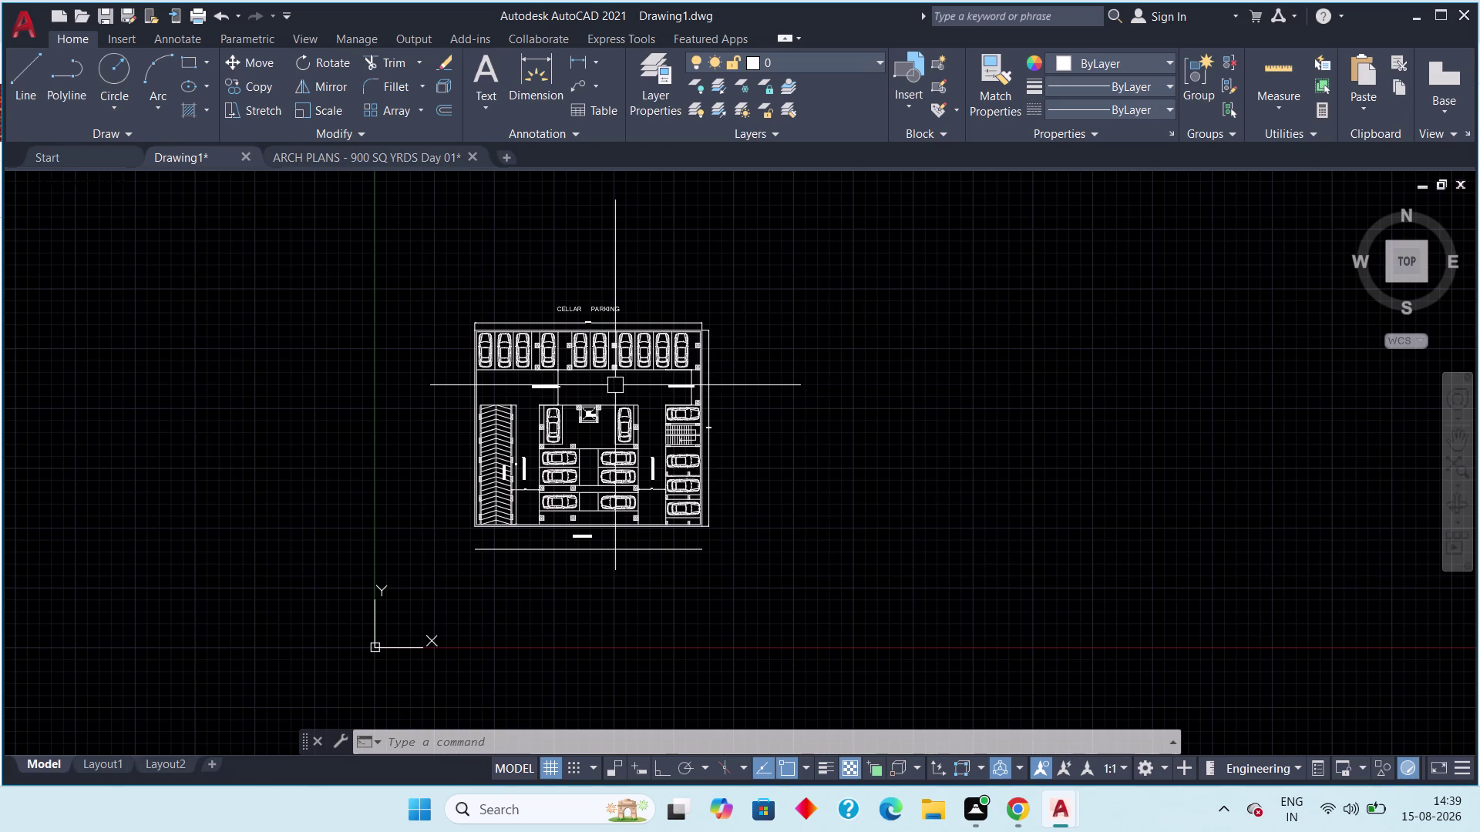
Pan and zoom to review the parking plan, lift, drive-way labels and 40' WIDE ROAD label.
scroll(up, 3)
middle_drag(615, 385, 742, 336)
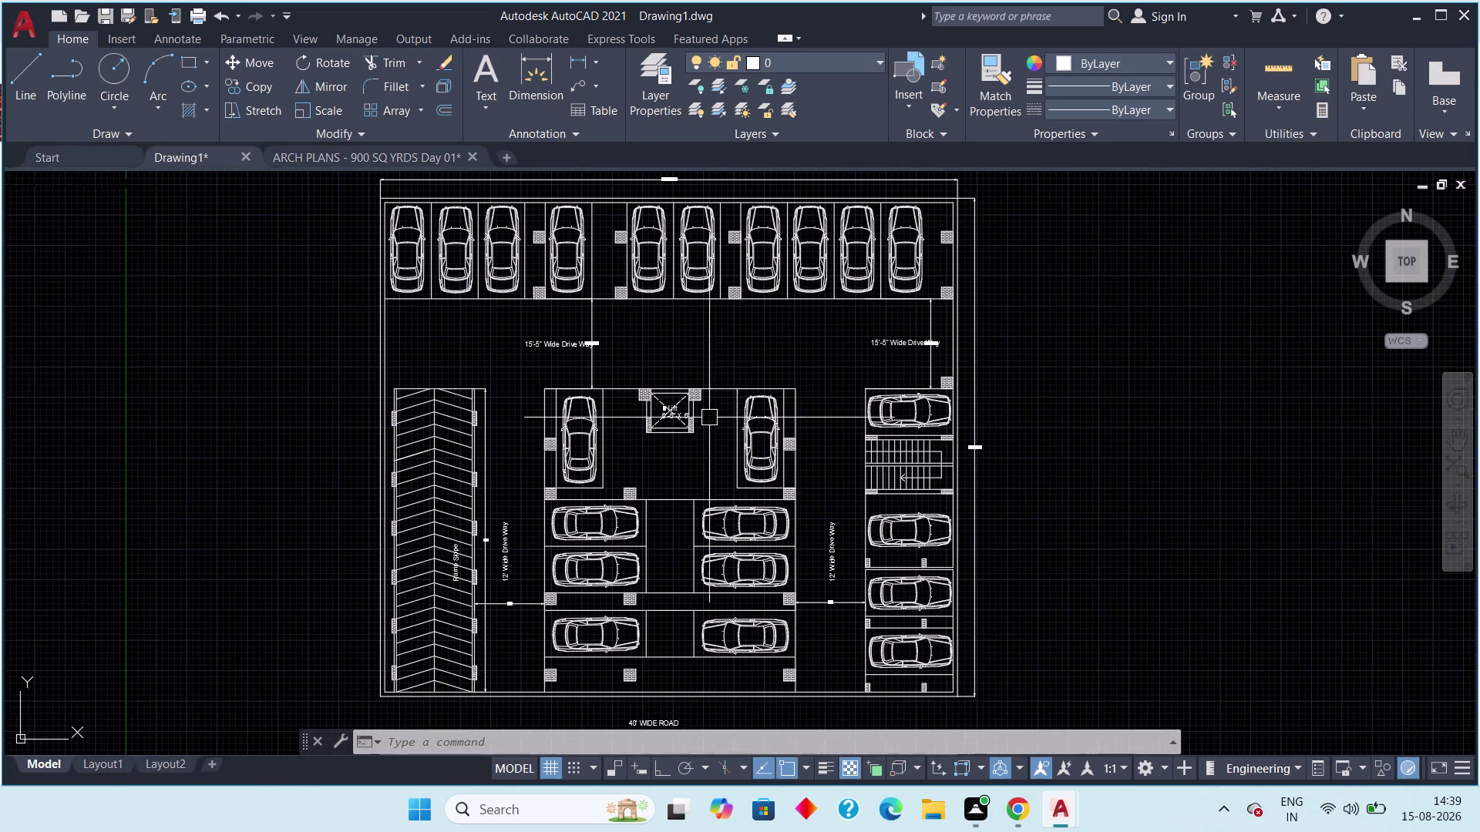
scroll(up, 3)
middle_drag(730, 411, 839, 395)
scroll(down, 3)
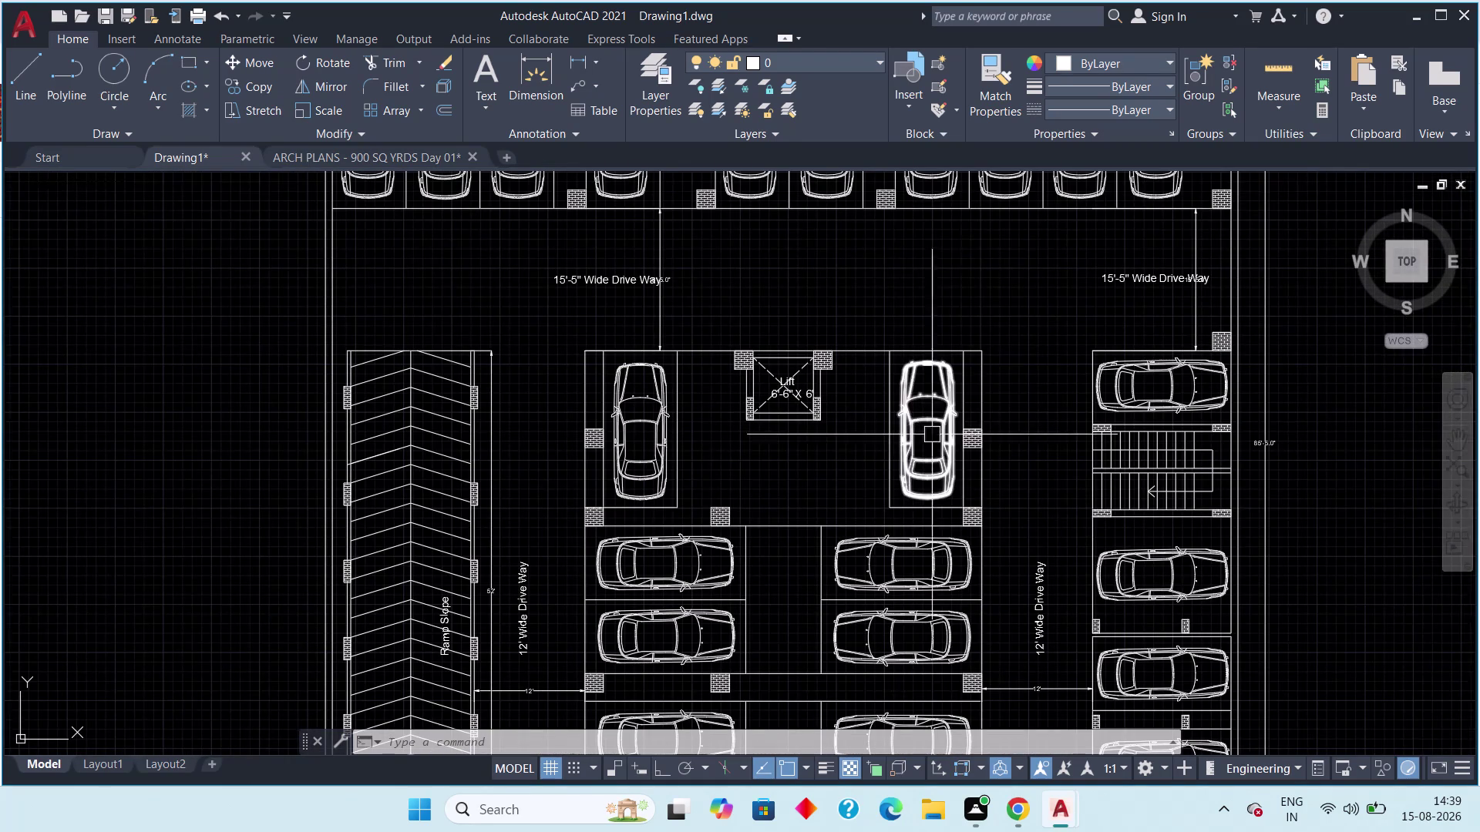
middle_drag(983, 348, 958, 303)
scroll(down, 3)
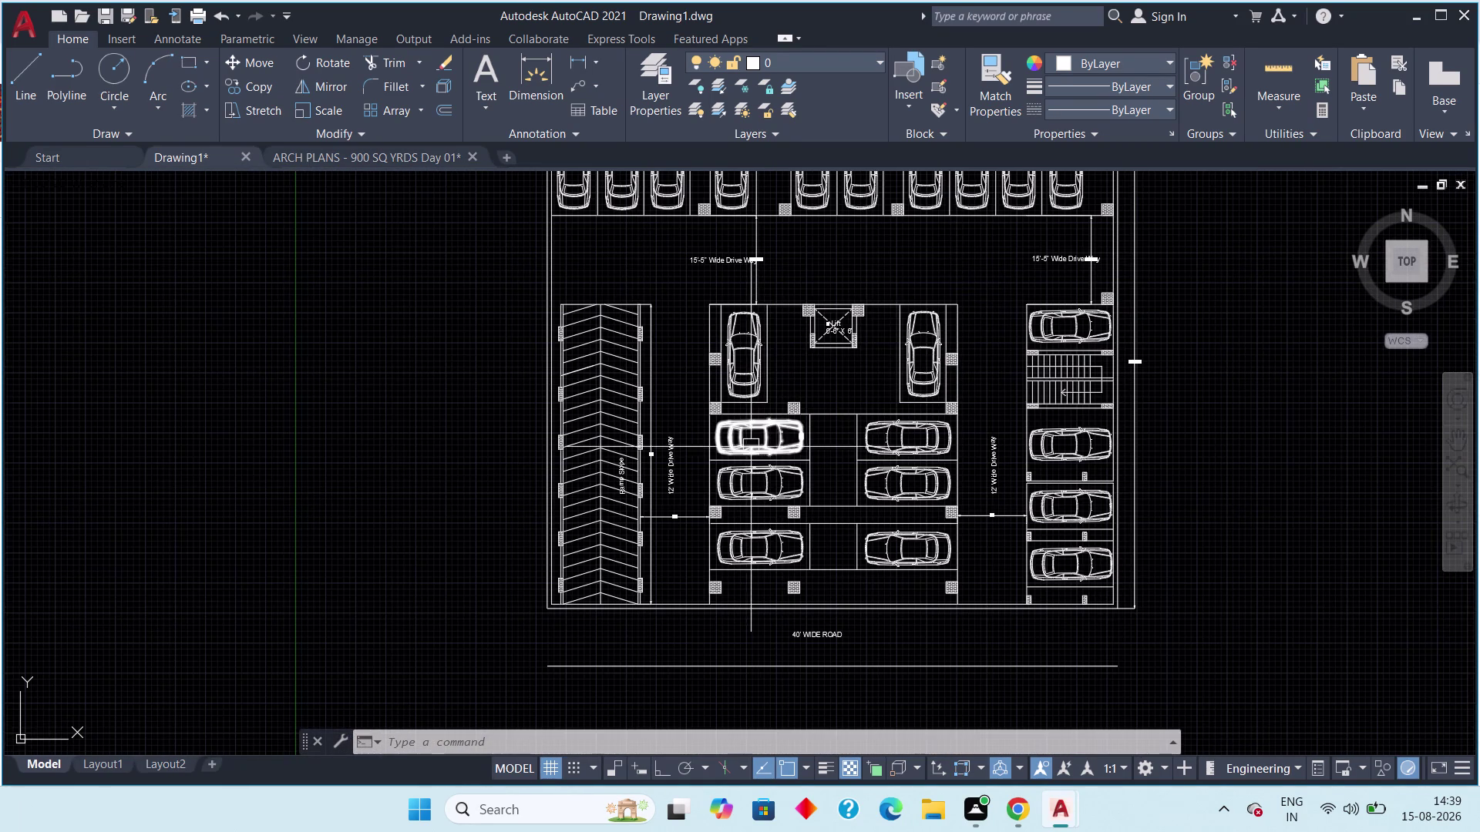
middle_drag(751, 447, 677, 501)
middle_drag(595, 329, 565, 384)
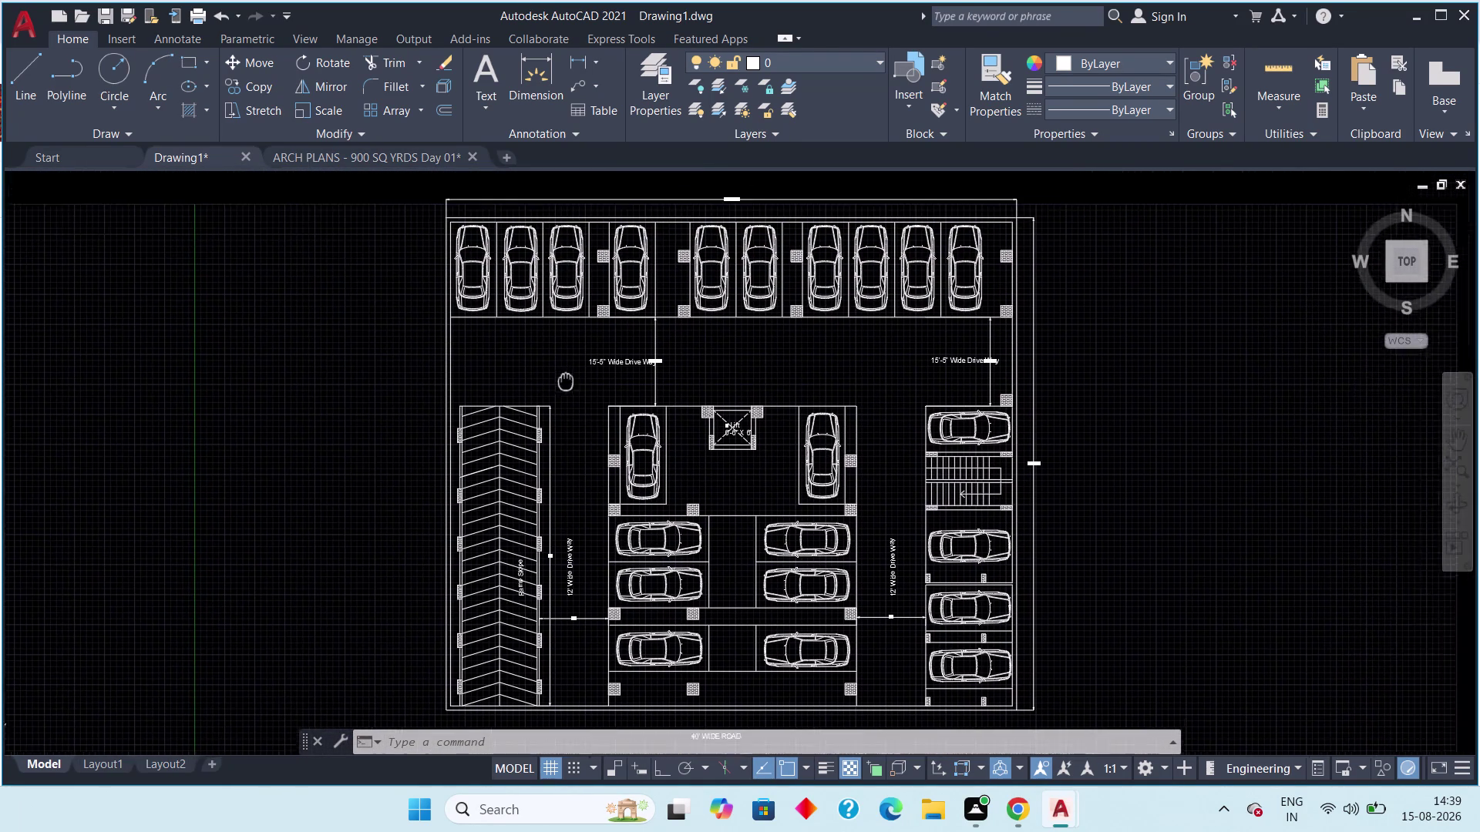
middle_drag(565, 385, 544, 434)
Zoom and pan over the lift, ramp, lower parking bays and the plan's road edge.
scroll(up, 3)
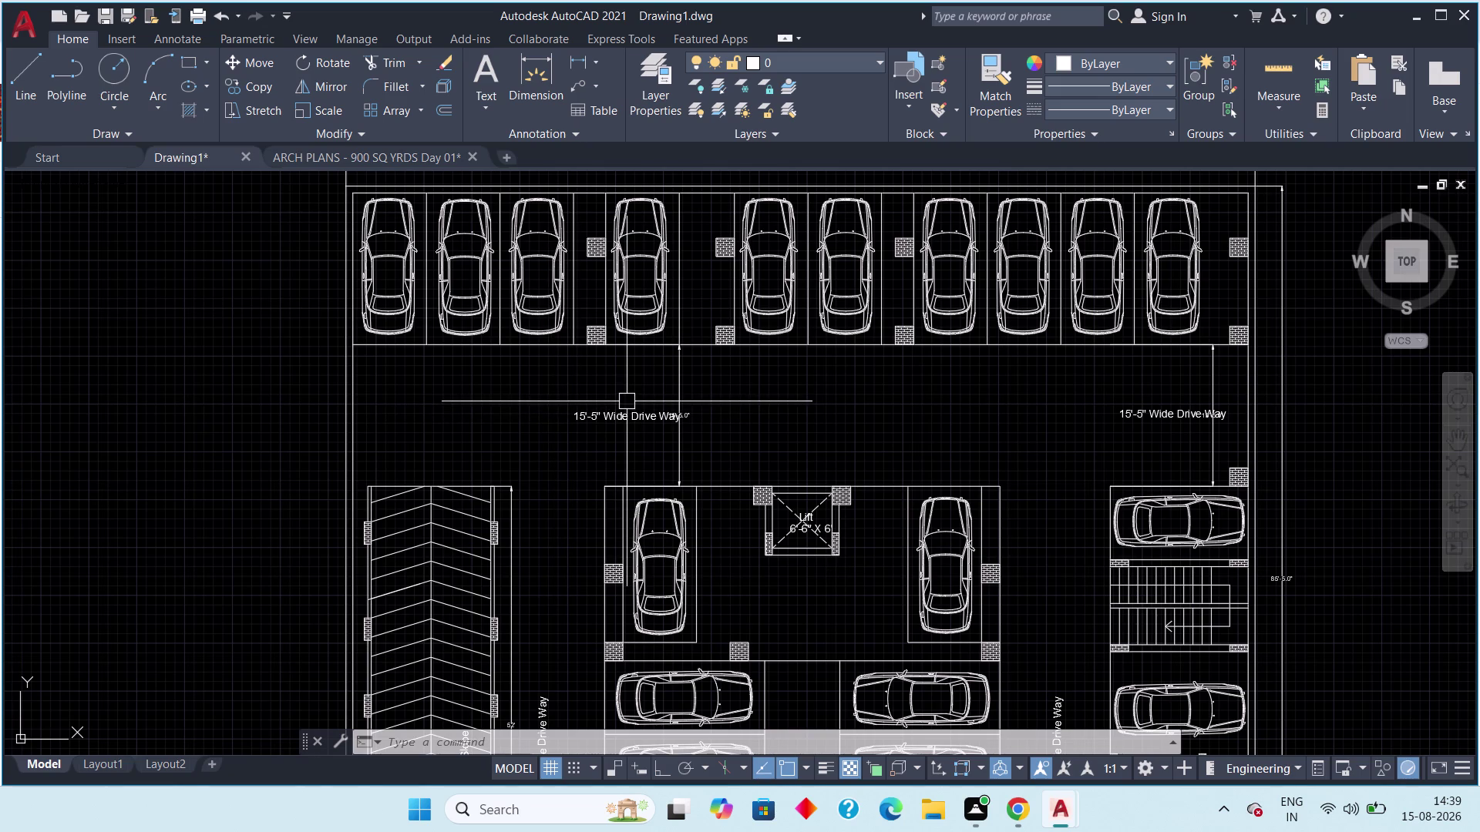
scroll(up, 3)
scroll(down, 3)
middle_drag(774, 422, 763, 358)
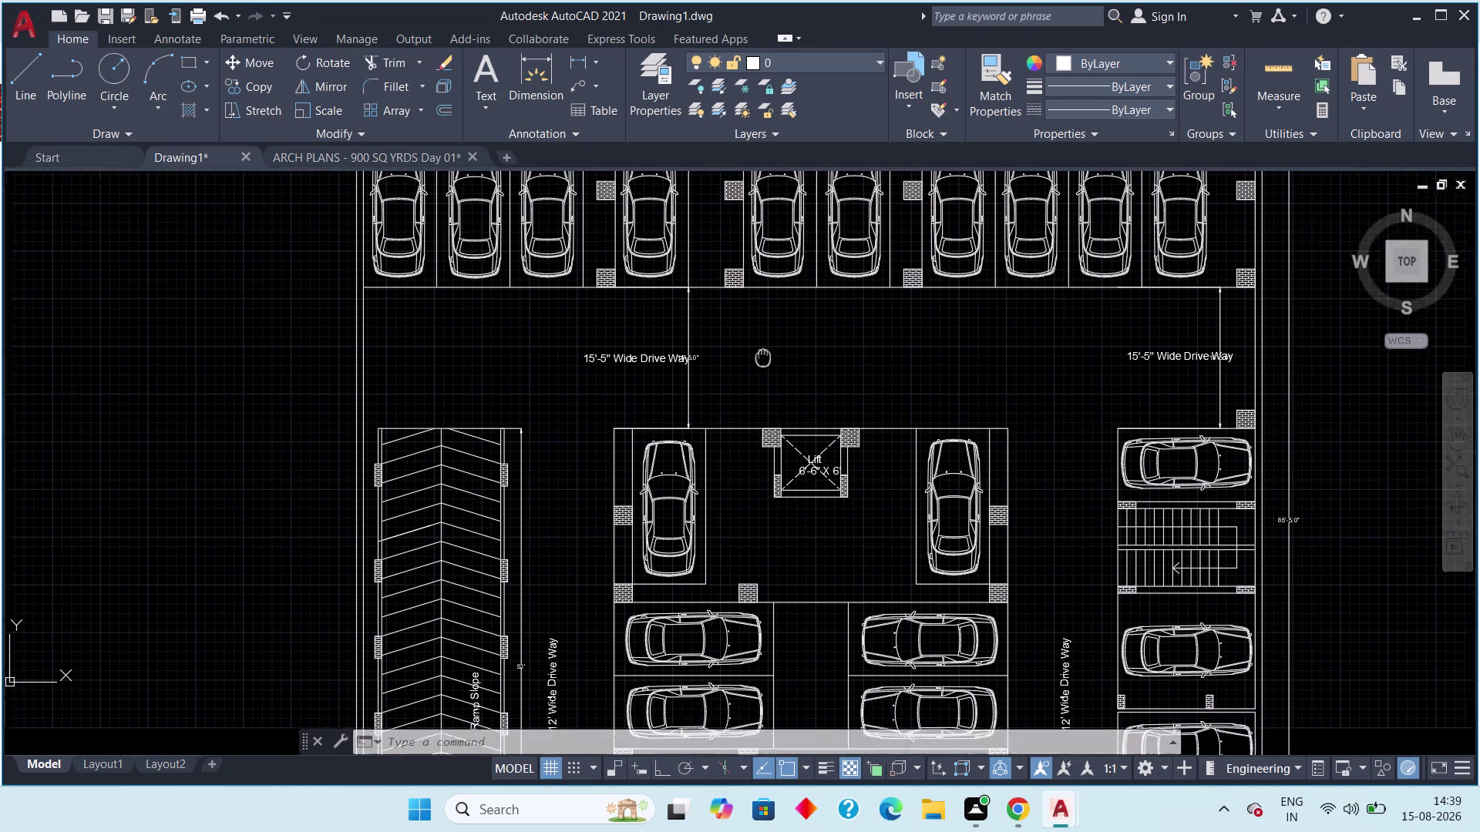
middle_drag(763, 357, 763, 345)
scroll(down, 3)
scroll(up, 3)
scroll(up, 3)
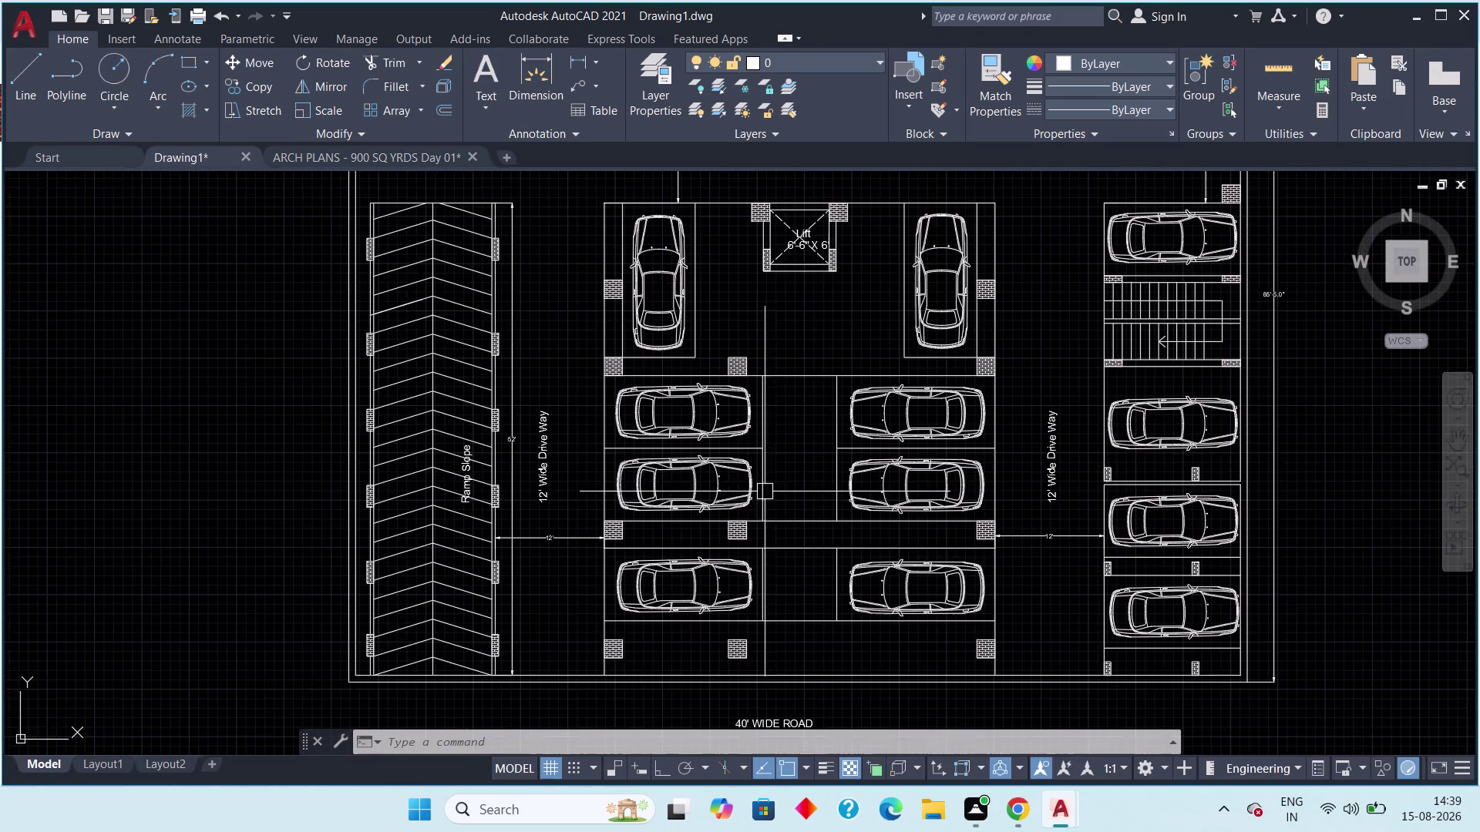
middle_drag(758, 538, 746, 385)
scroll(up, 3)
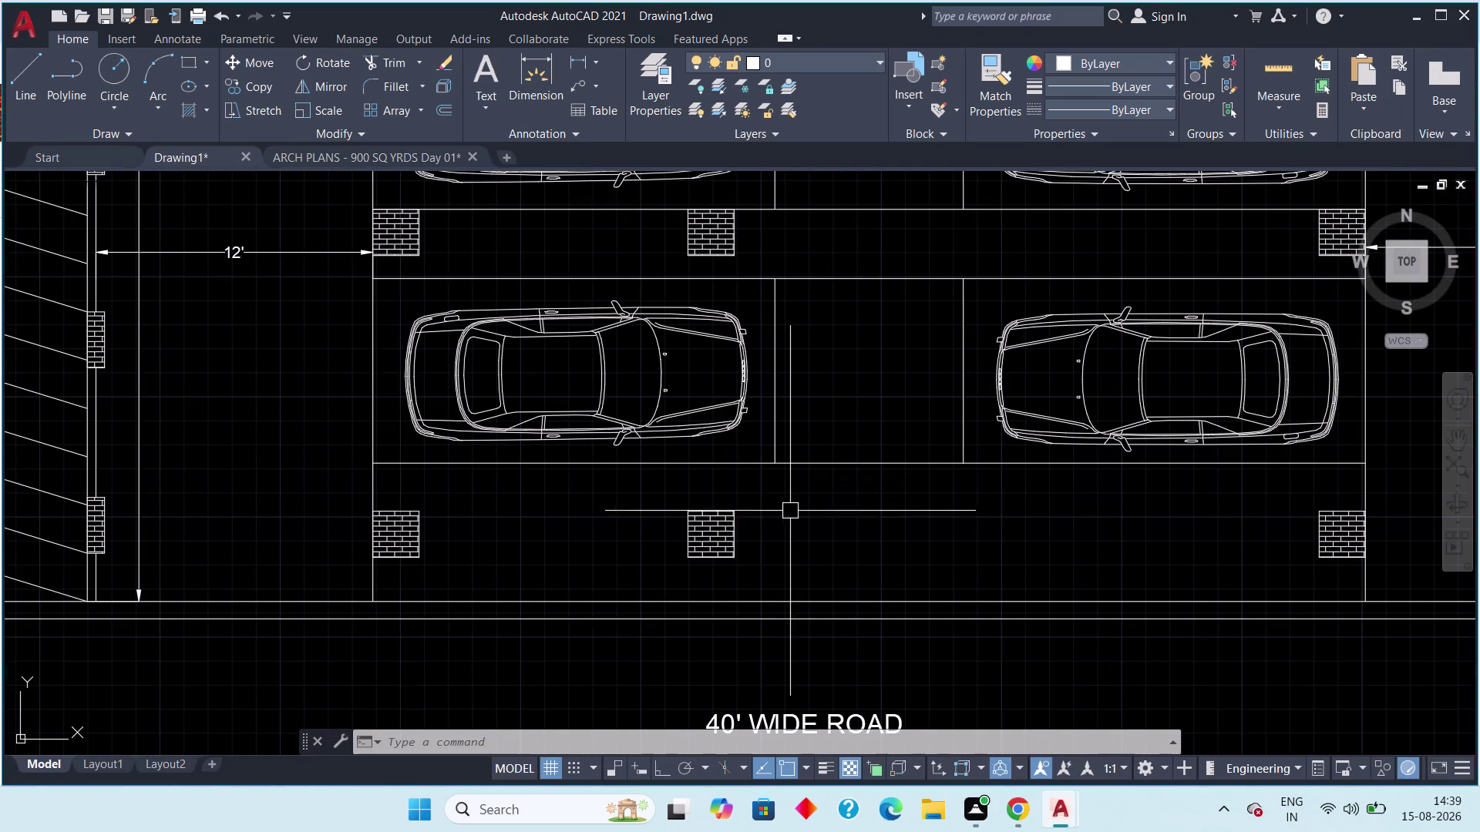
scroll(down, 3)
middle_click(897, 547)
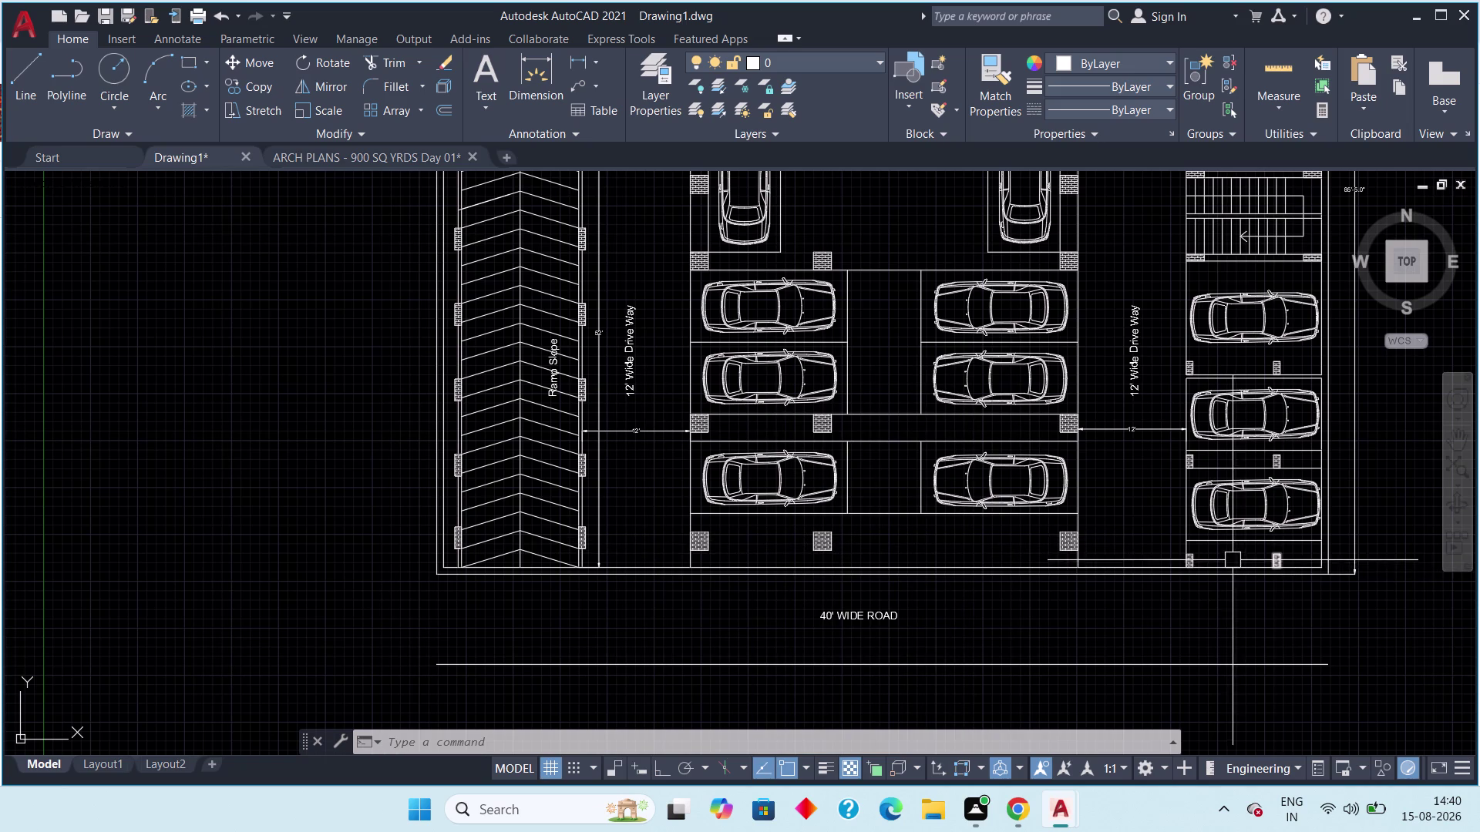
scroll(up, 3)
scroll(up, 3)
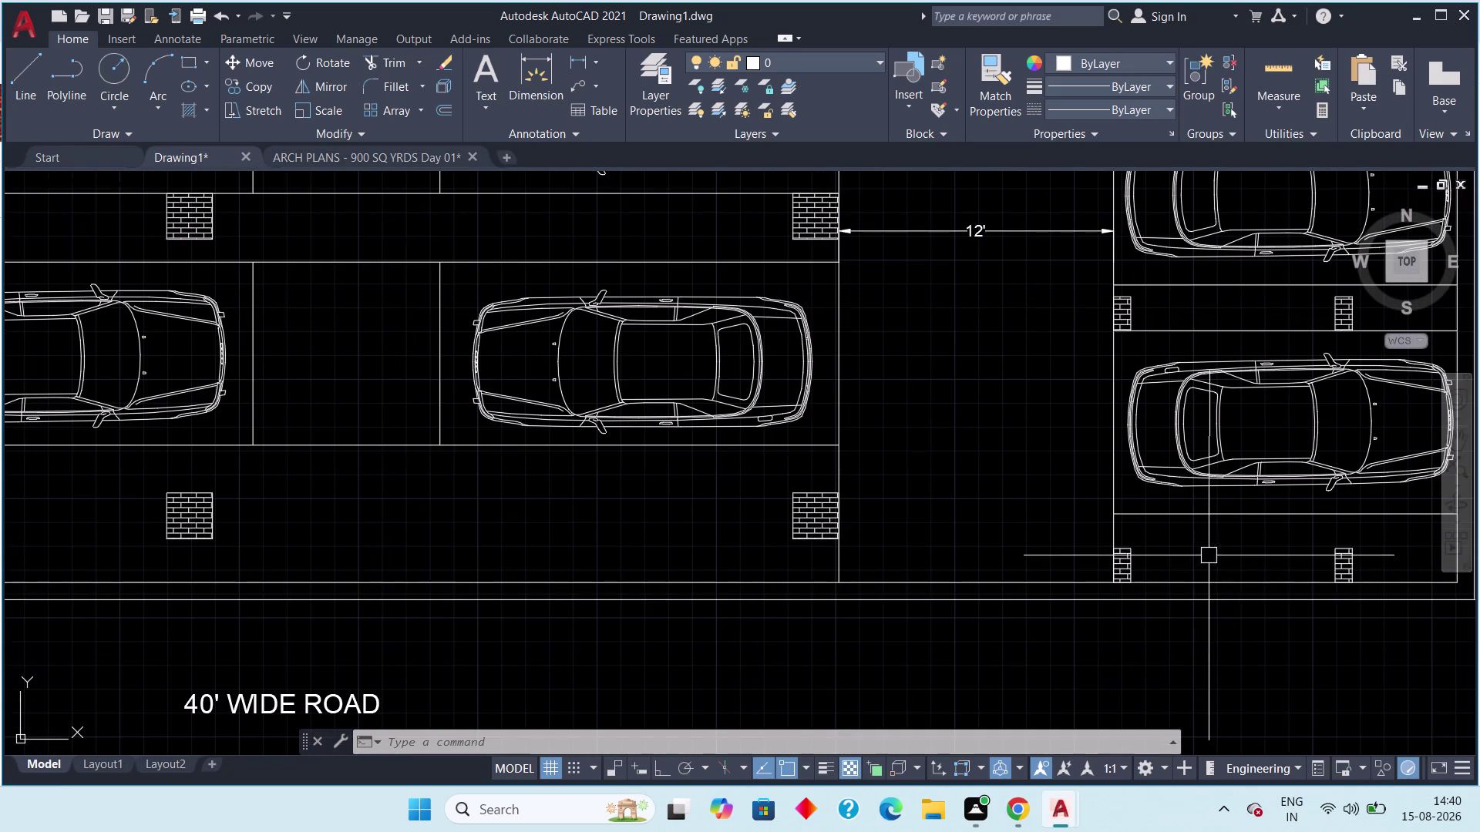
Select the two bottom-right pillars and start moving them, then cancel the move.
middle_drag(1171, 548, 1004, 486)
click(962, 500)
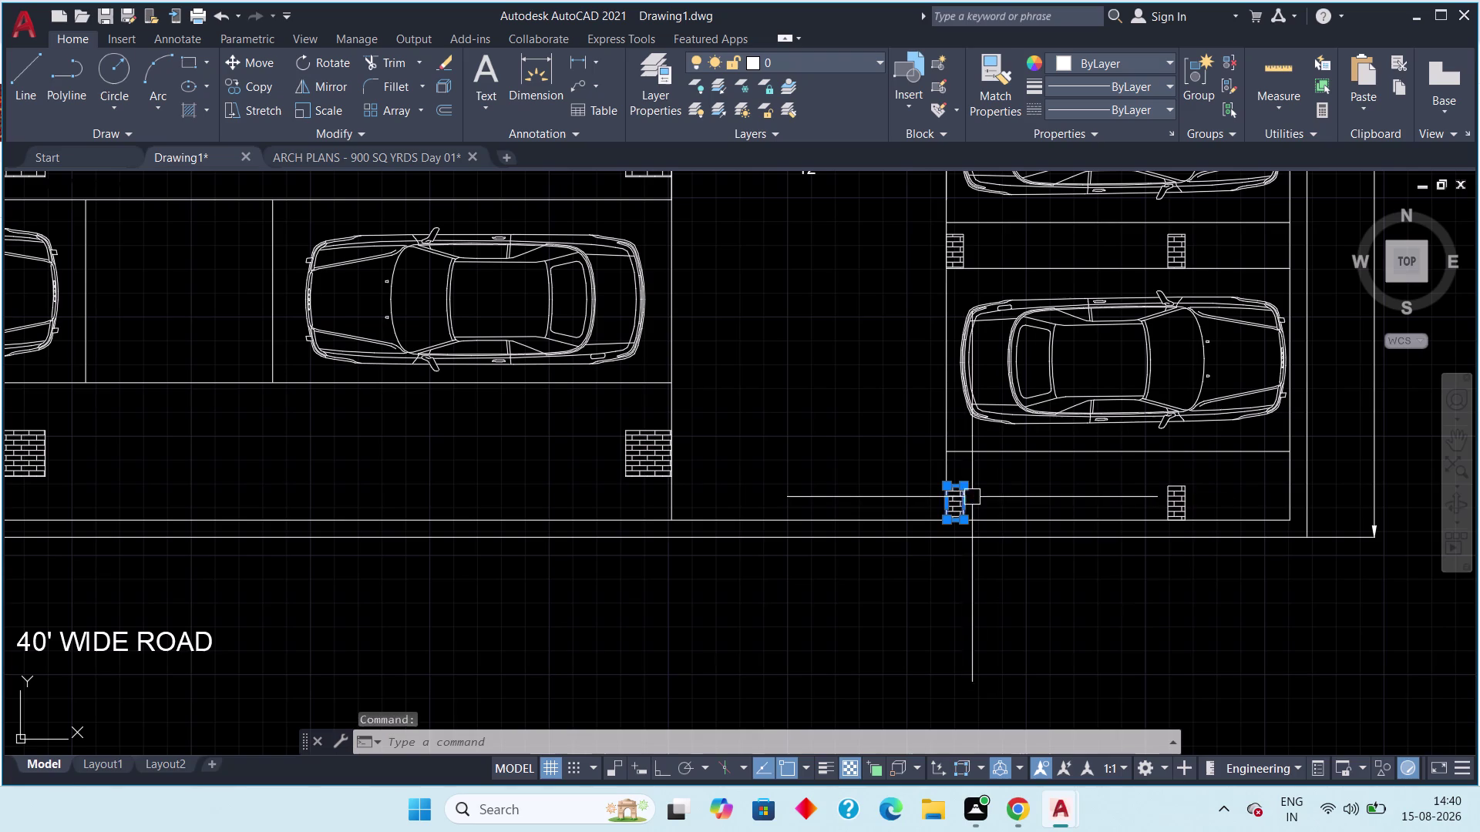
click(1164, 499)
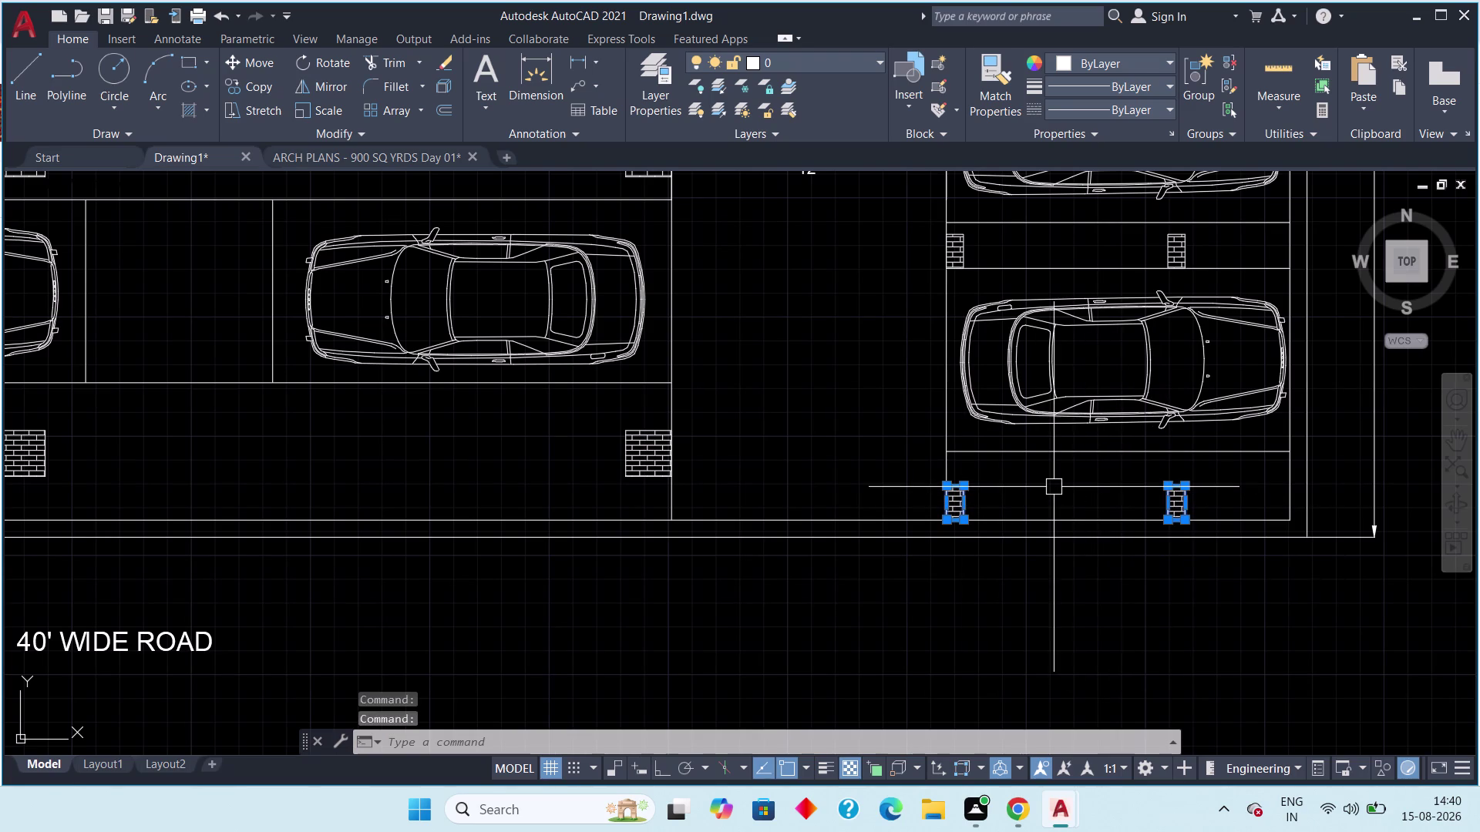
text(M)
key(space)
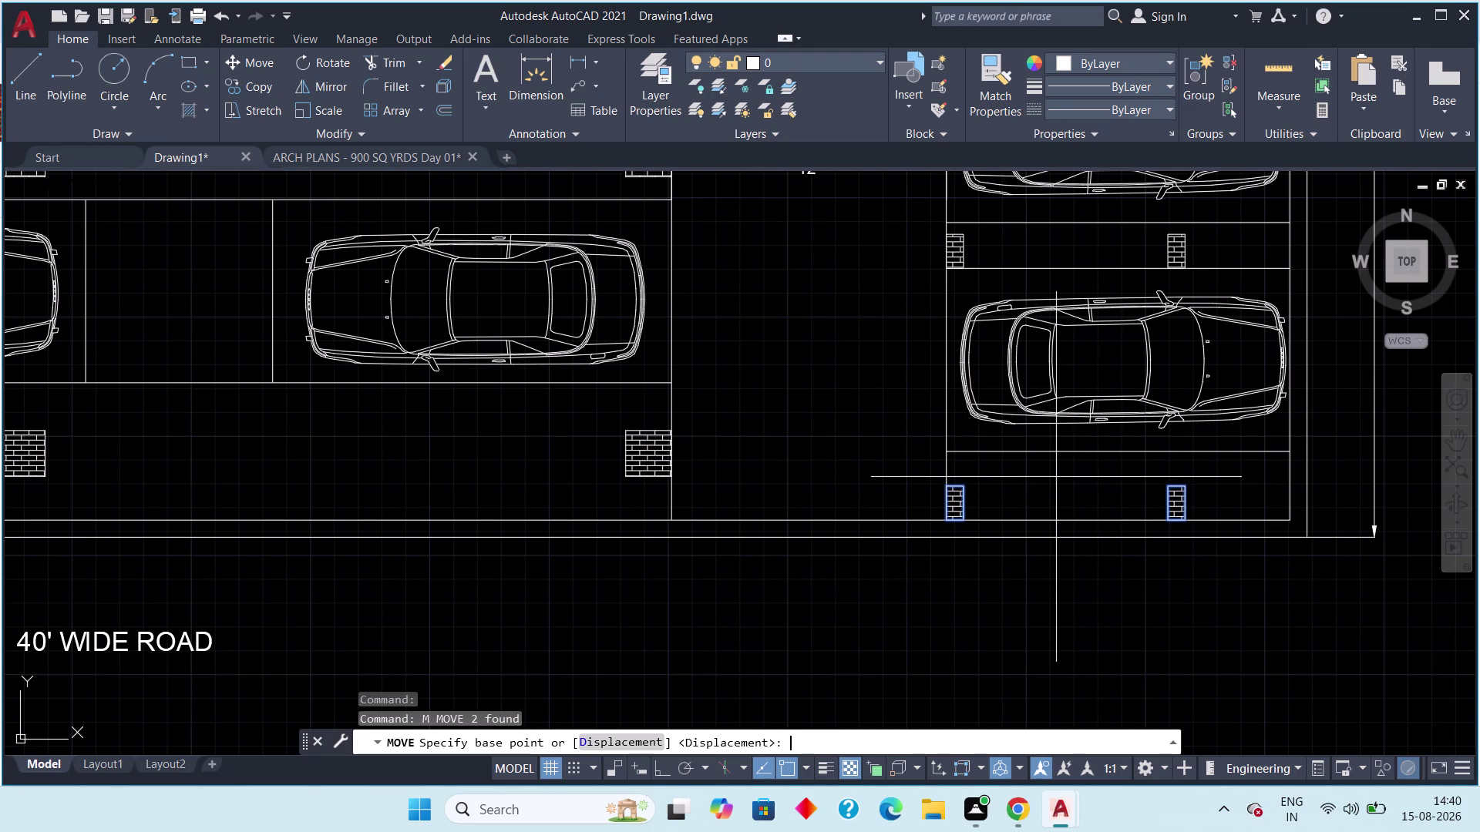
scroll(up, 3)
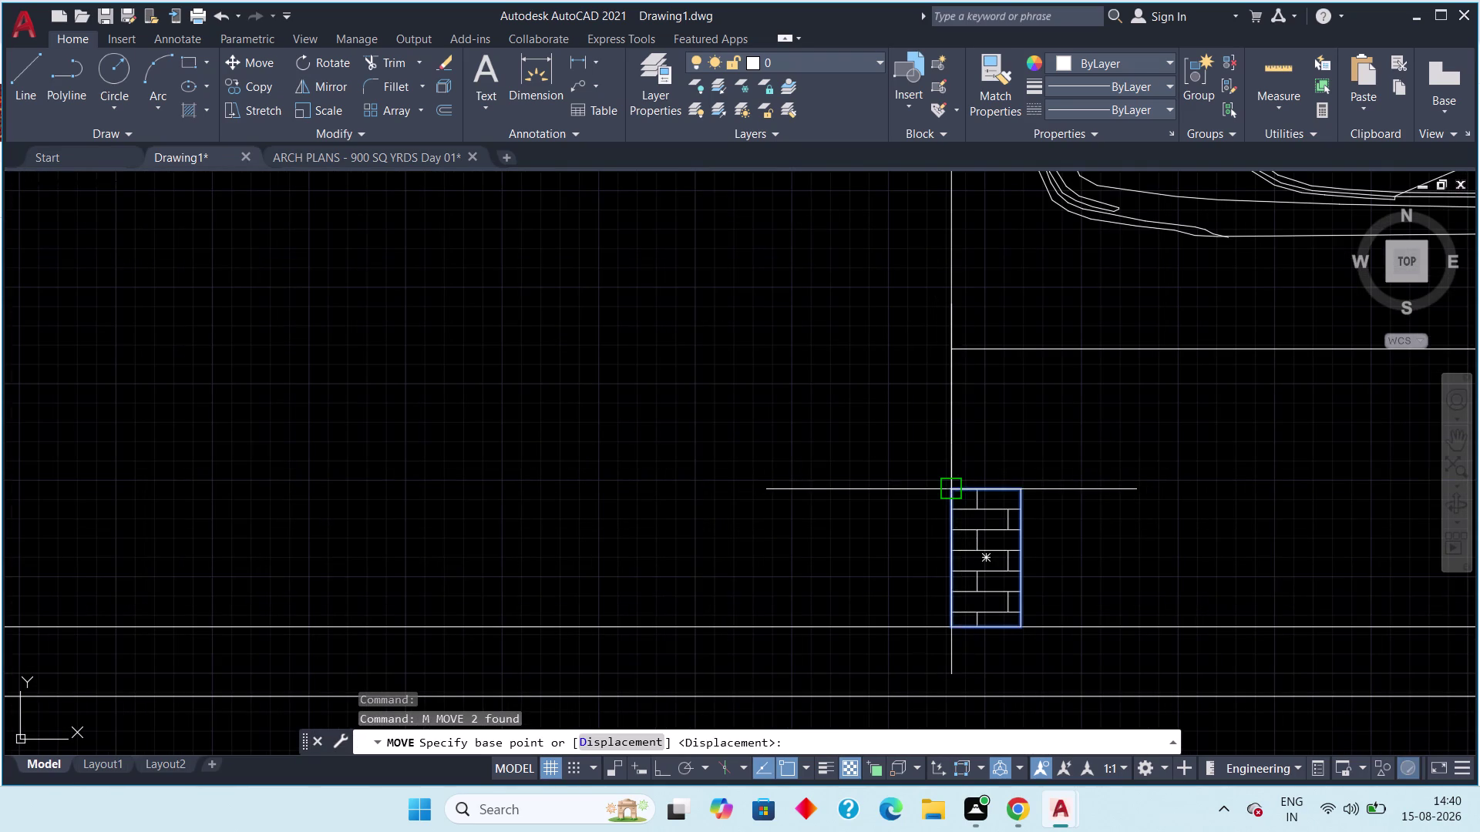
click(949, 489)
click(952, 354)
scroll(down, 3)
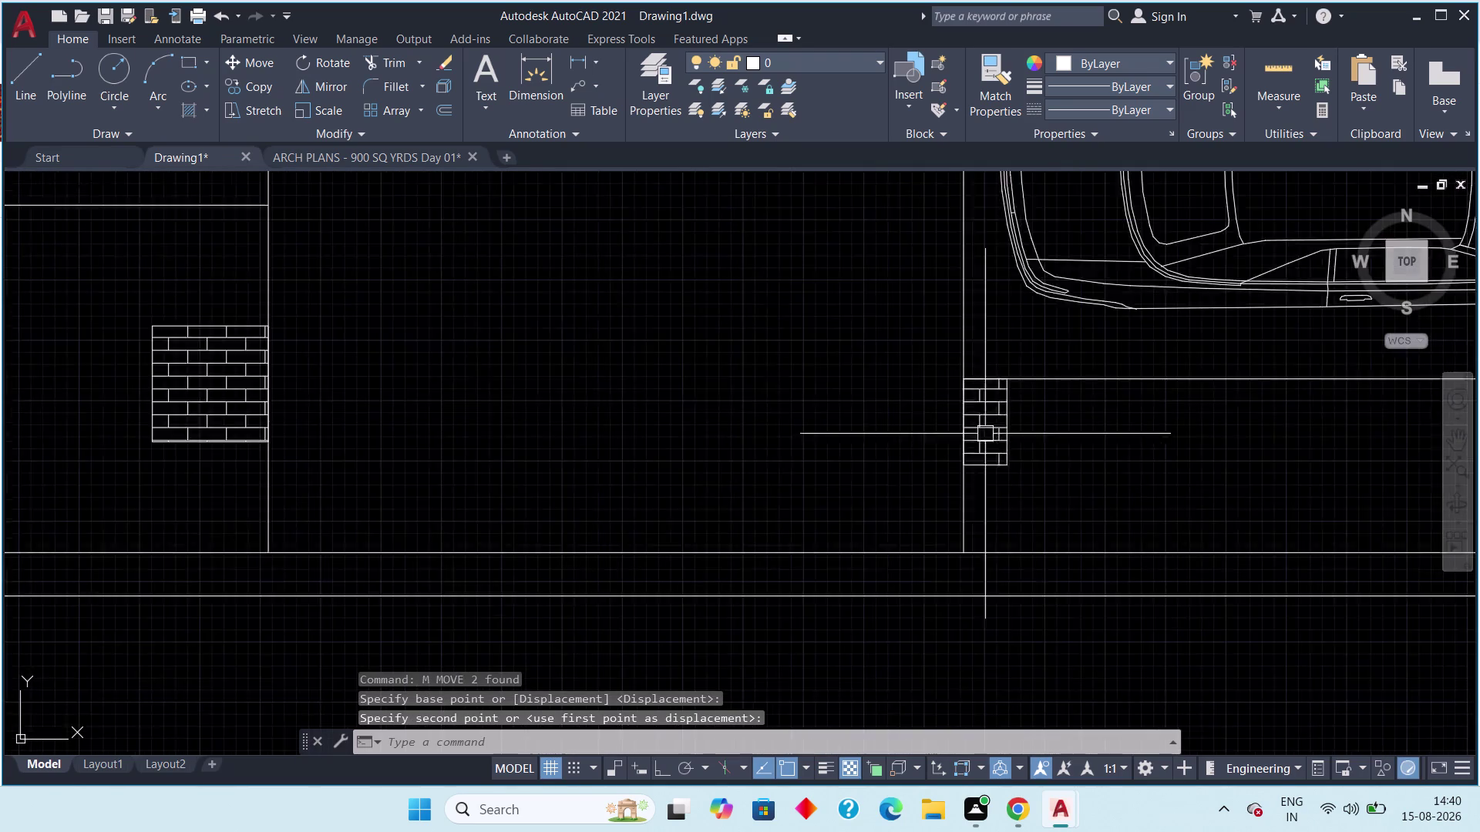
scroll(down, 3)
key(Escape)
Pan over the lower drive ways and up to the CELLAR PARKING title.
scroll(down, 3)
middle_drag(939, 420, 935, 454)
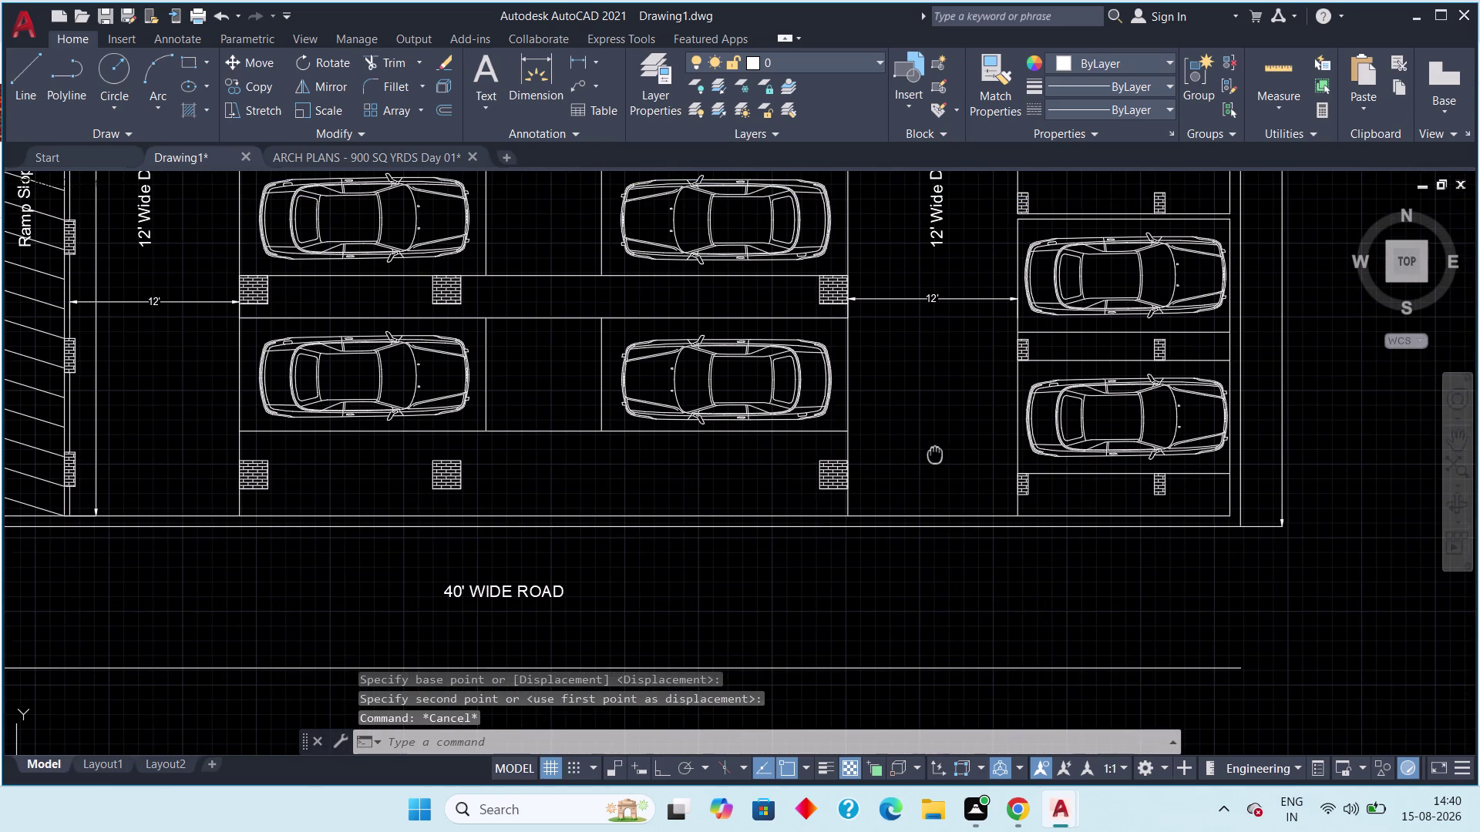
middle_drag(935, 455, 934, 454)
middle_drag(933, 439, 930, 495)
scroll(down, 3)
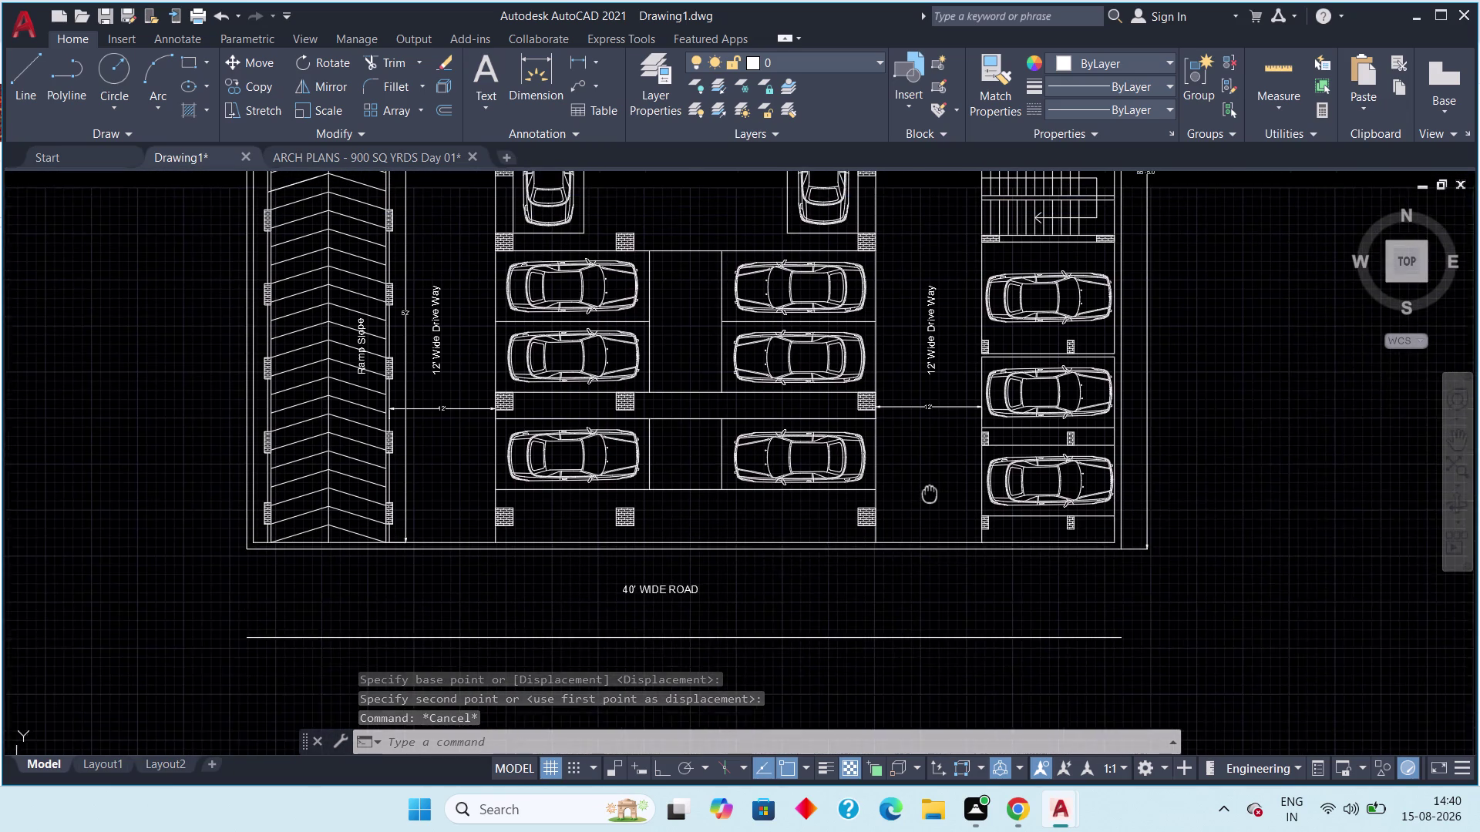
middle_drag(929, 494, 926, 529)
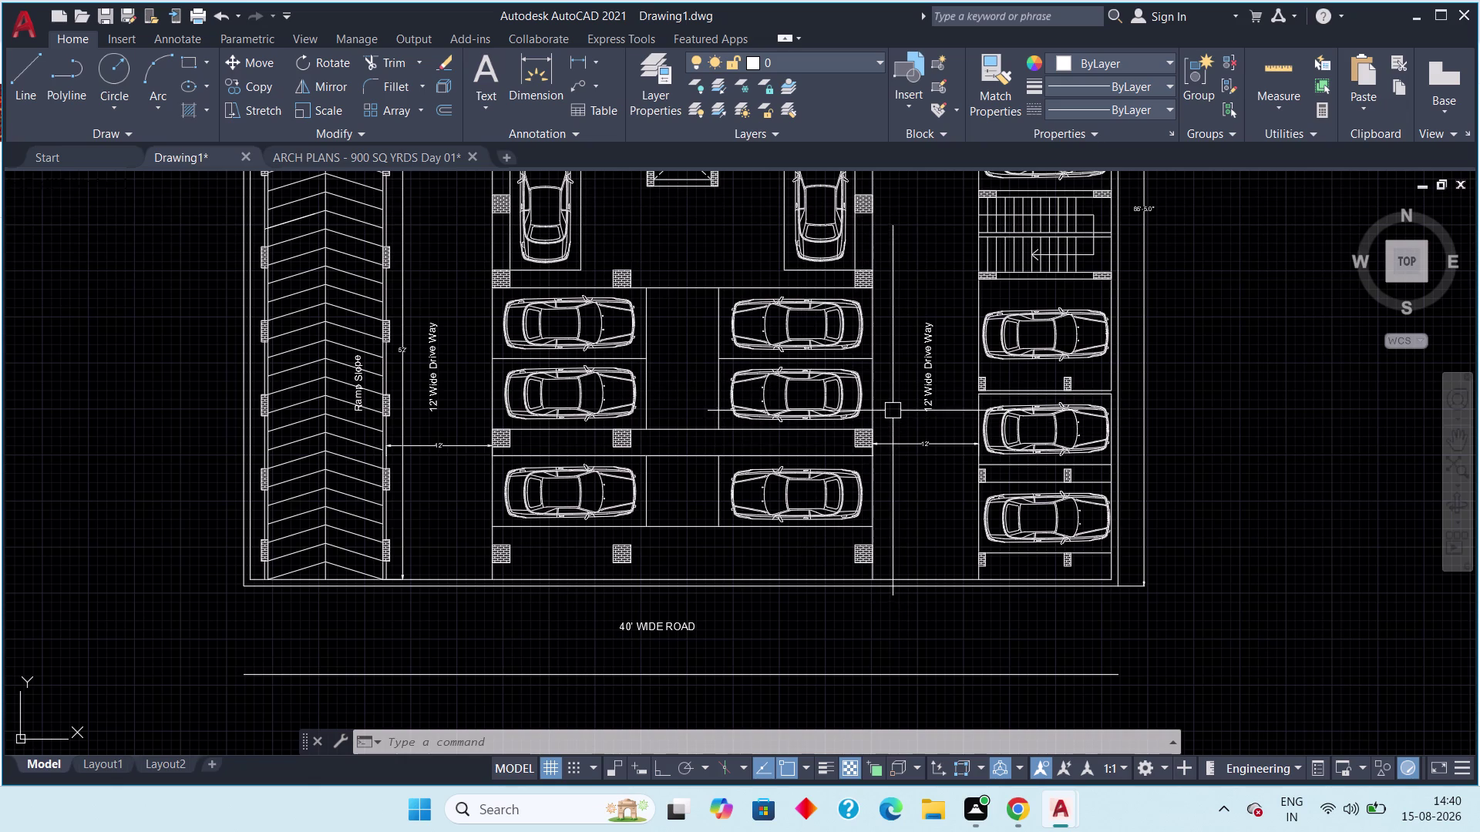
middle_drag(907, 411, 886, 578)
scroll(down, 3)
middle_drag(893, 391, 870, 527)
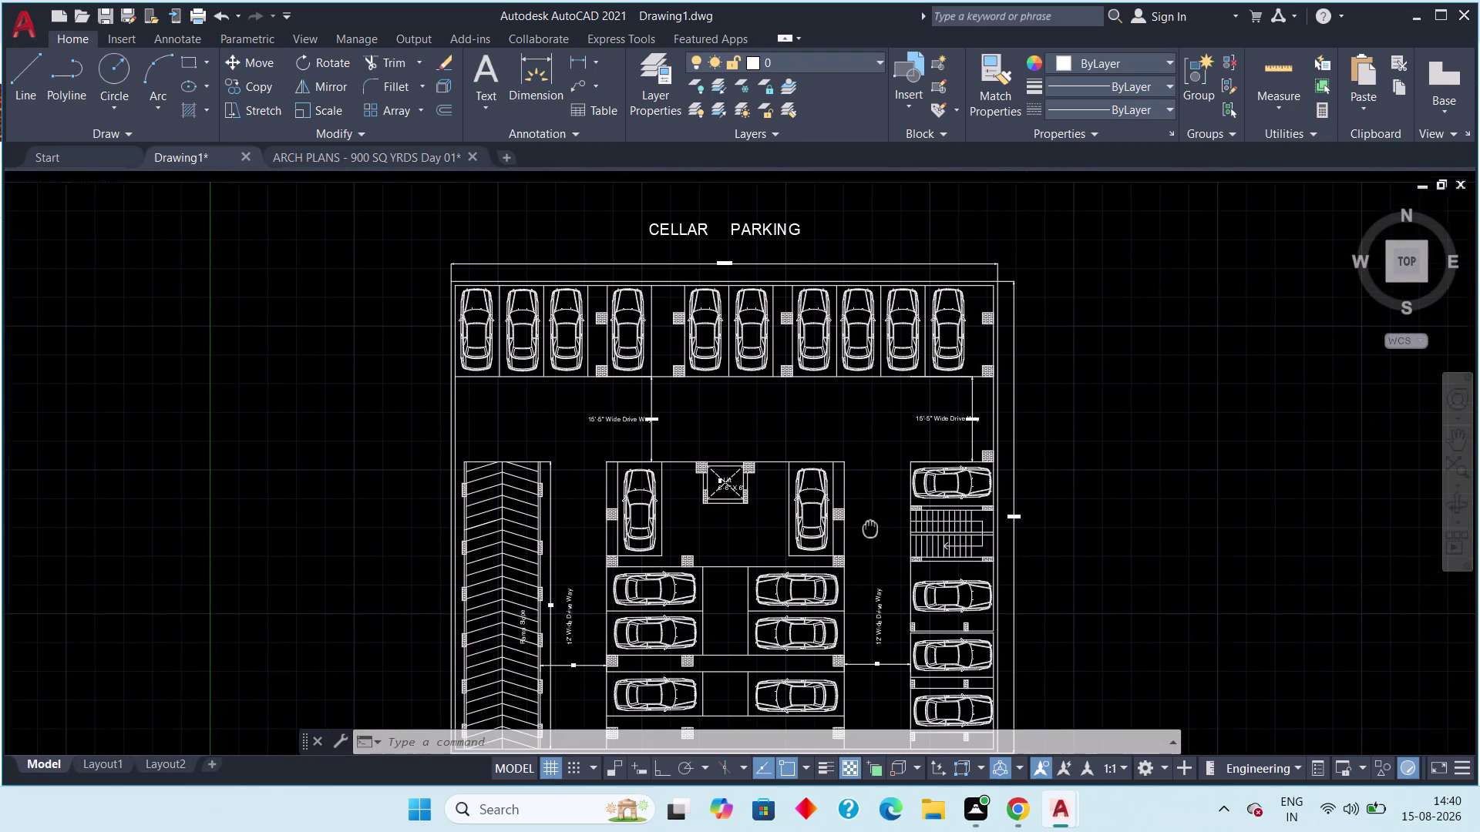
middle_drag(870, 528, 870, 529)
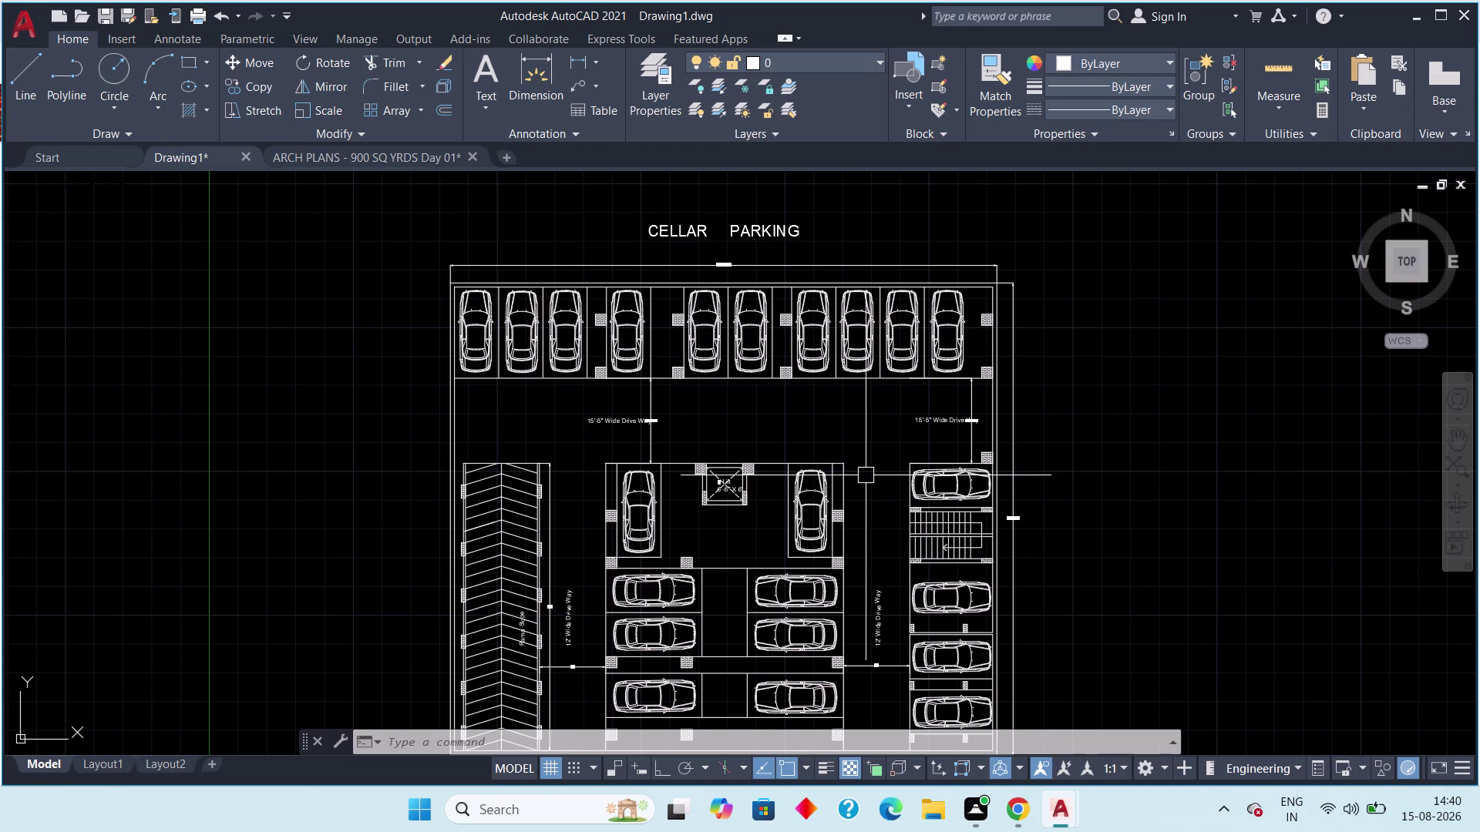
scroll(down, 3)
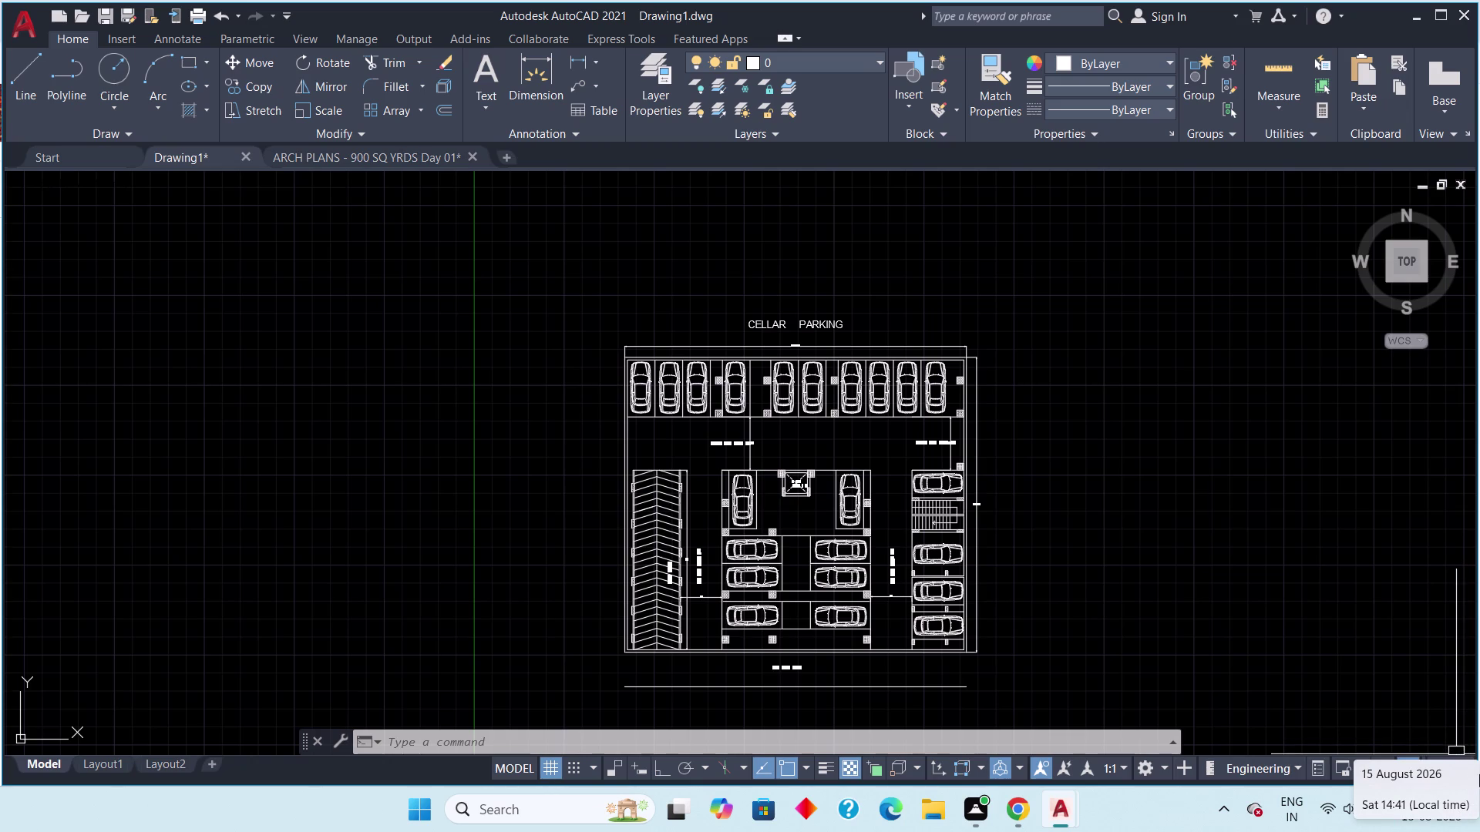
Recenter the cellar parking plan, then go to the ARCH PLANS - 900 SQ YRDS Day 01 tab.
scroll(up, 3)
middle_drag(905, 602, 807, 637)
scroll(down, 3)
middle_drag(776, 450, 755, 589)
click(391, 157)
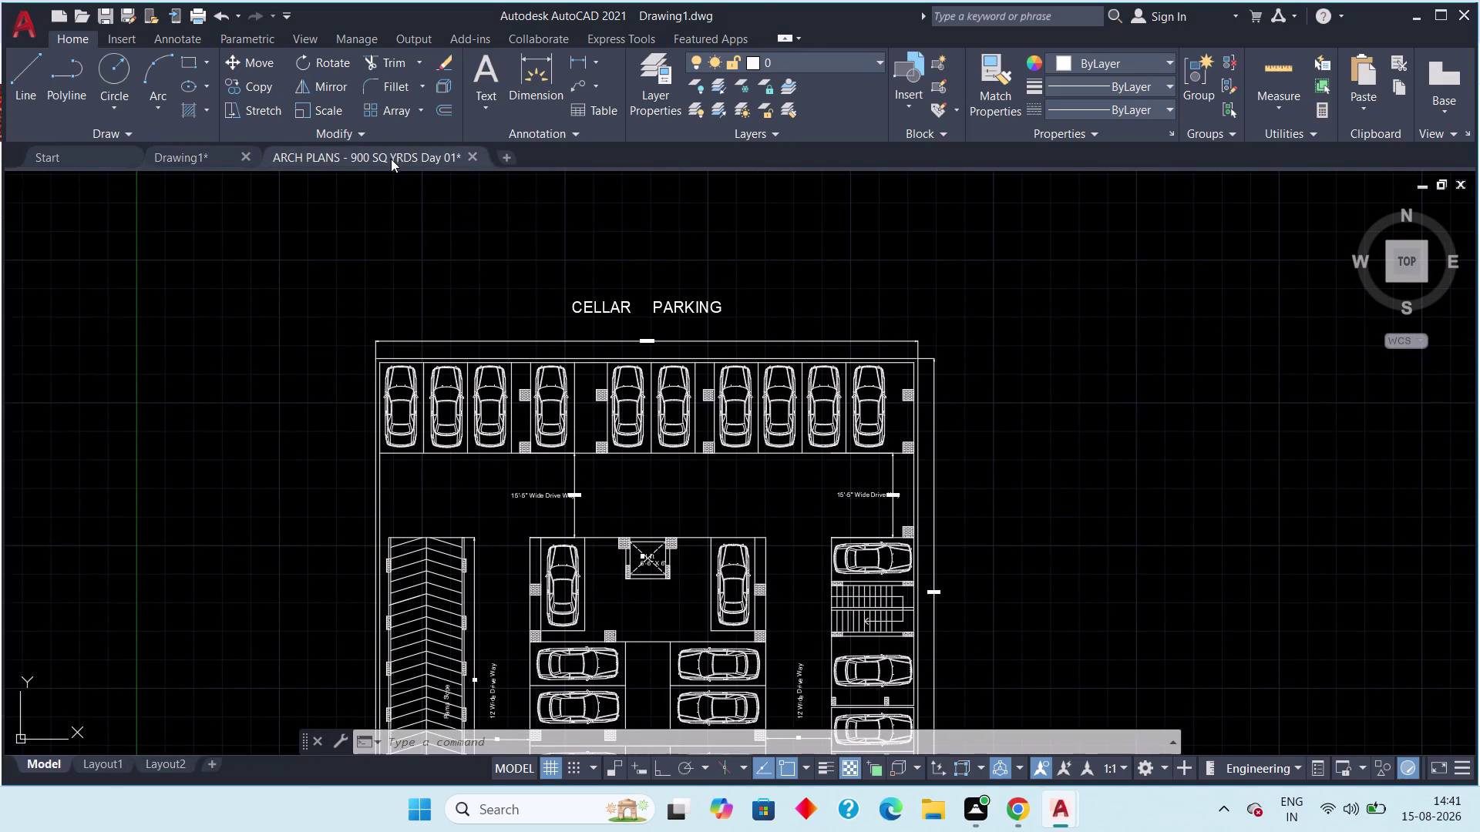
scroll(up, 3)
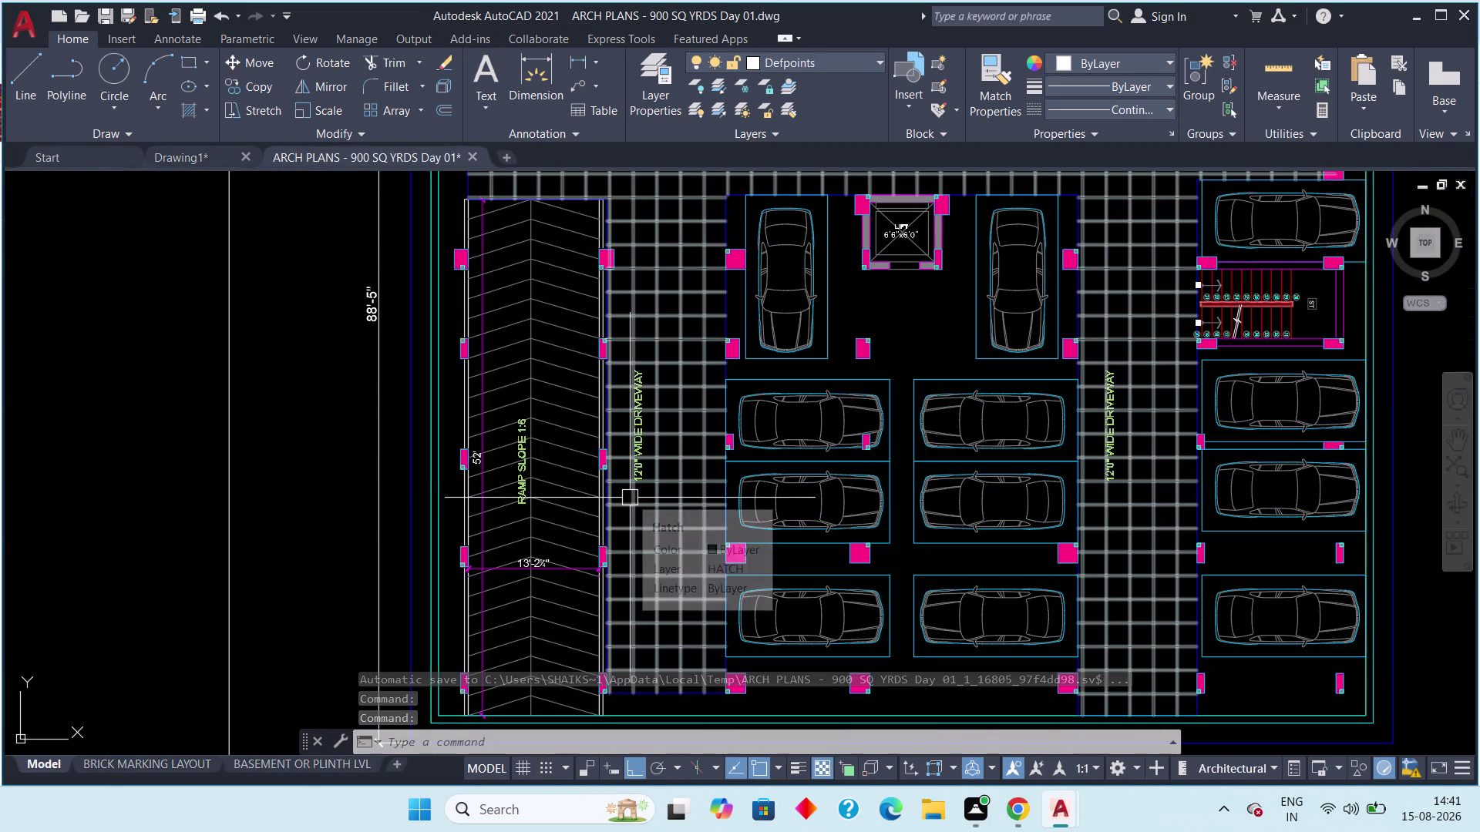
scroll(down, 3)
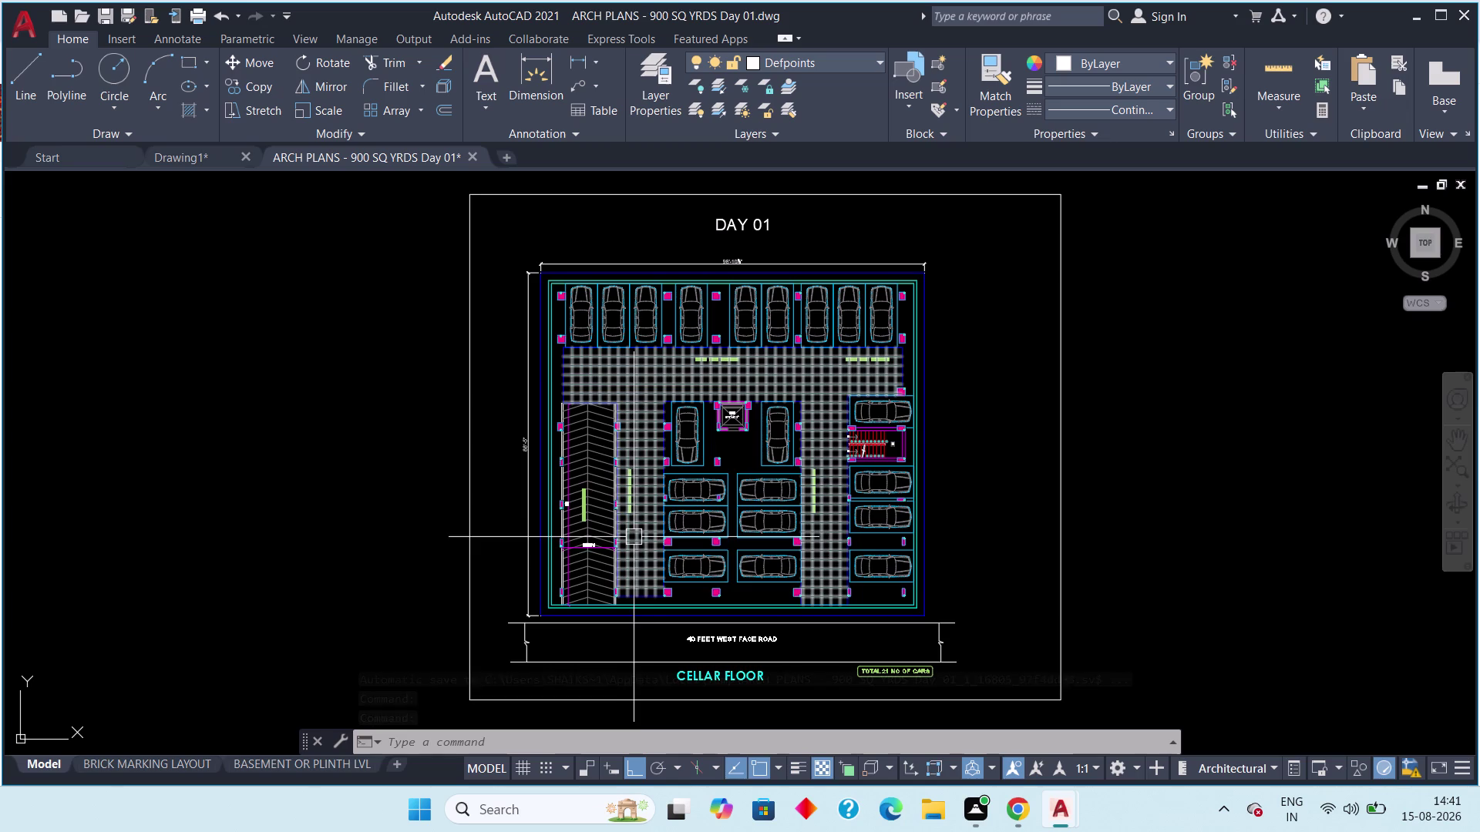
scroll(up, 3)
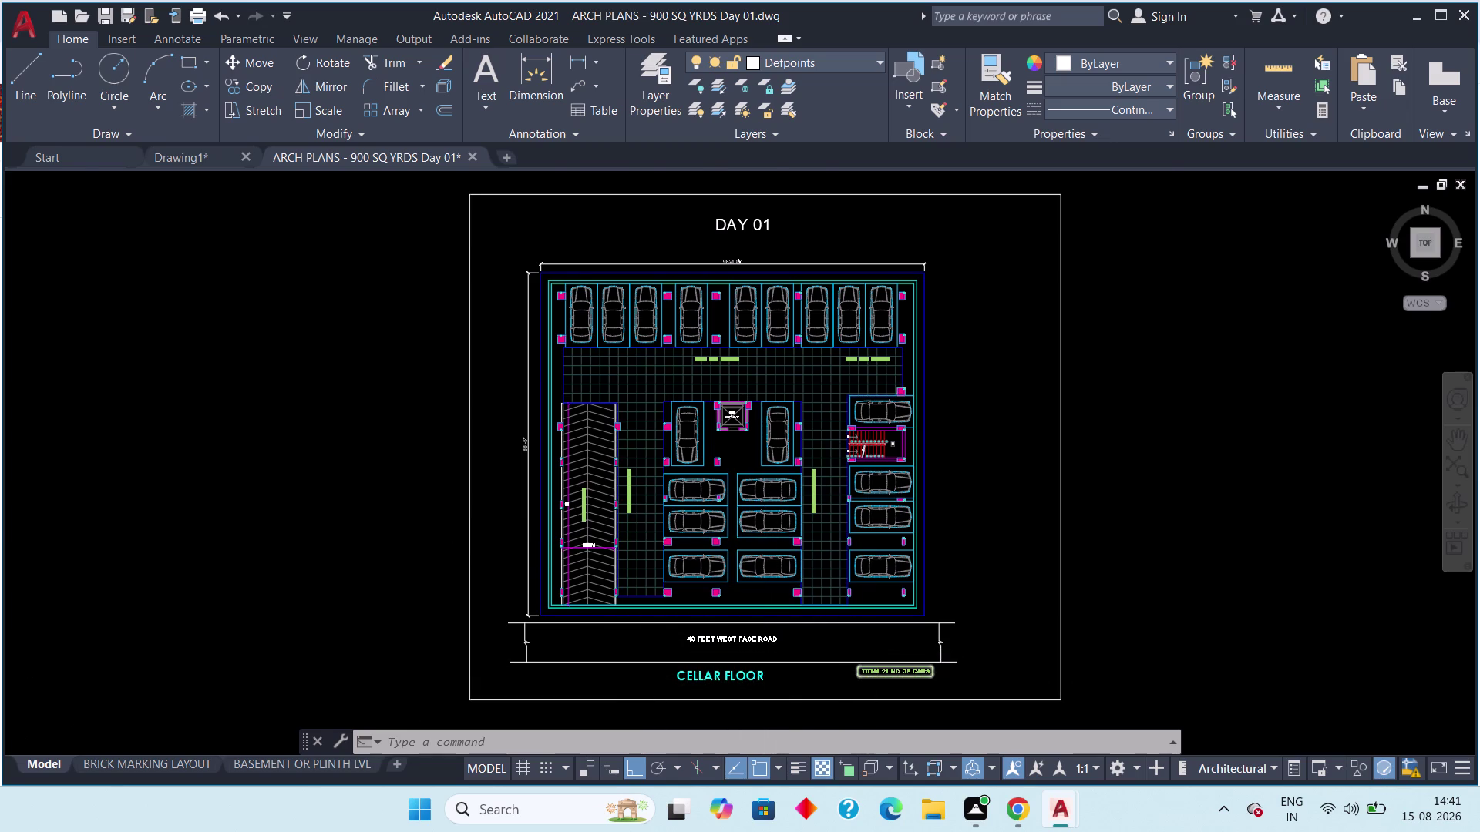
scroll(up, 3)
scroll(down, 3)
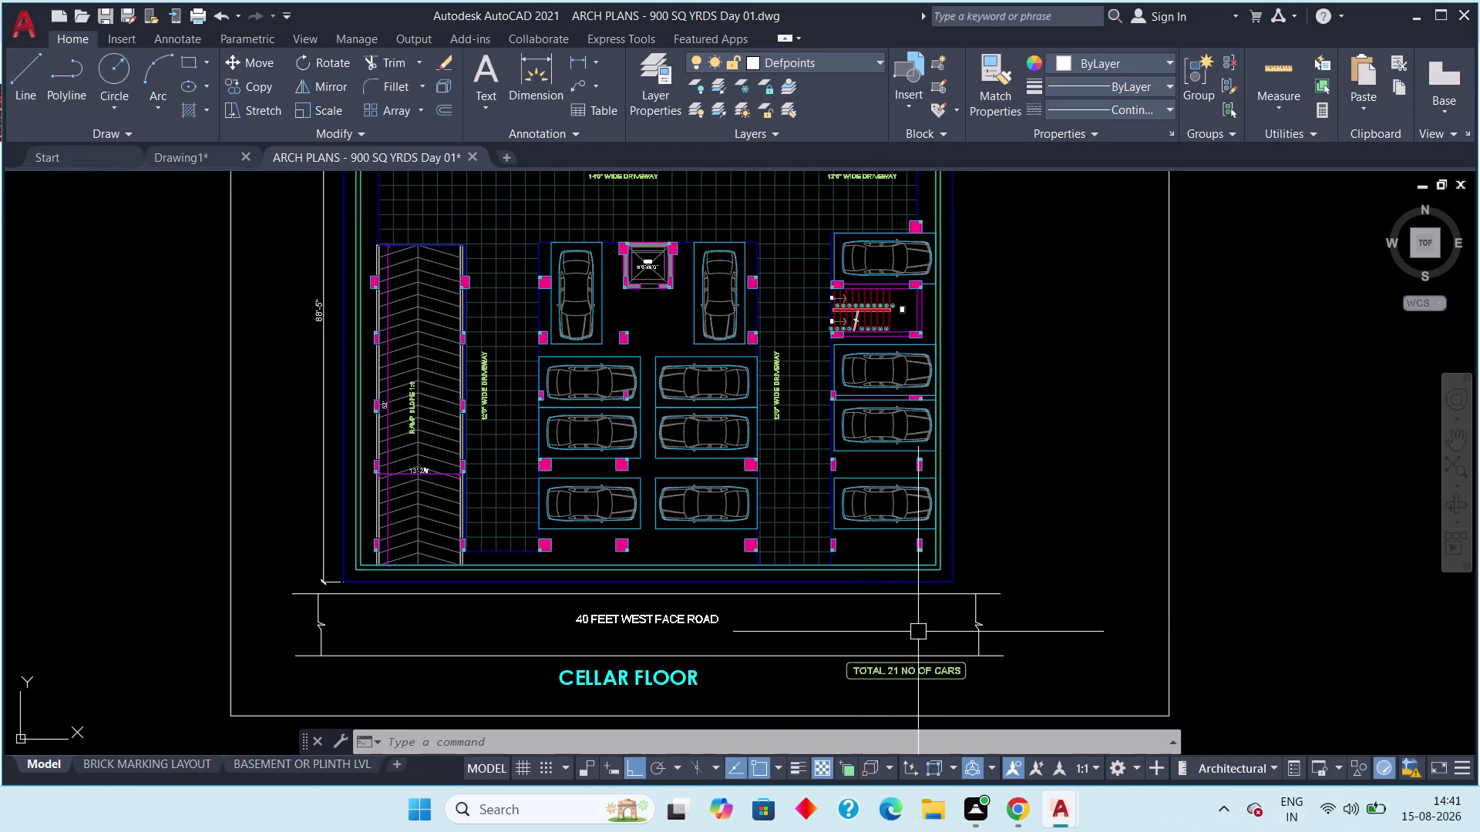
middle_drag(686, 451, 674, 602)
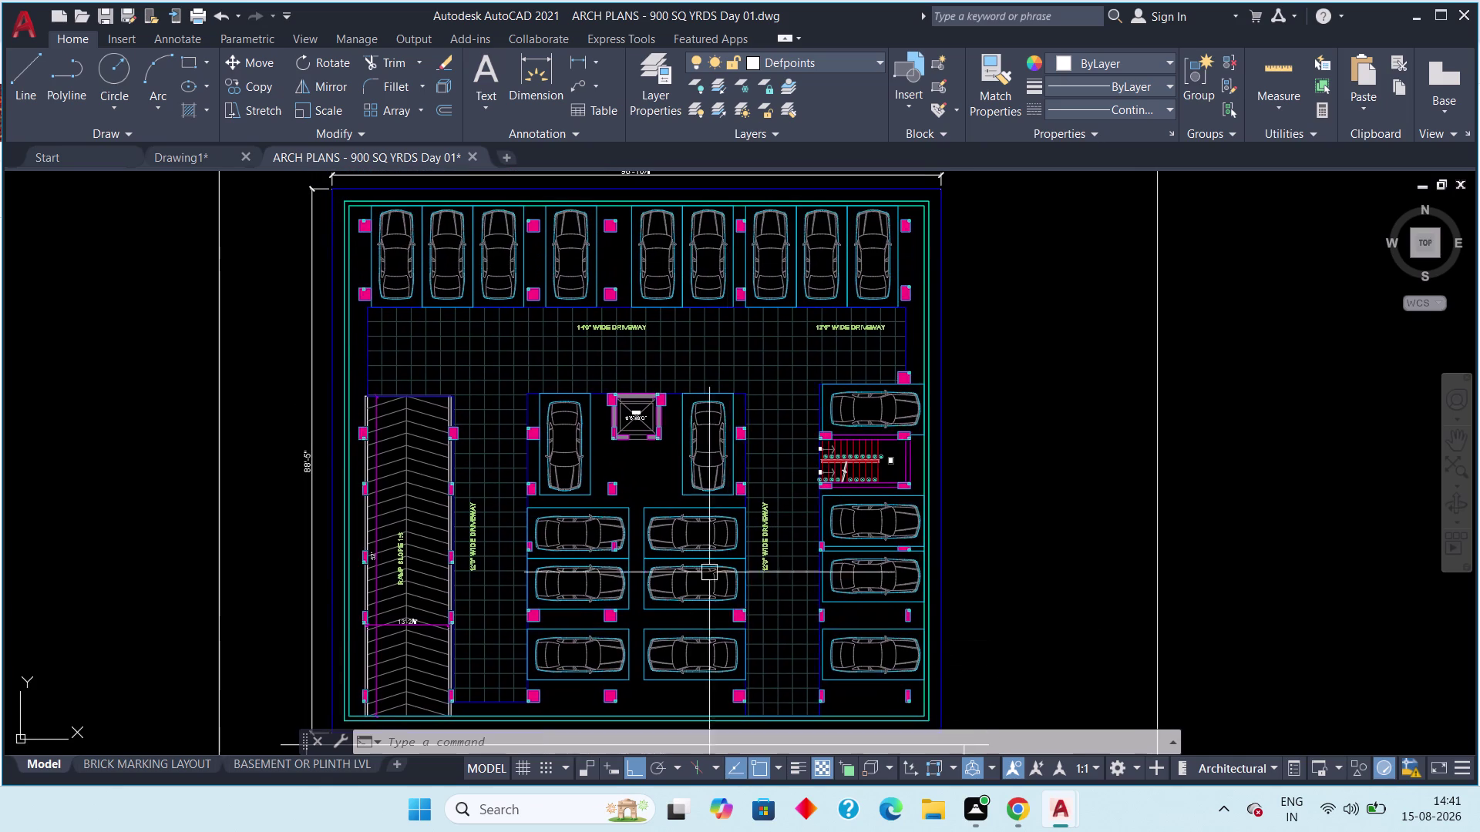
middle_drag(691, 440, 700, 520)
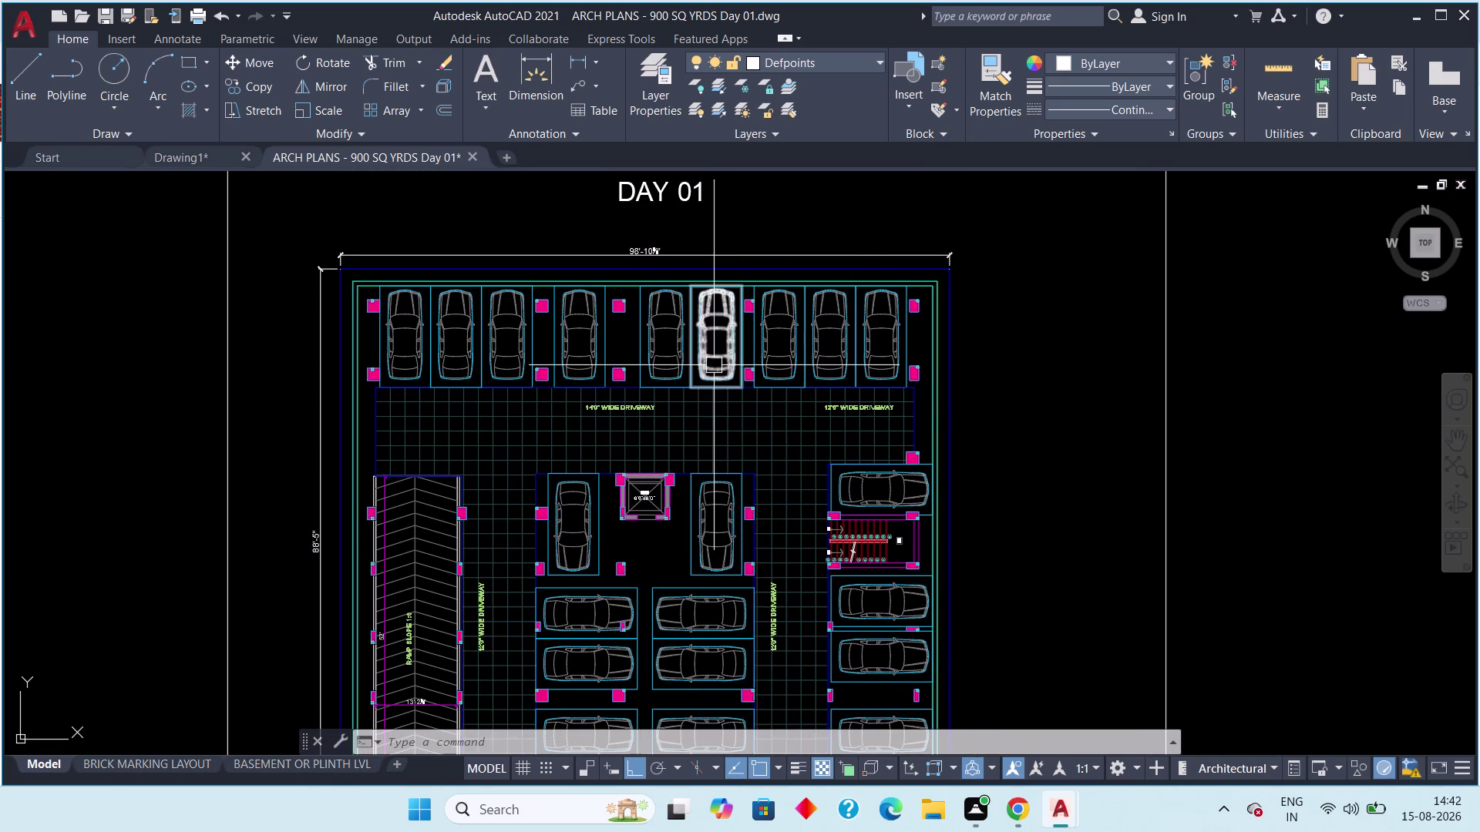
middle_drag(622, 394, 822, 426)
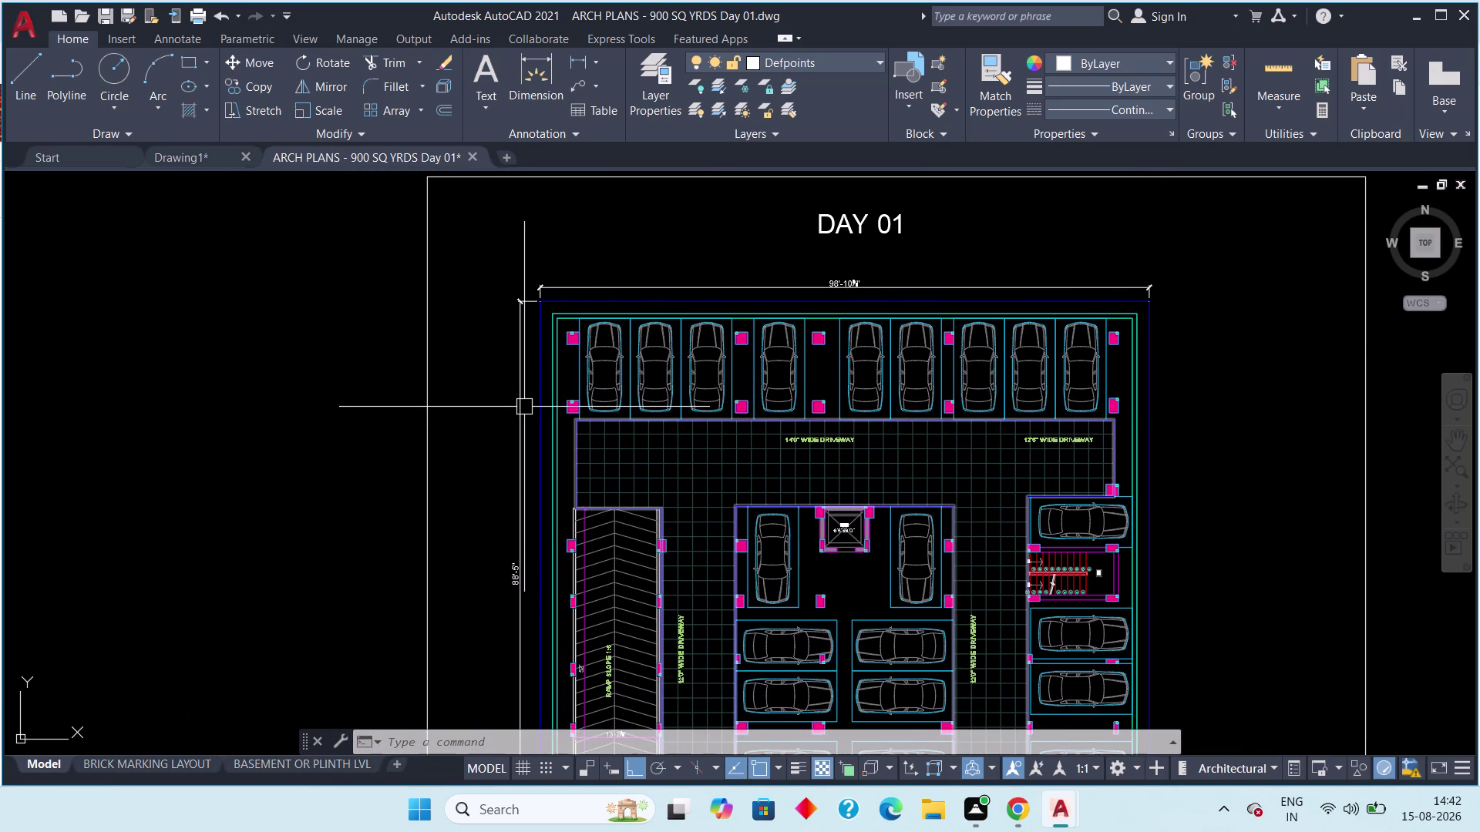
scroll(down, 3)
middle_drag(707, 465, 667, 243)
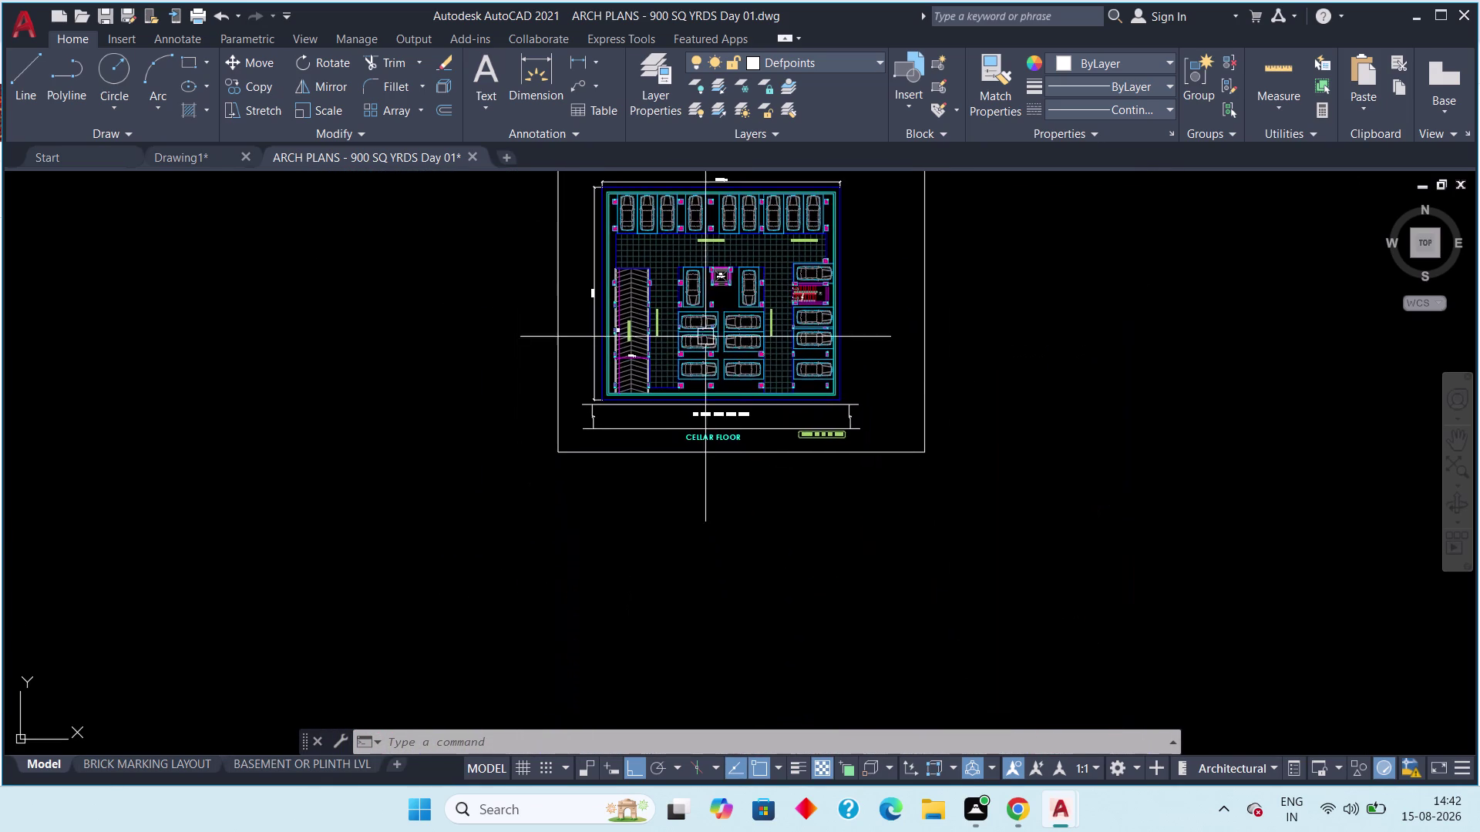
scroll(up, 3)
middle_drag(788, 383, 746, 669)
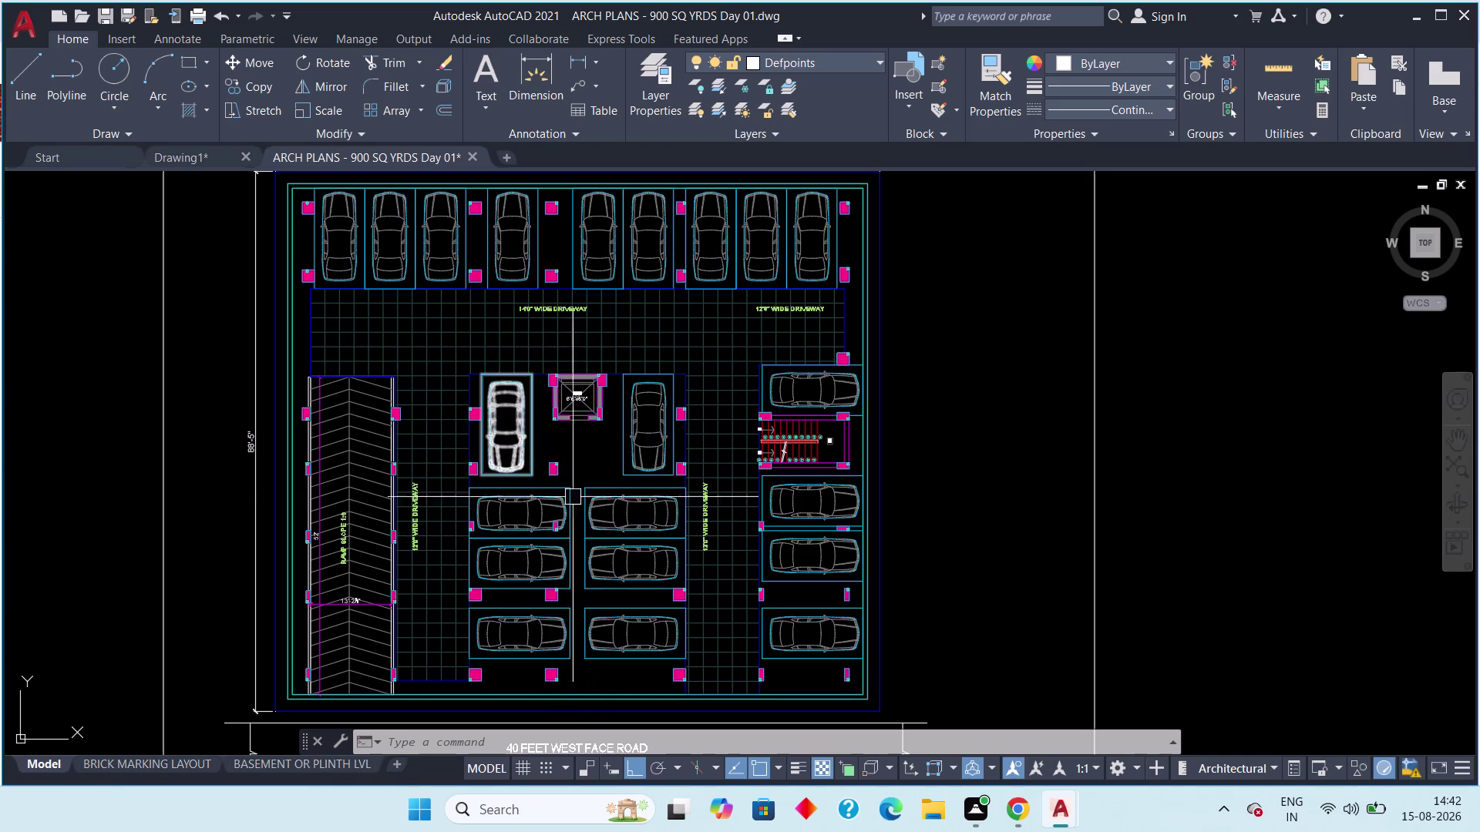
middle_drag(760, 419, 724, 527)
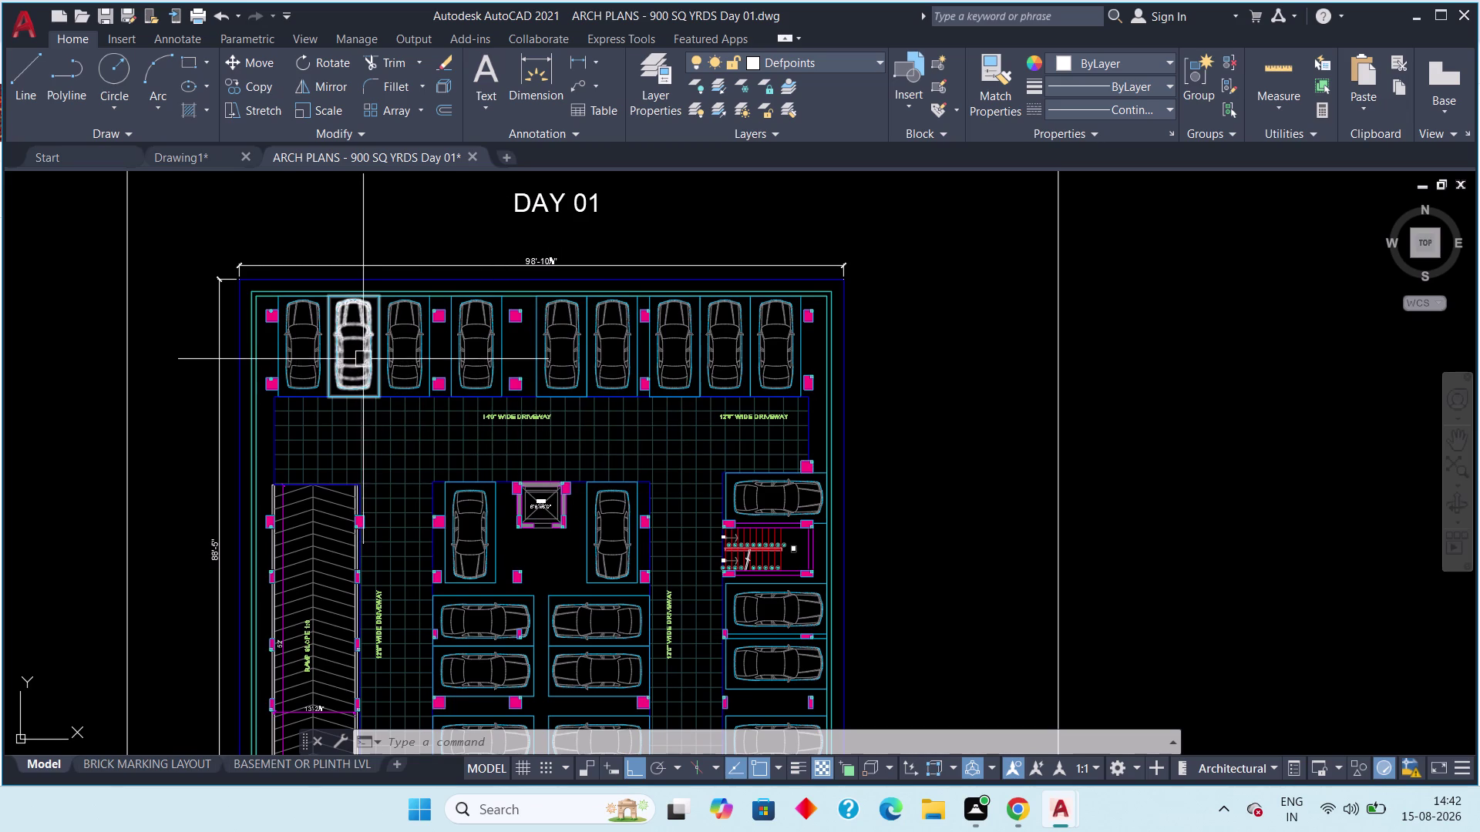
scroll(down, 3)
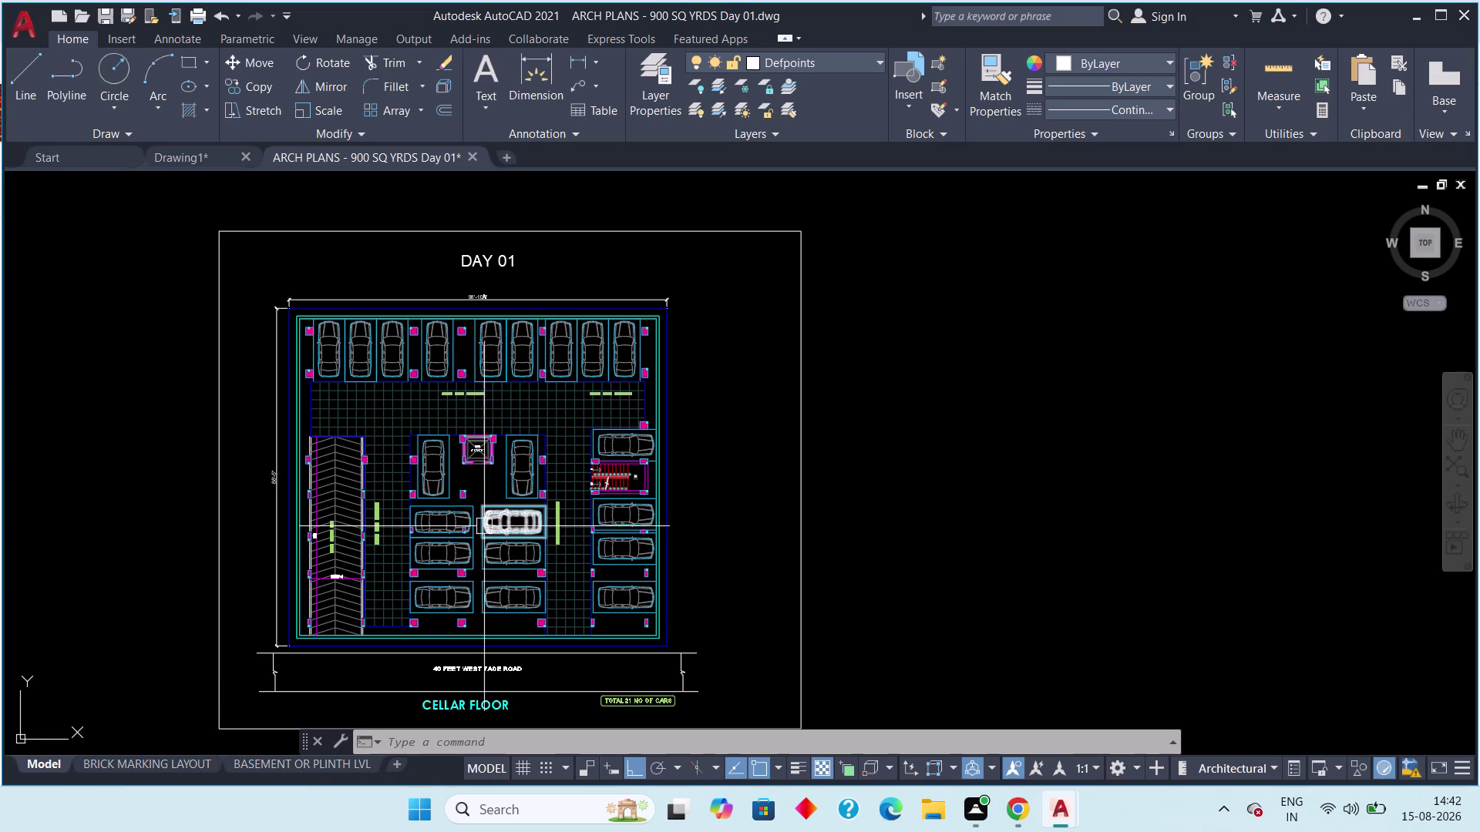
scroll(up, 3)
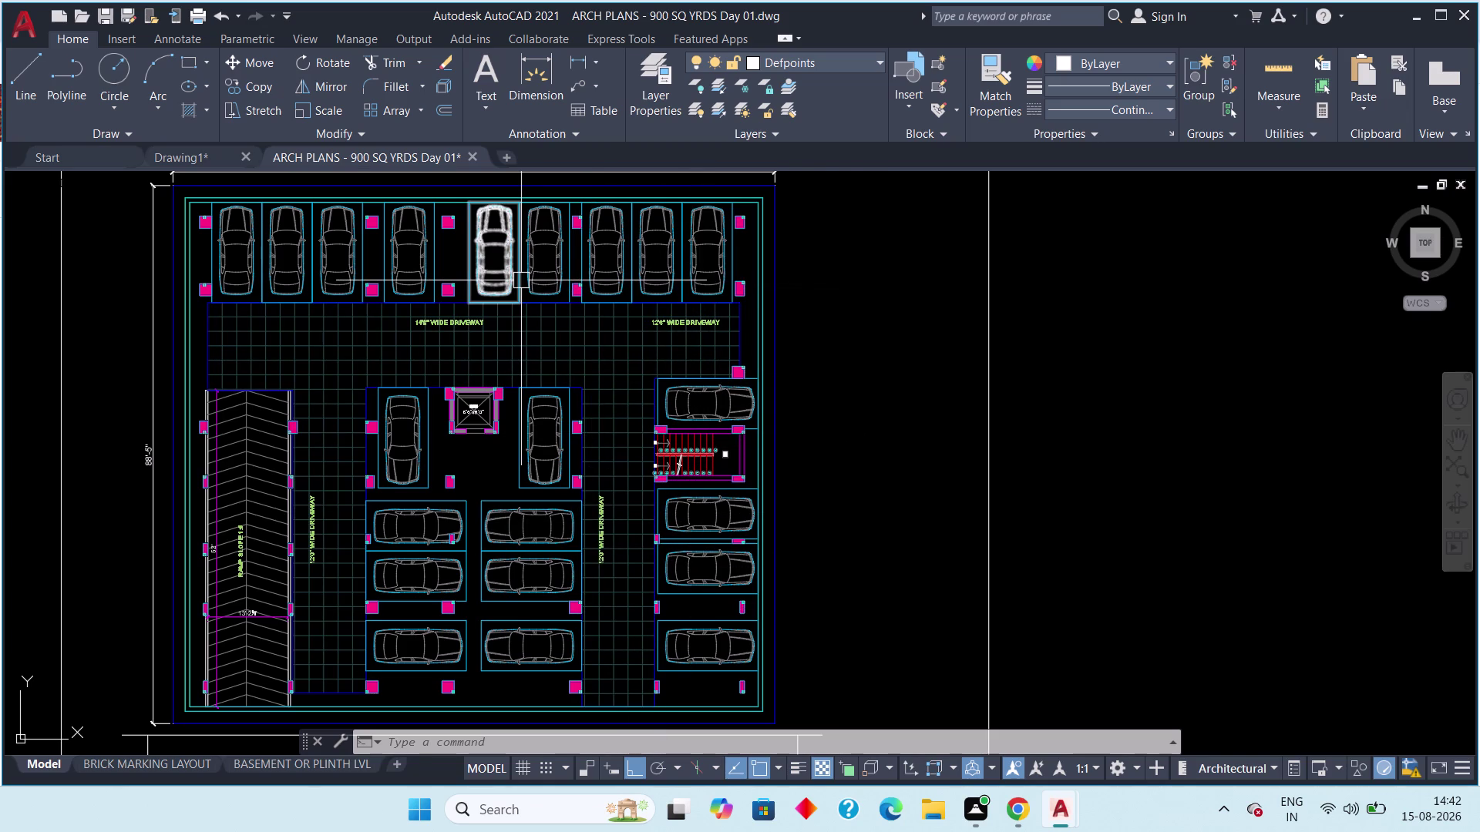
middle_drag(475, 295, 622, 379)
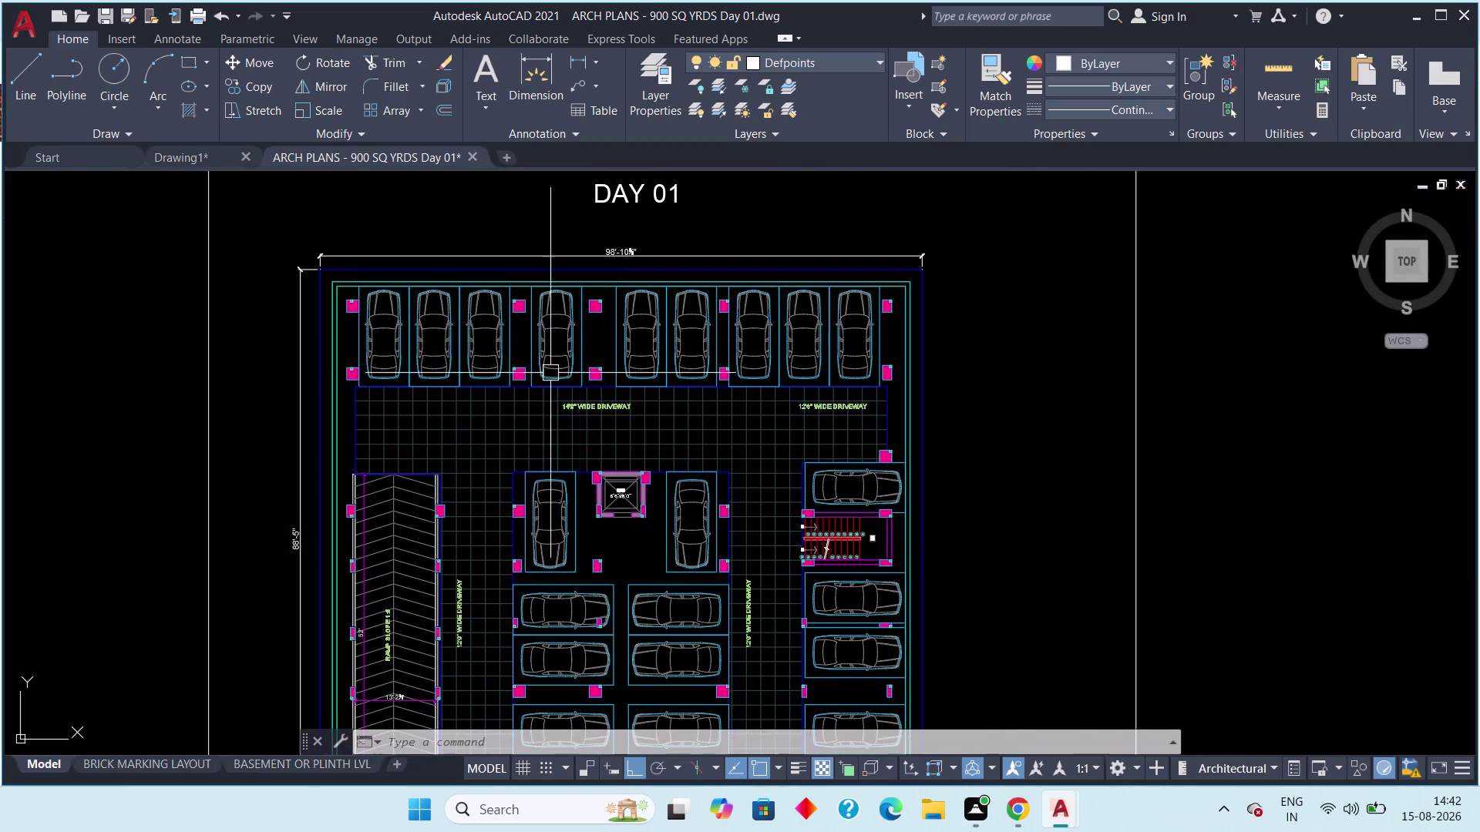
scroll(down, 3)
middle_drag(480, 427, 424, 254)
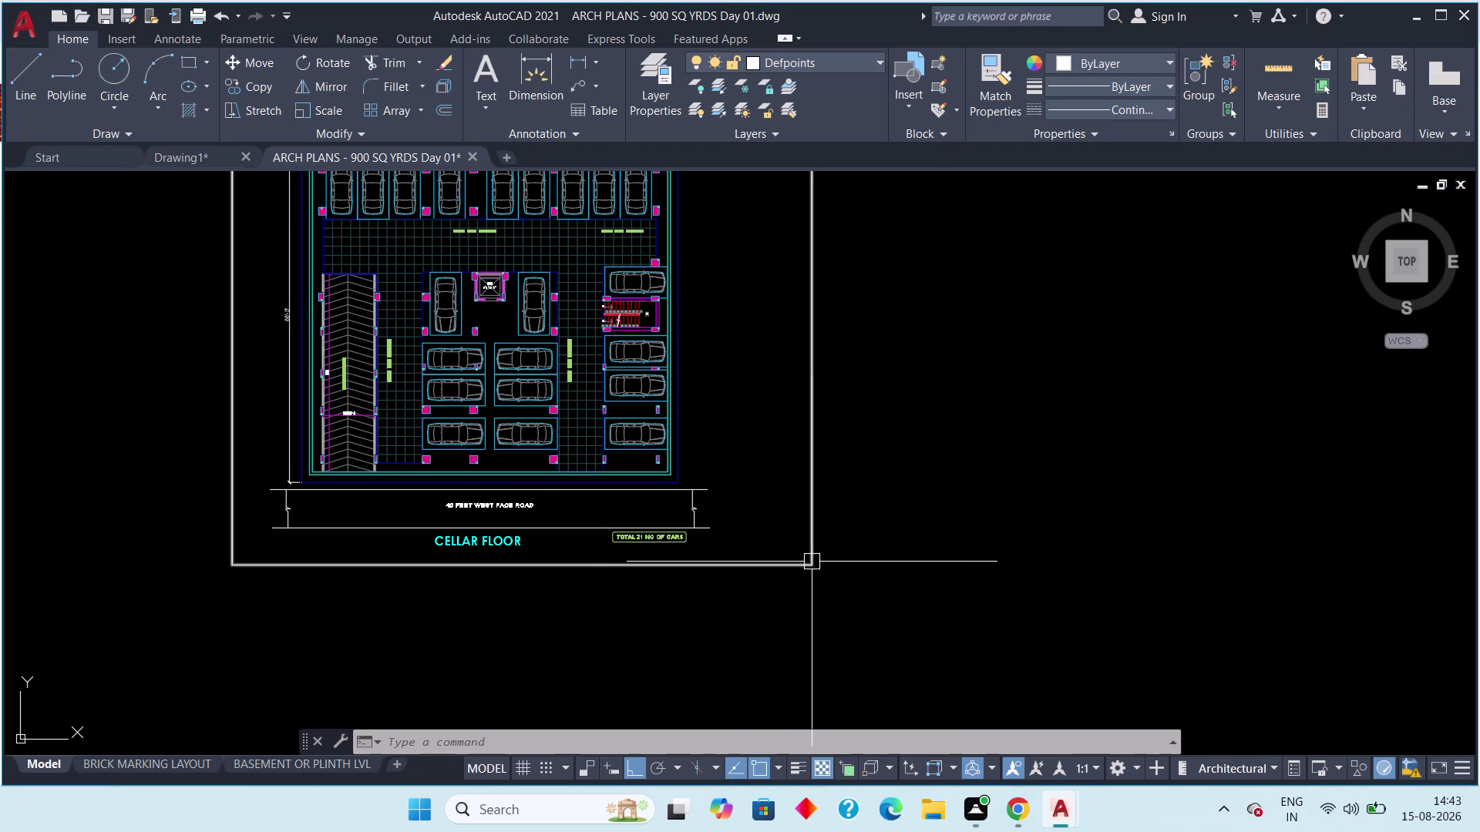
scroll(up, 3)
click(789, 587)
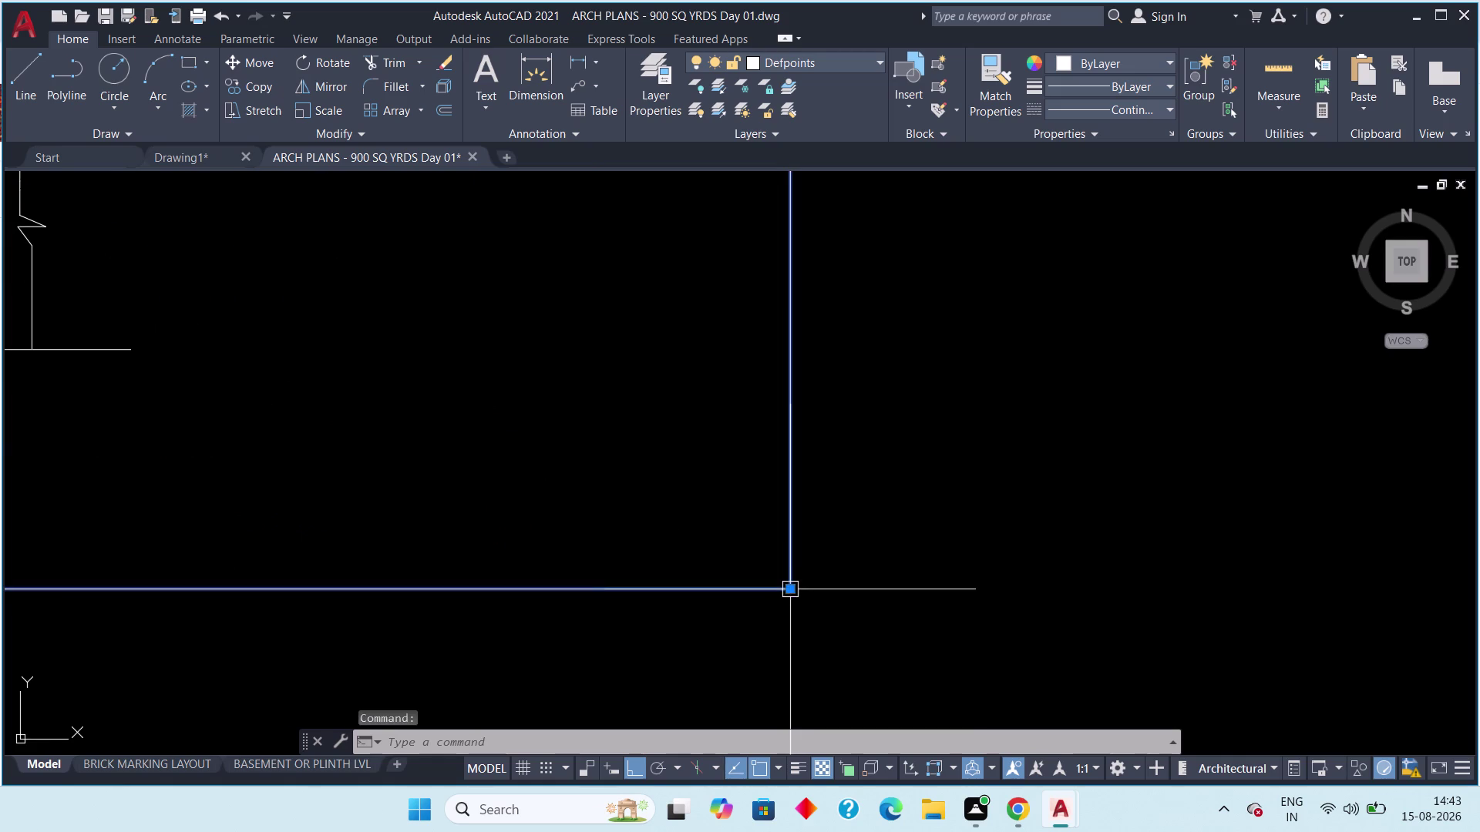
scroll(down, 3)
scroll(down, 3)
scroll(up, 3)
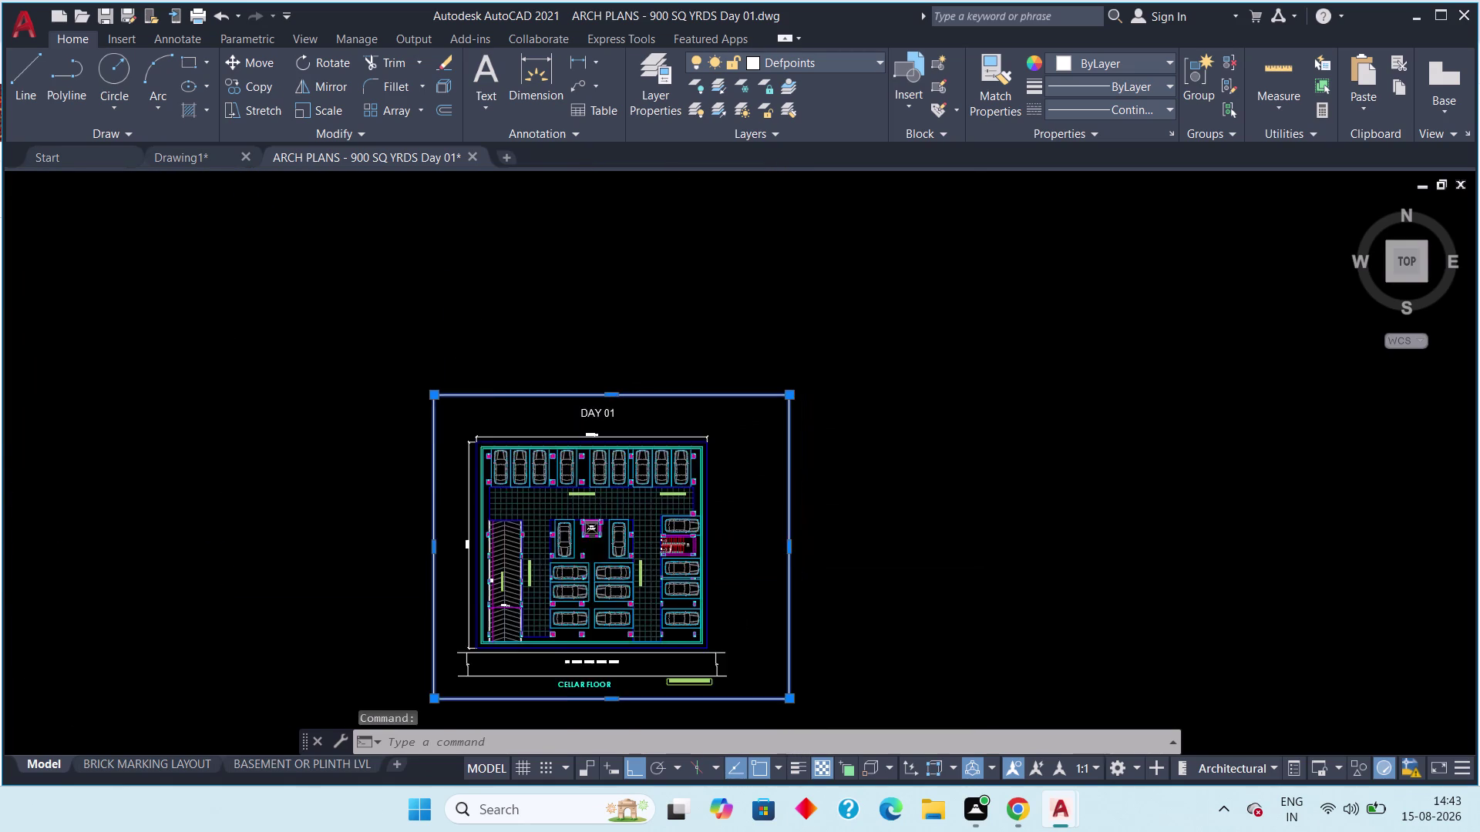
scroll(up, 3)
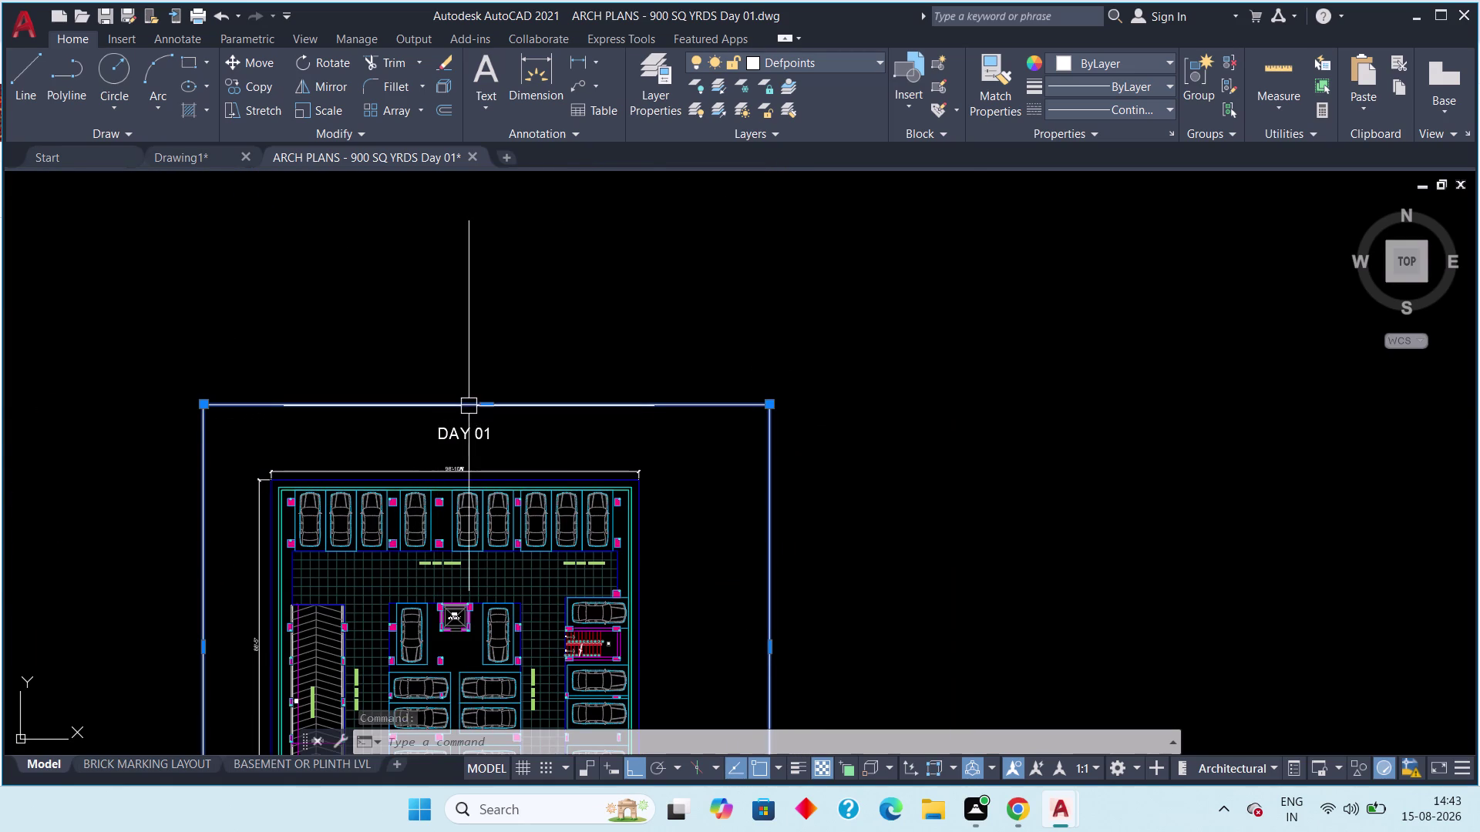
scroll(up, 3)
scroll(down, 3)
scroll(up, 3)
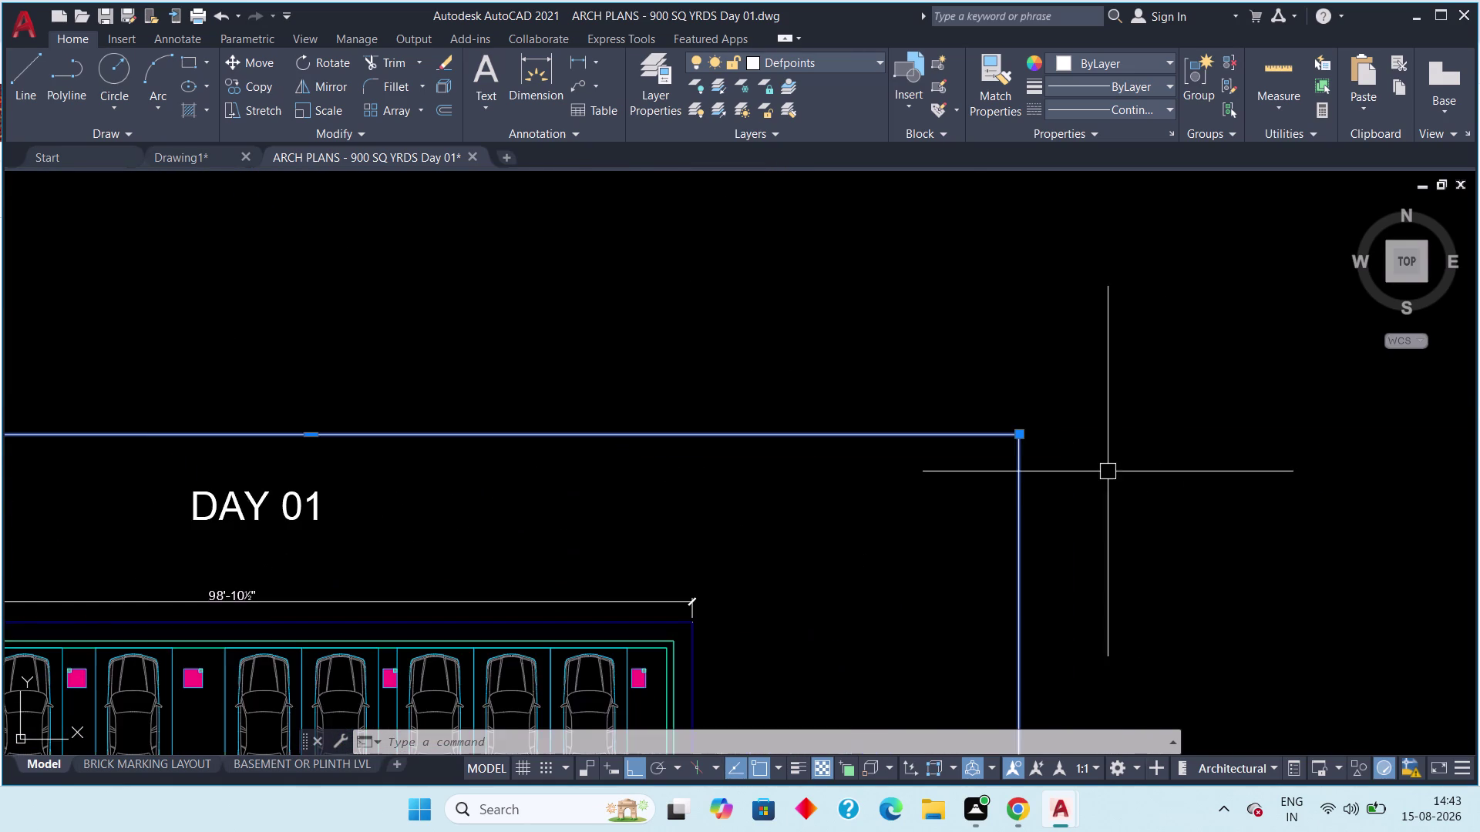
scroll(down, 3)
middle_drag(1004, 508, 981, 362)
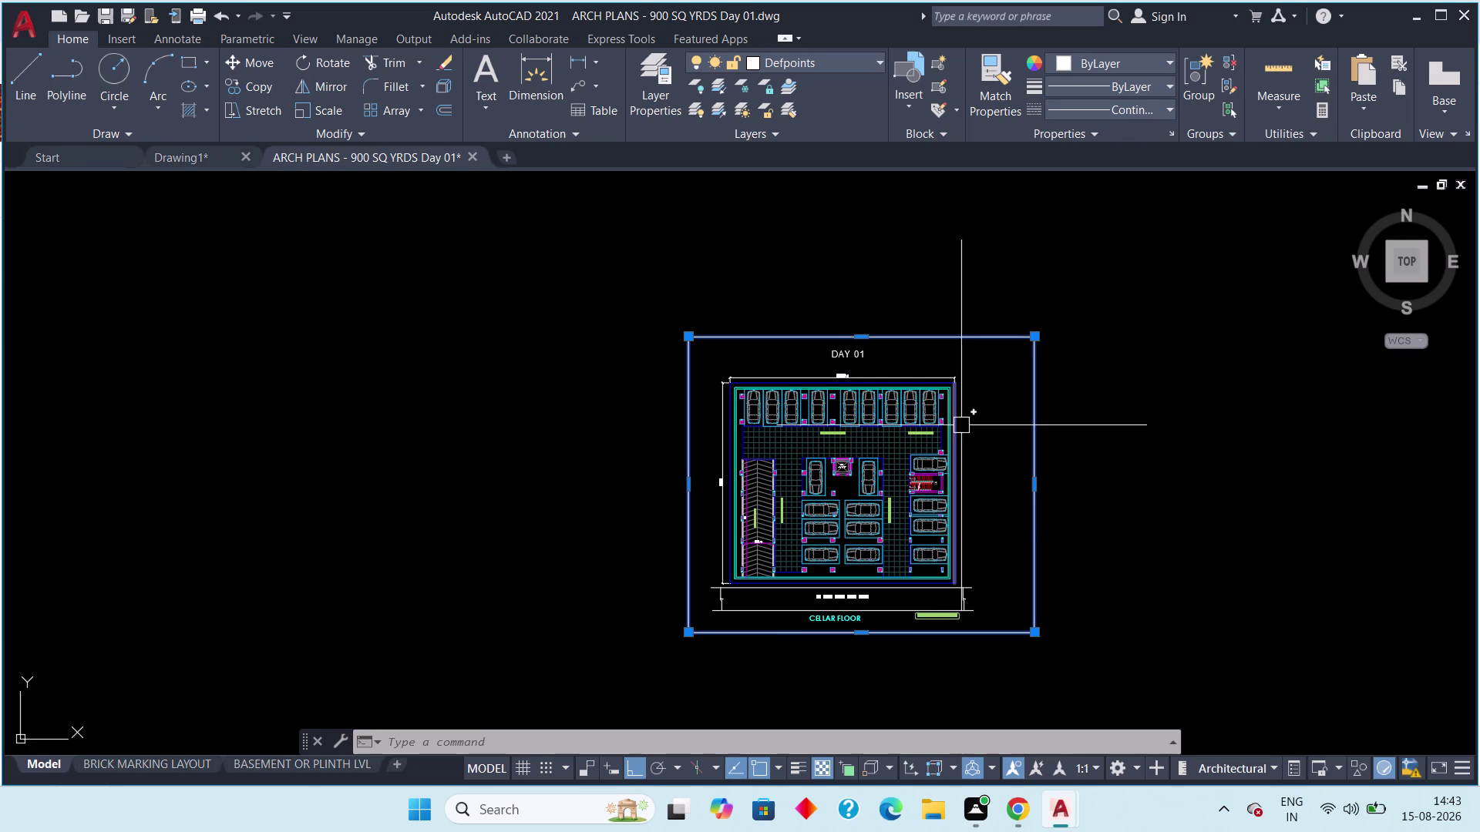
scroll(up, 3)
scroll(up, 3)
middle_drag(927, 318, 917, 177)
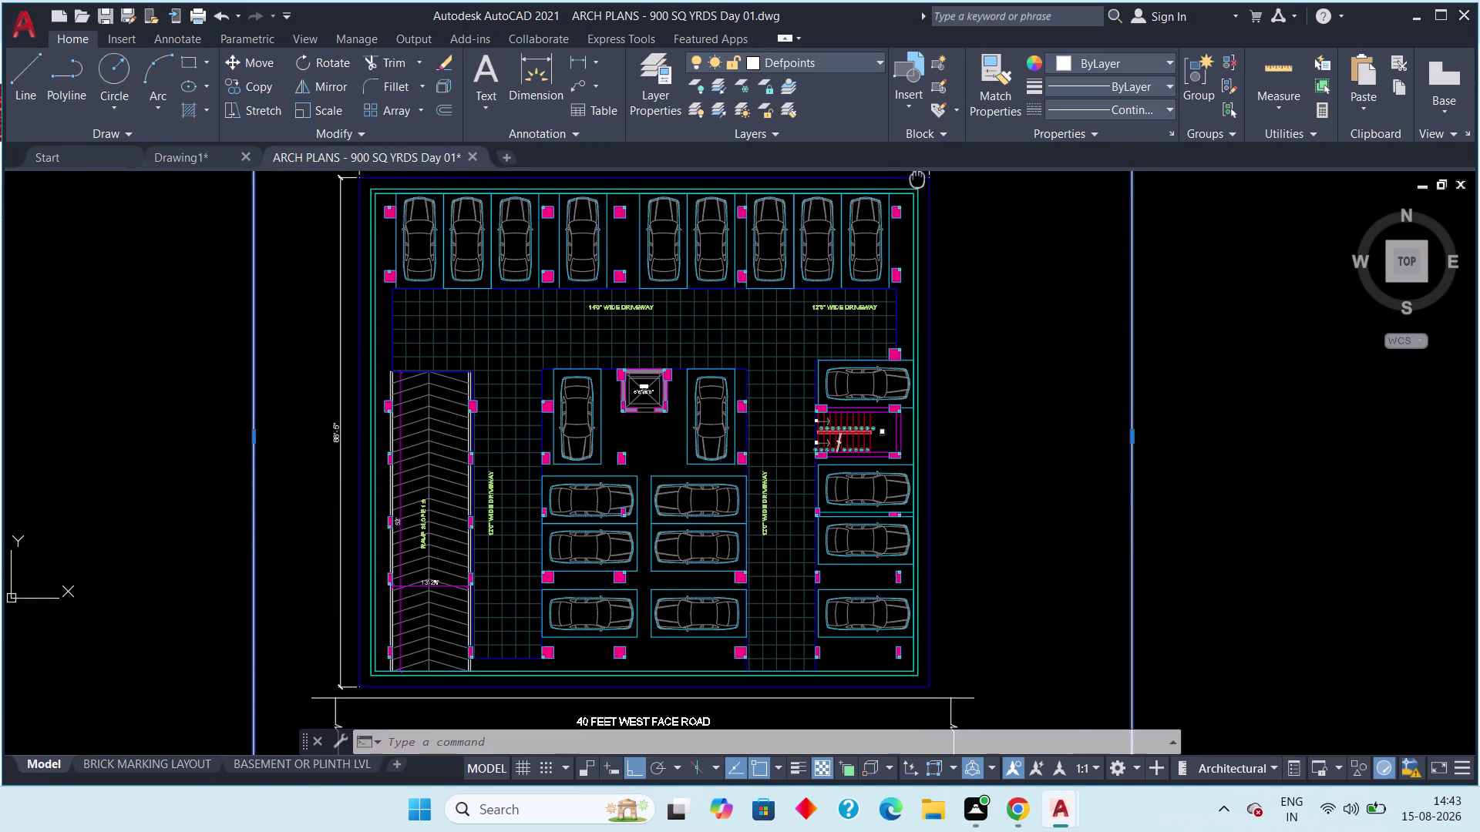
middle_drag(917, 178, 922, 87)
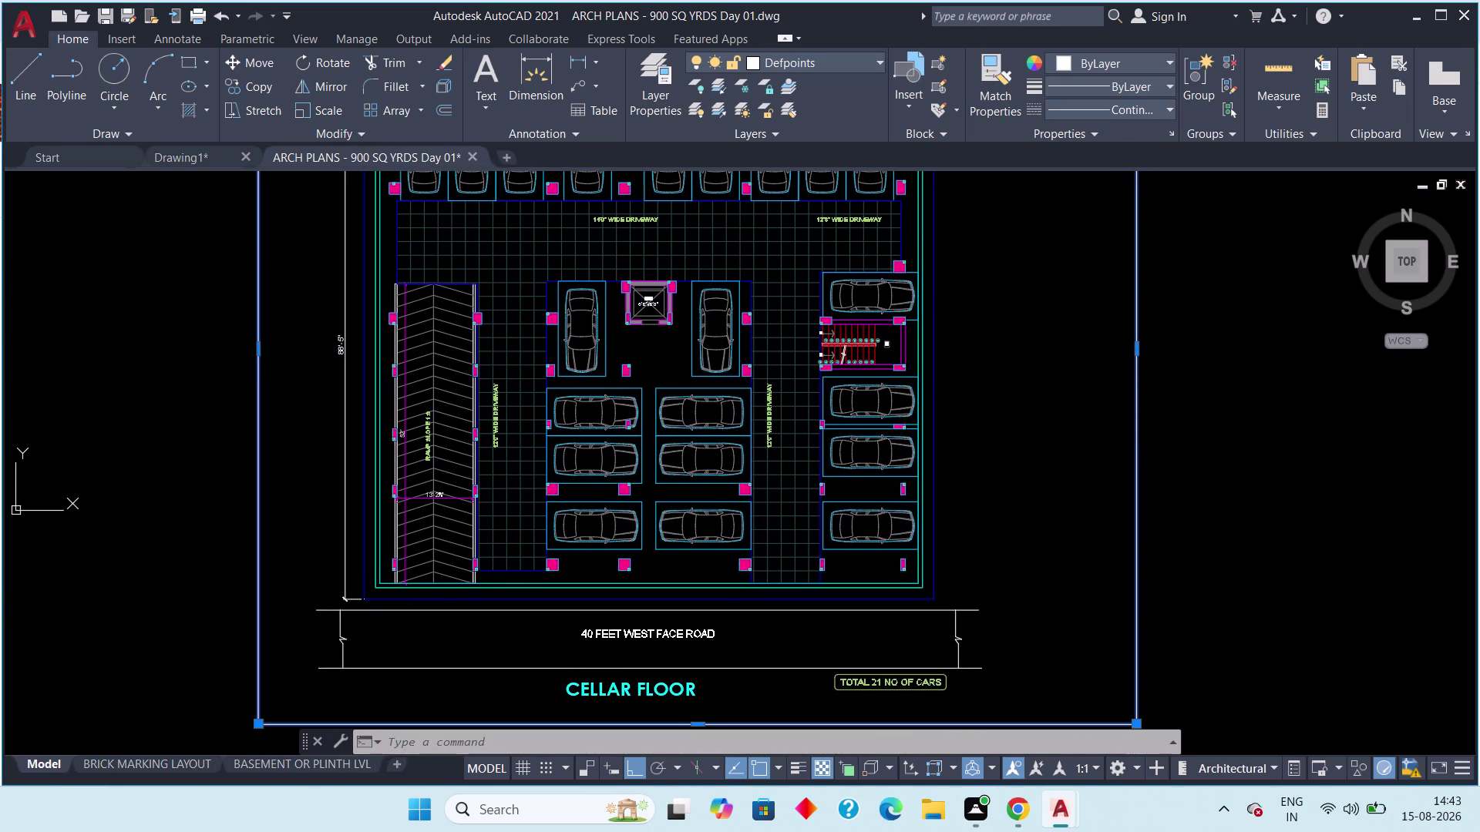
middle_drag(922, 88, 930, 207)
scroll(down, 3)
scroll(up, 3)
middle_drag(790, 246, 805, 410)
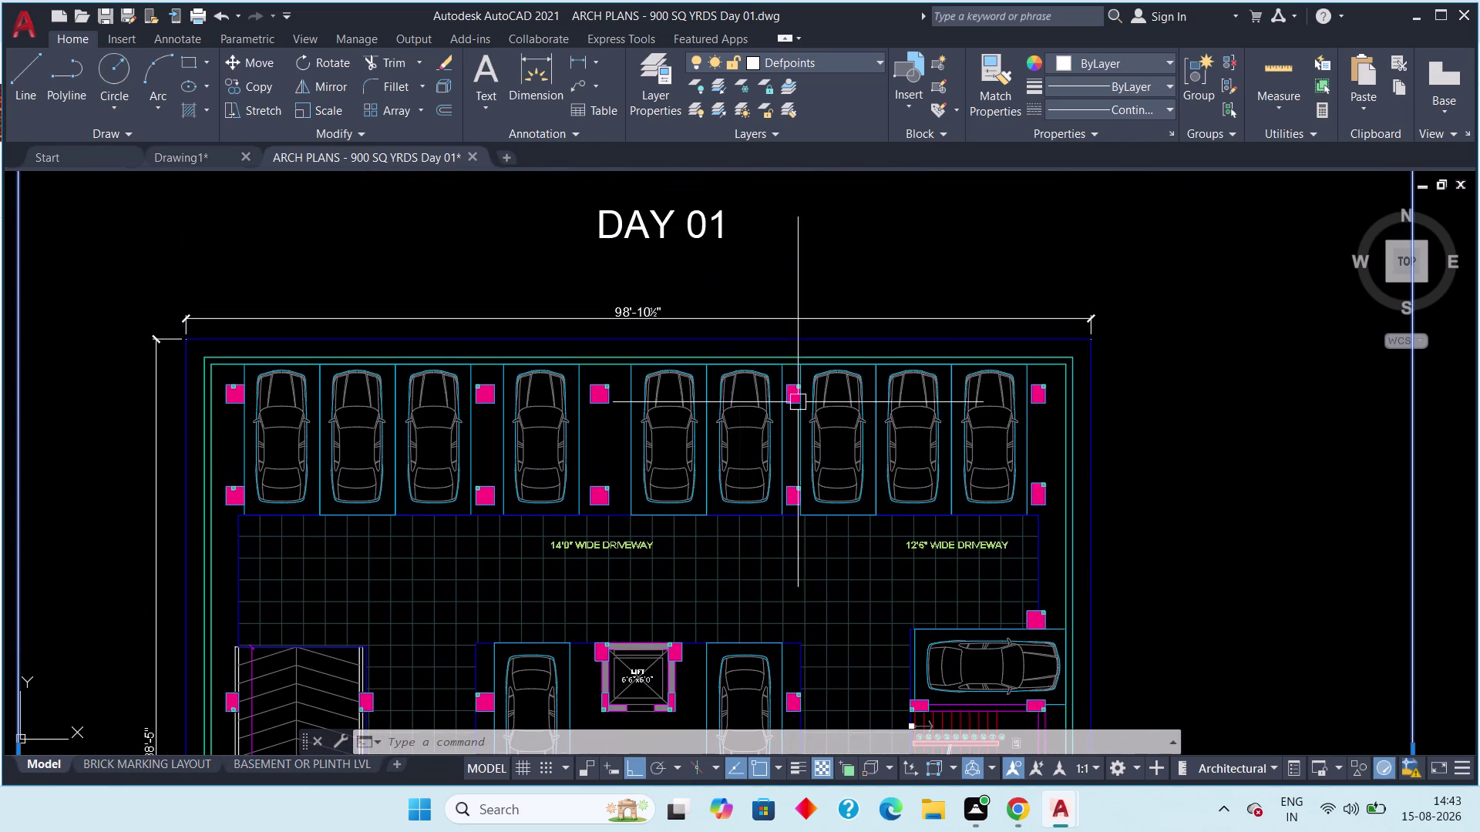
scroll(up, 3)
scroll(up, 3)
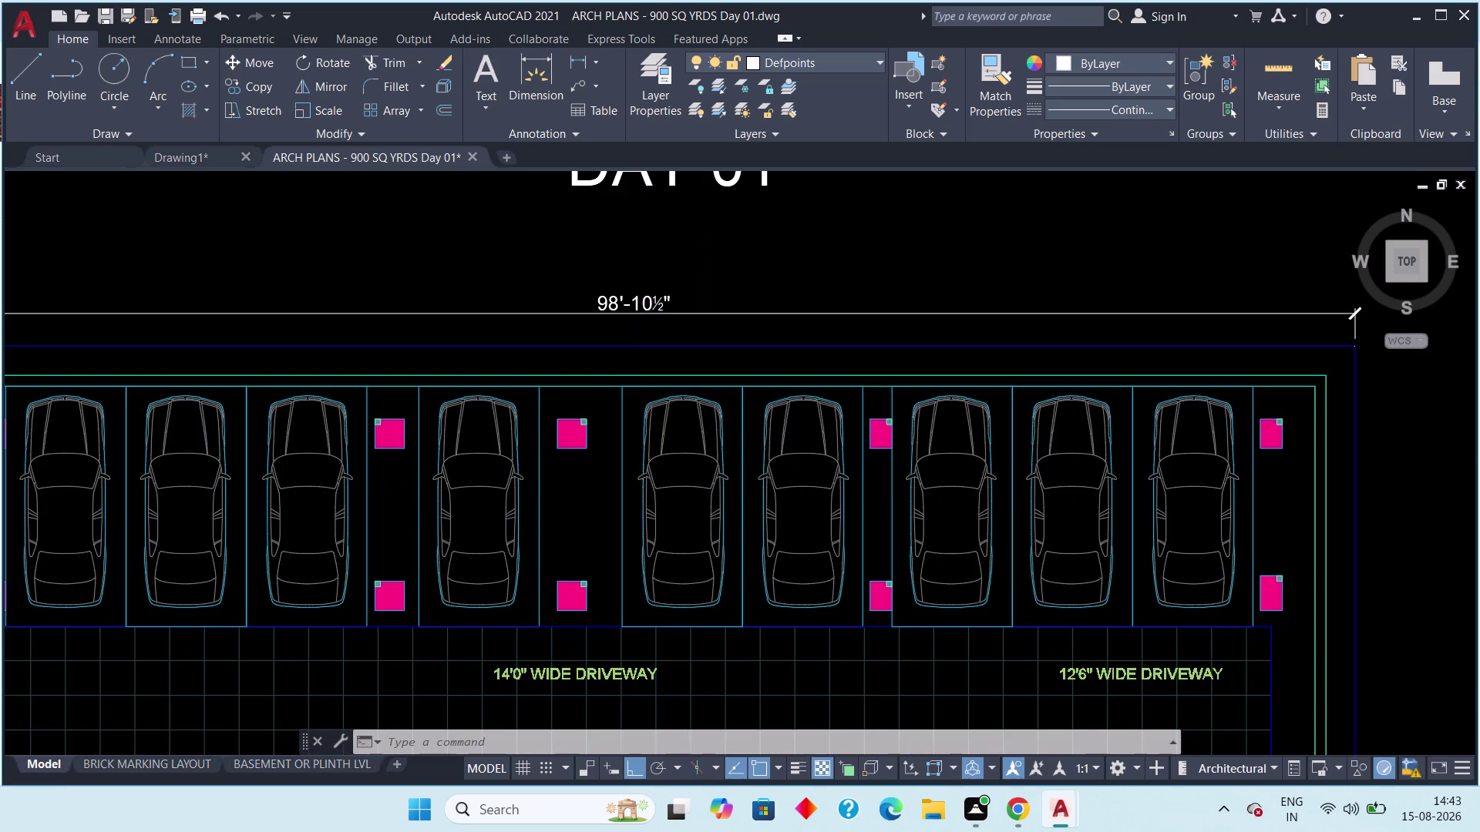
scroll(down, 3)
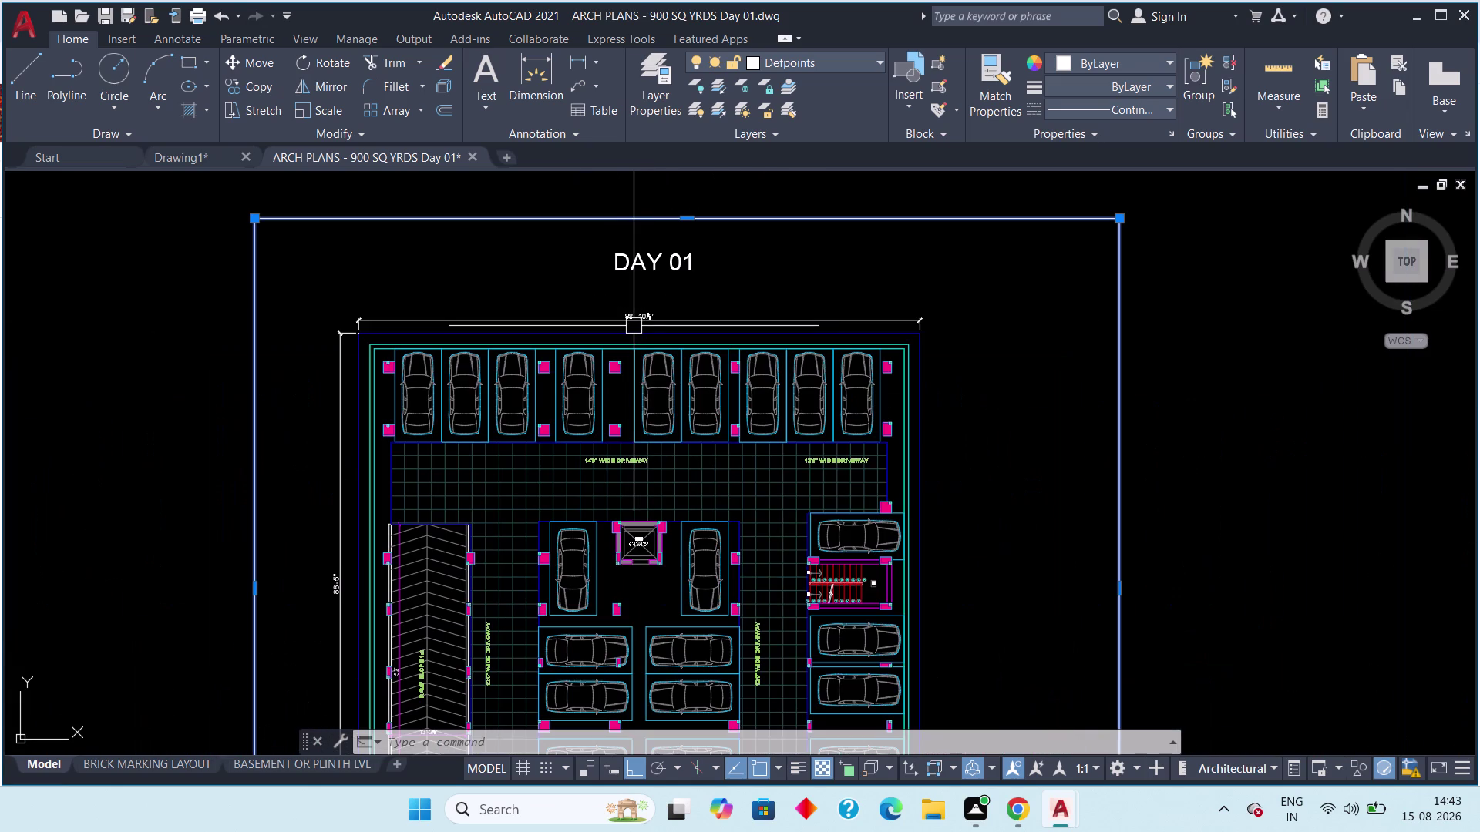
key(Escape)
key(Escape)
scroll(down, 3)
middle_drag(791, 548, 790, 507)
scroll(up, 3)
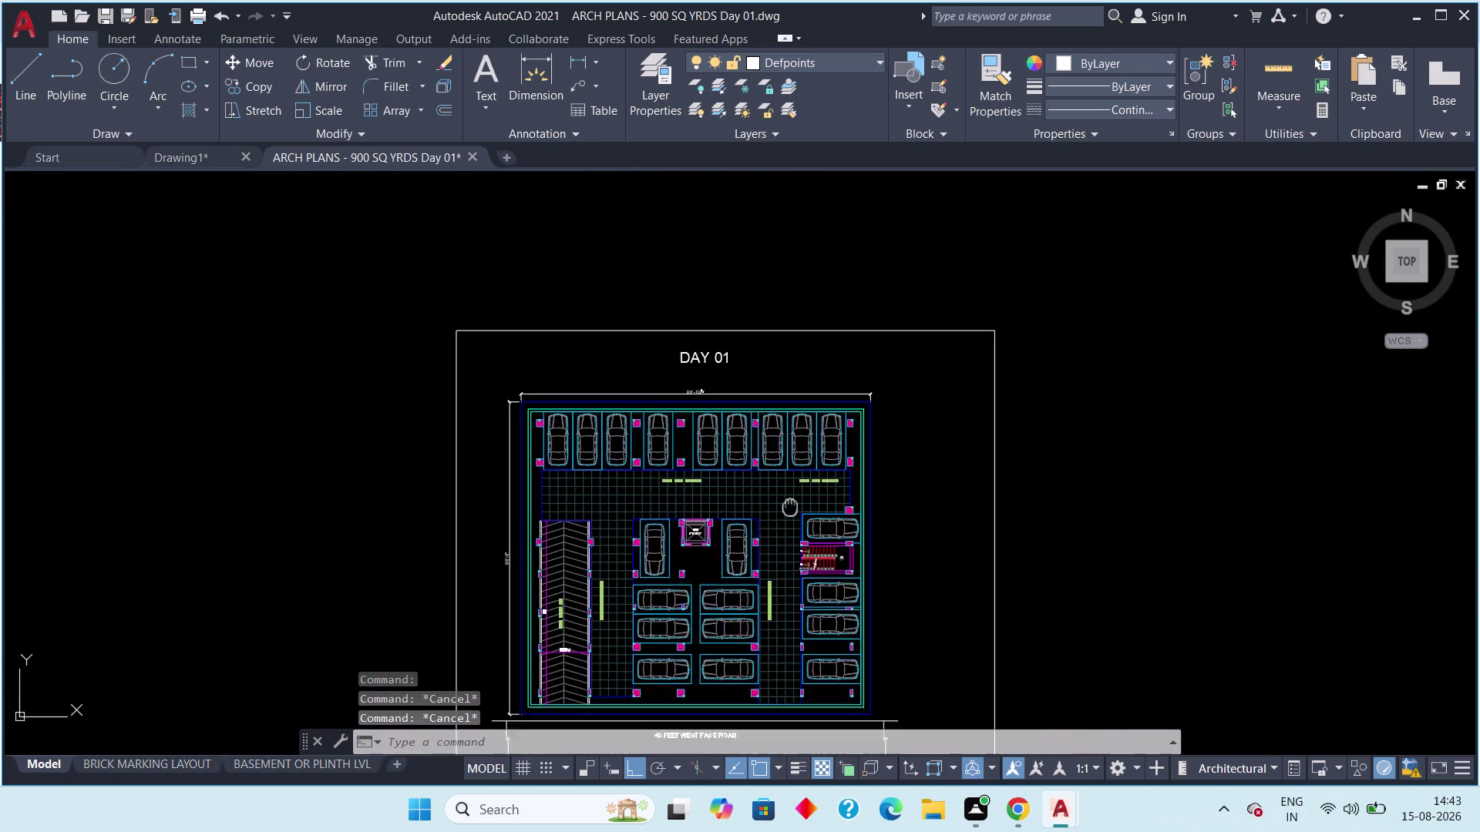
middle_drag(791, 508, 797, 406)
scroll(up, 3)
middle_drag(777, 427, 802, 328)
scroll(up, 3)
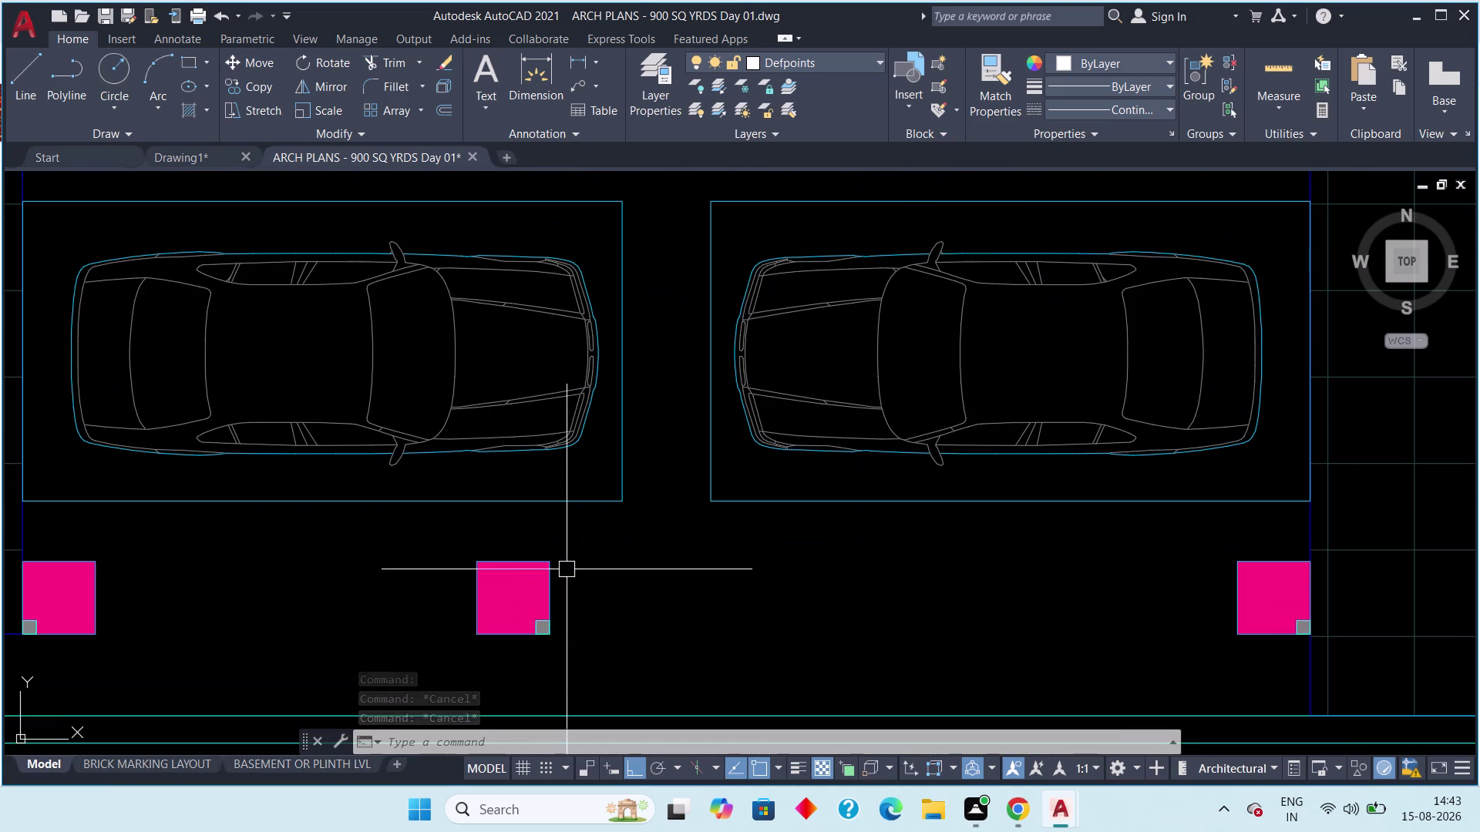
scroll(down, 3)
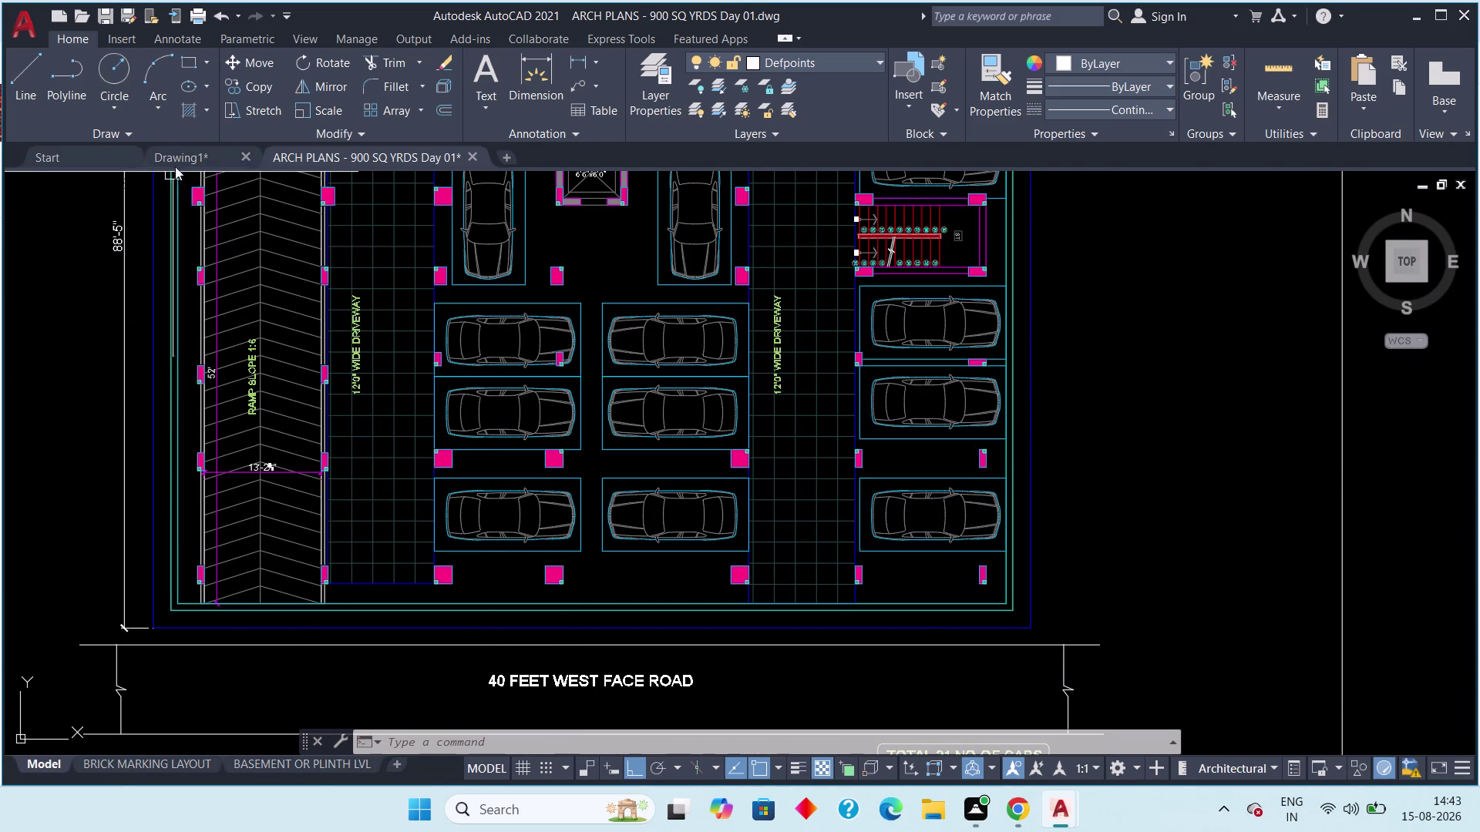
click(180, 158)
scroll(up, 3)
Switch to Drawing1 and set the column hatch transparency to 90.
middle_drag(576, 439, 460, 367)
click(537, 429)
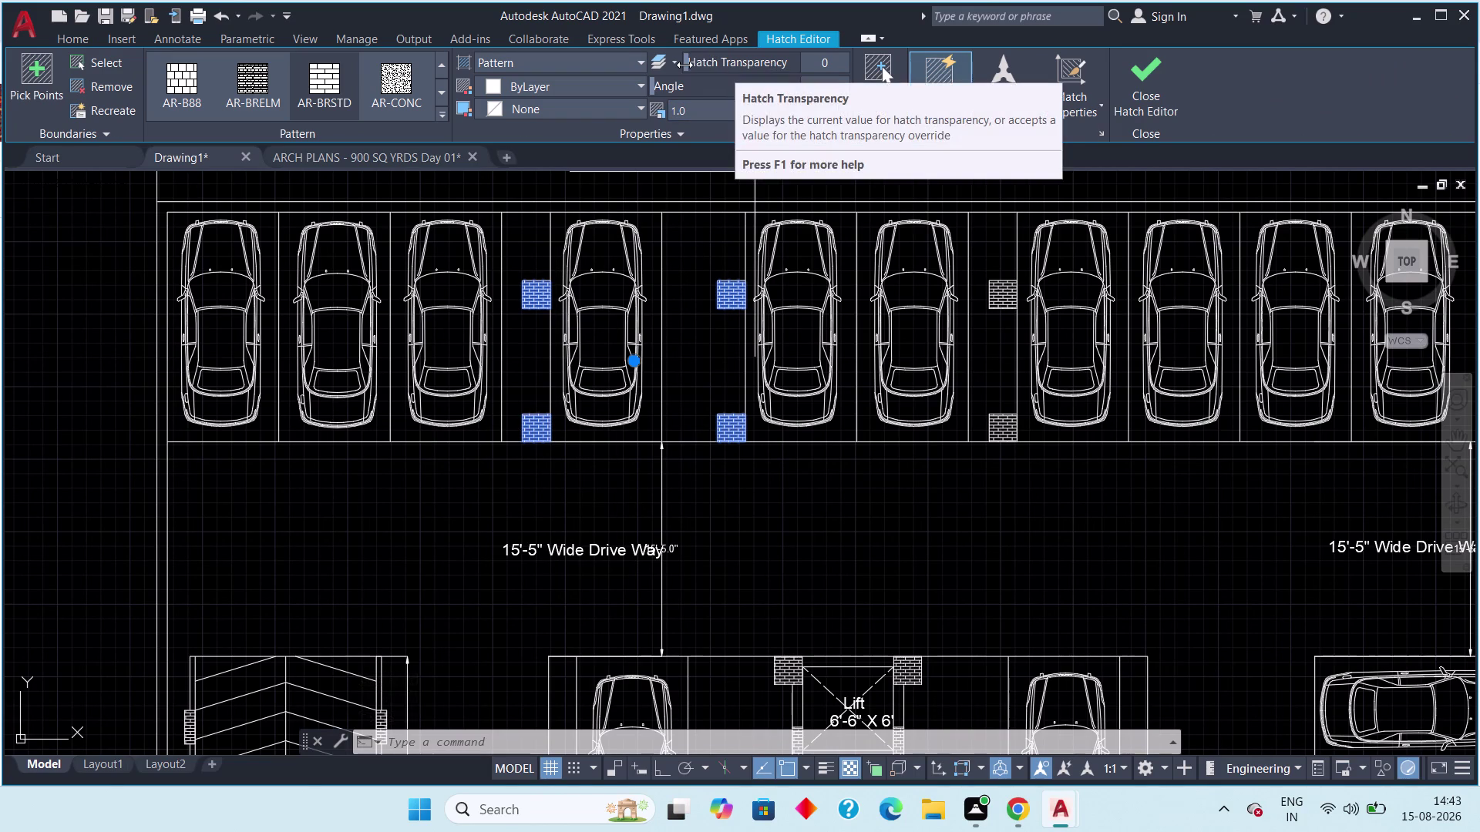
drag(685, 64, 875, 64)
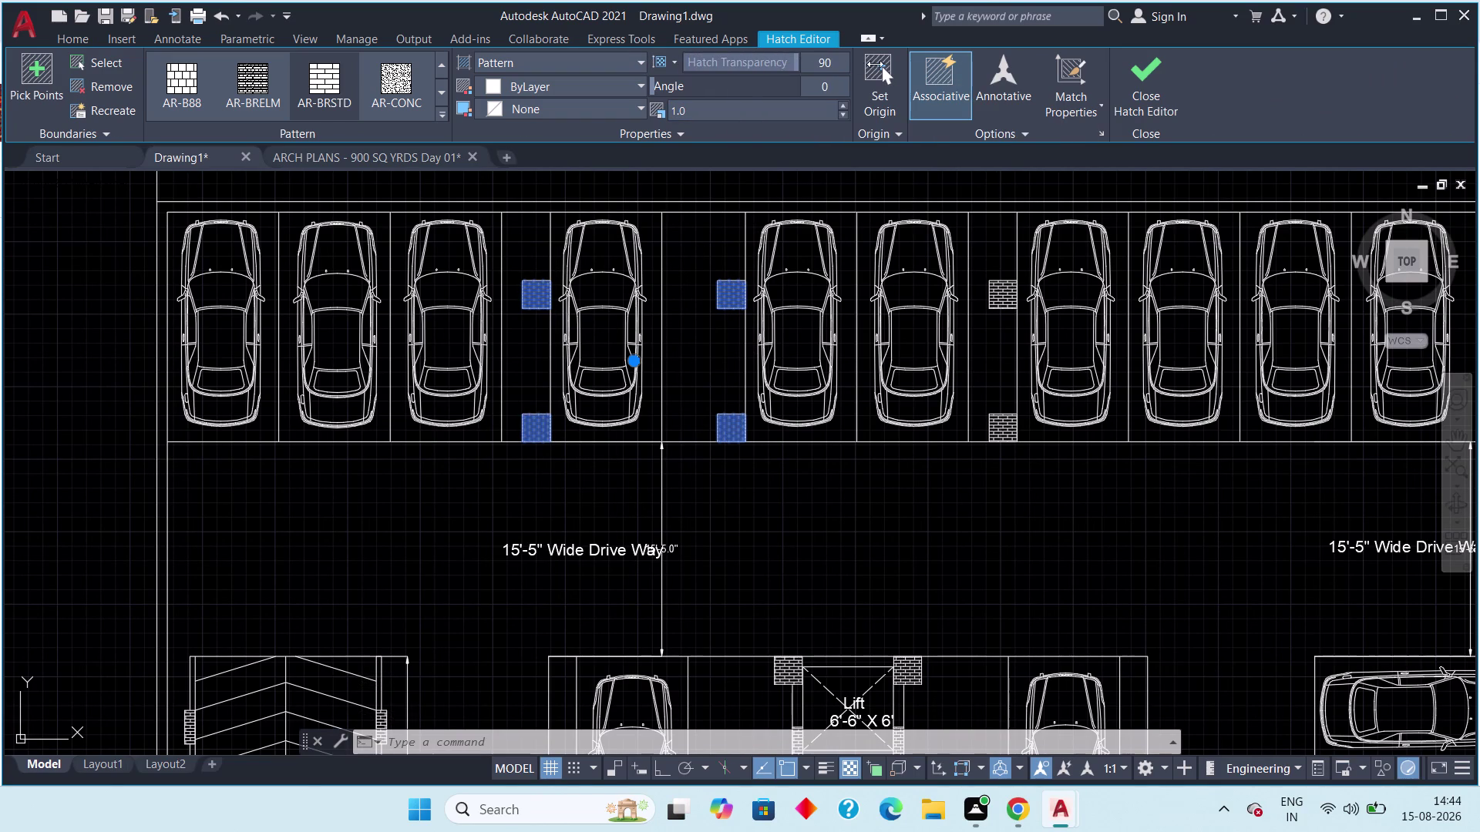
drag(875, 64, 981, 57)
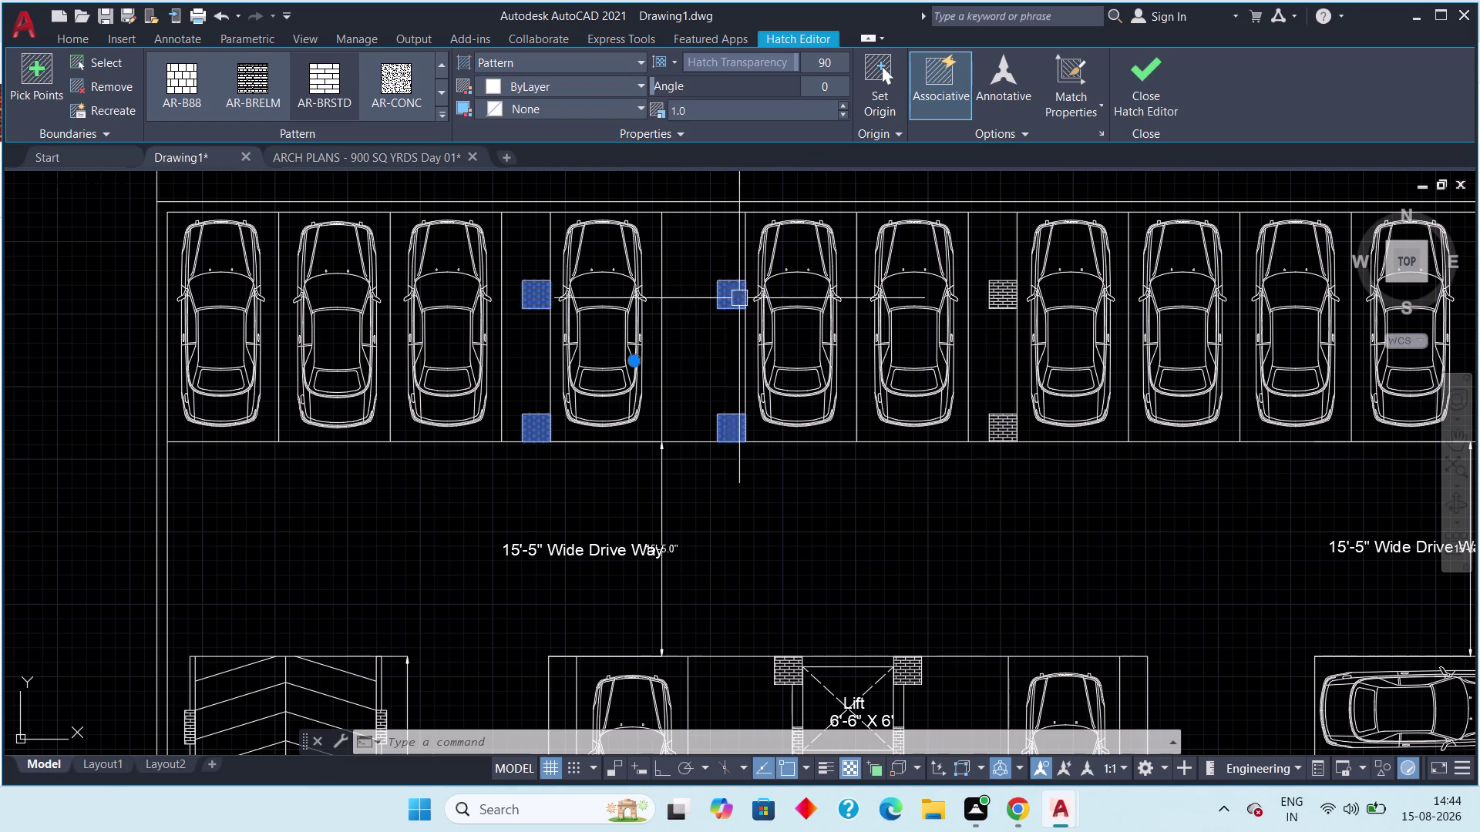
click(1145, 110)
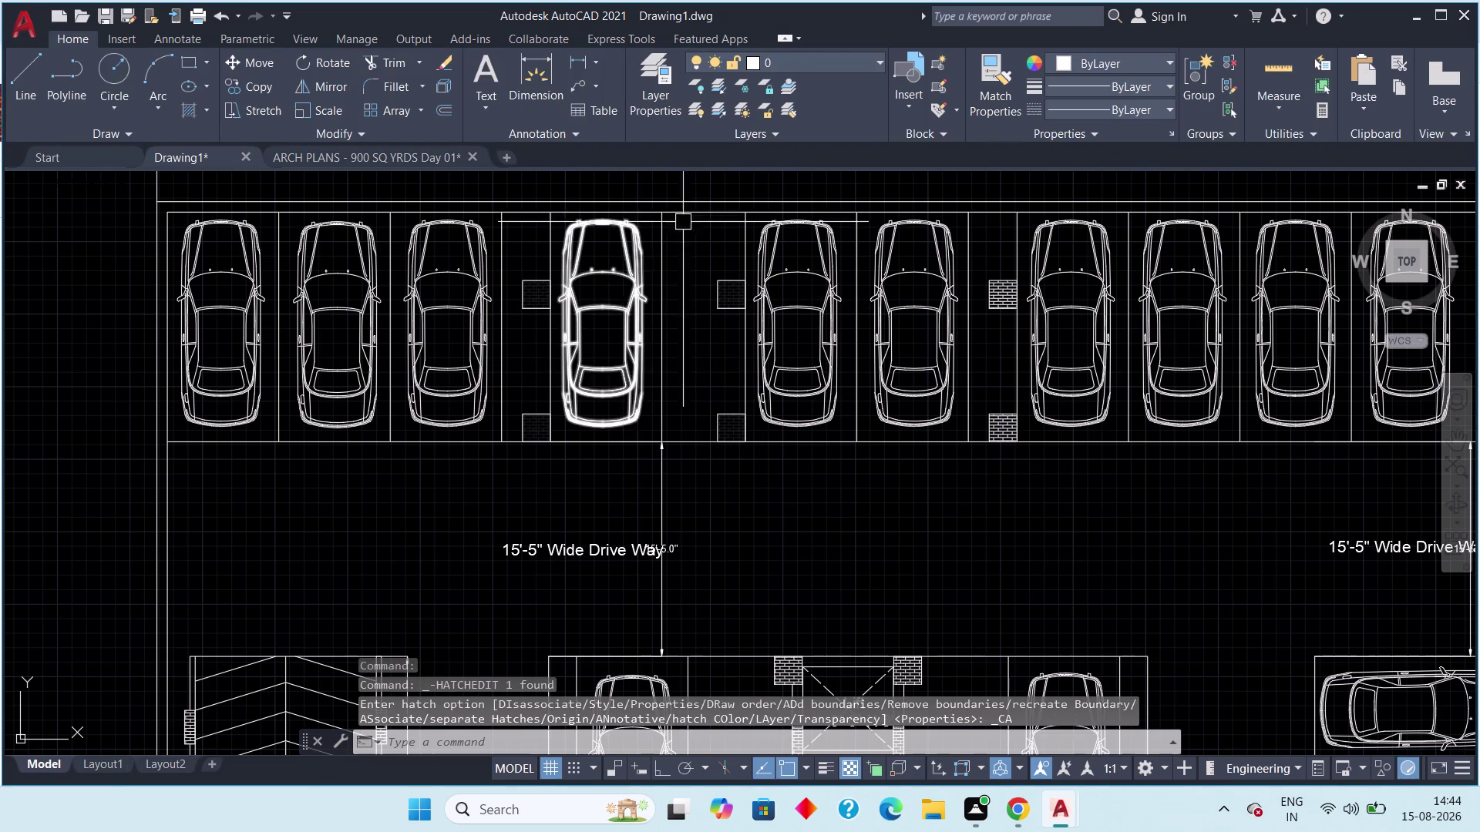
Reselect the column hatch, drag its transparency down to about 7, and close the editor.
click(730, 294)
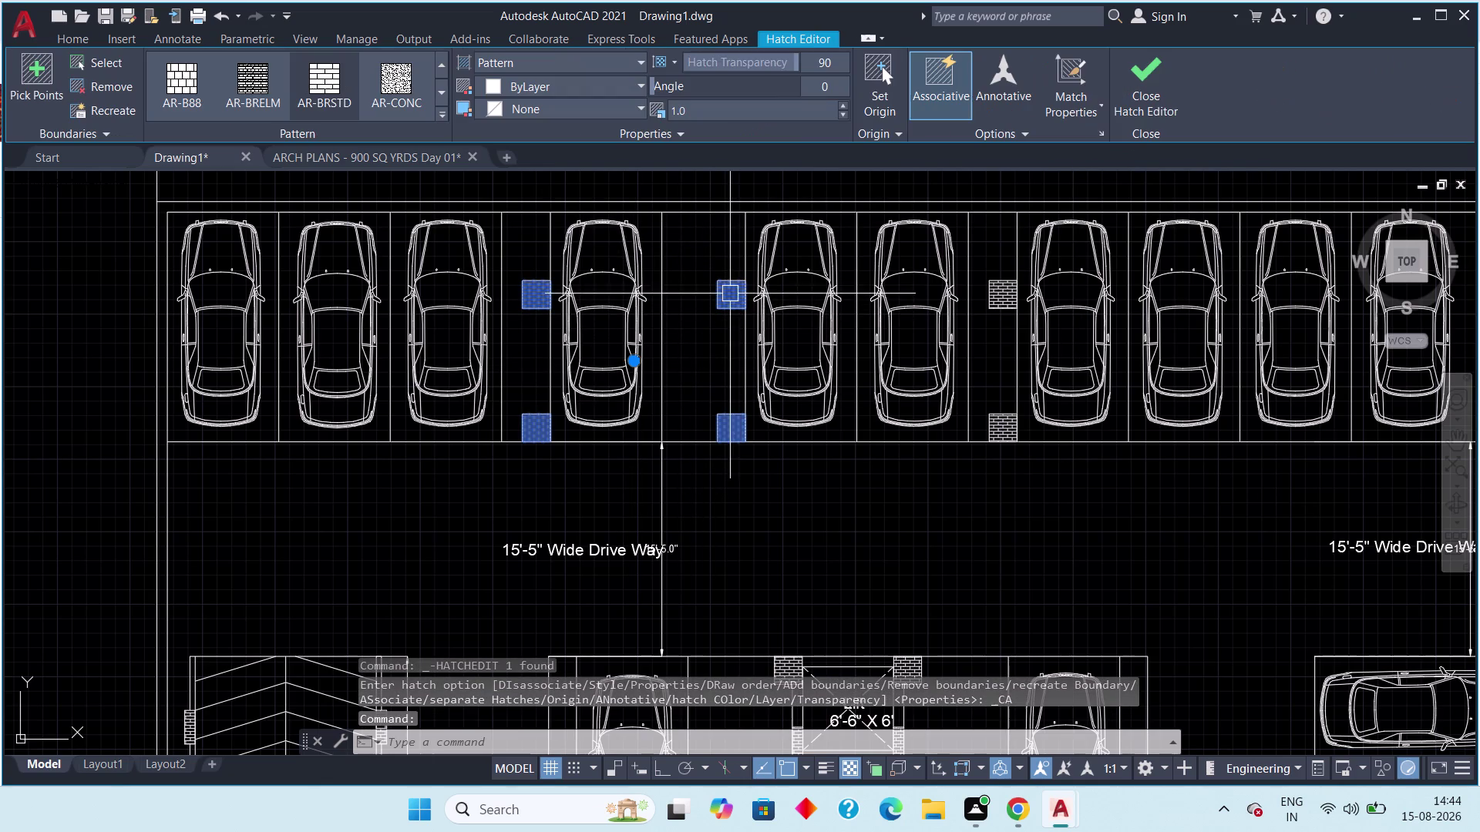
drag(796, 60, 682, 74)
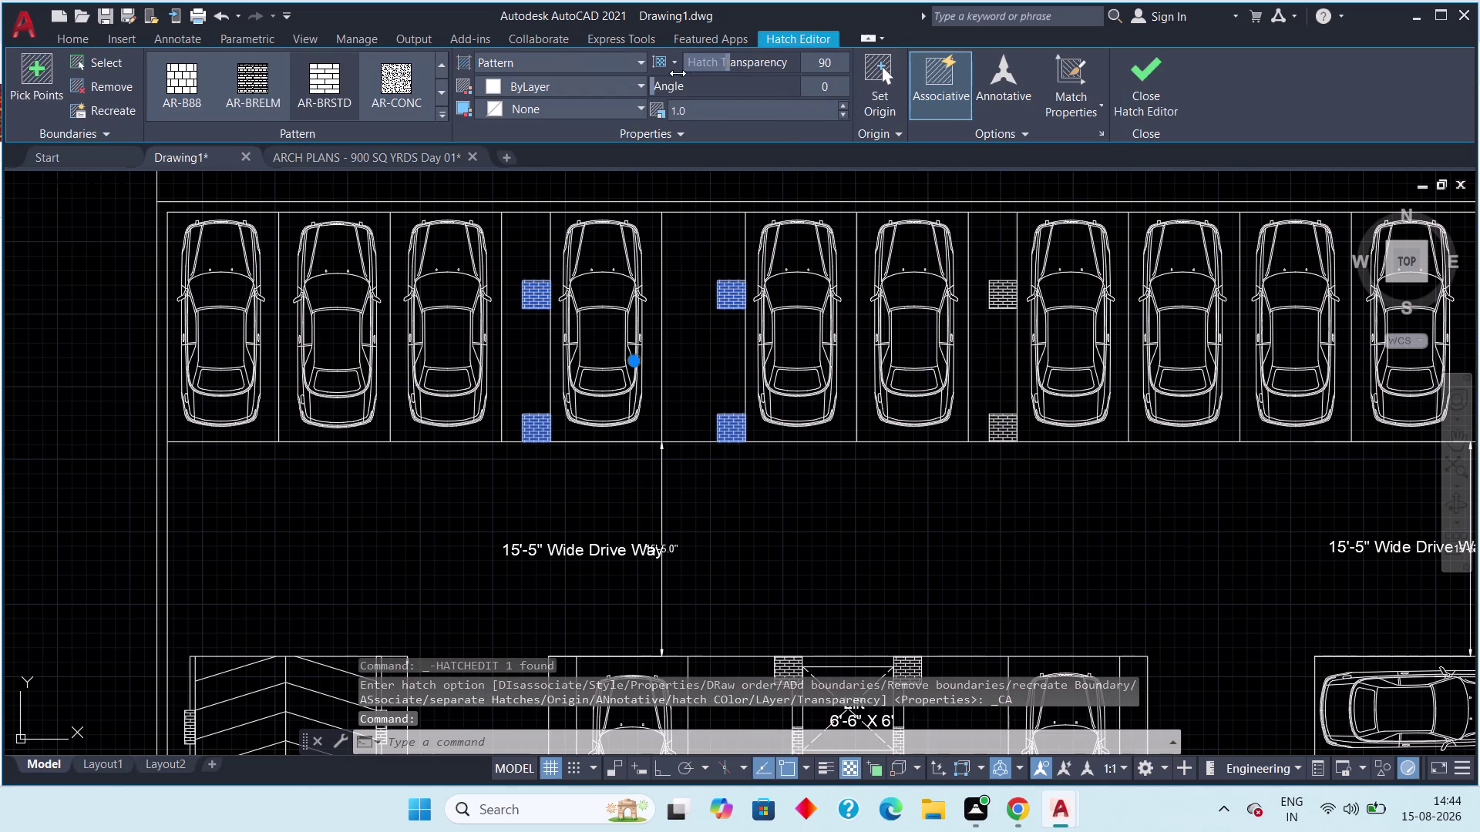
drag(682, 74, 640, 81)
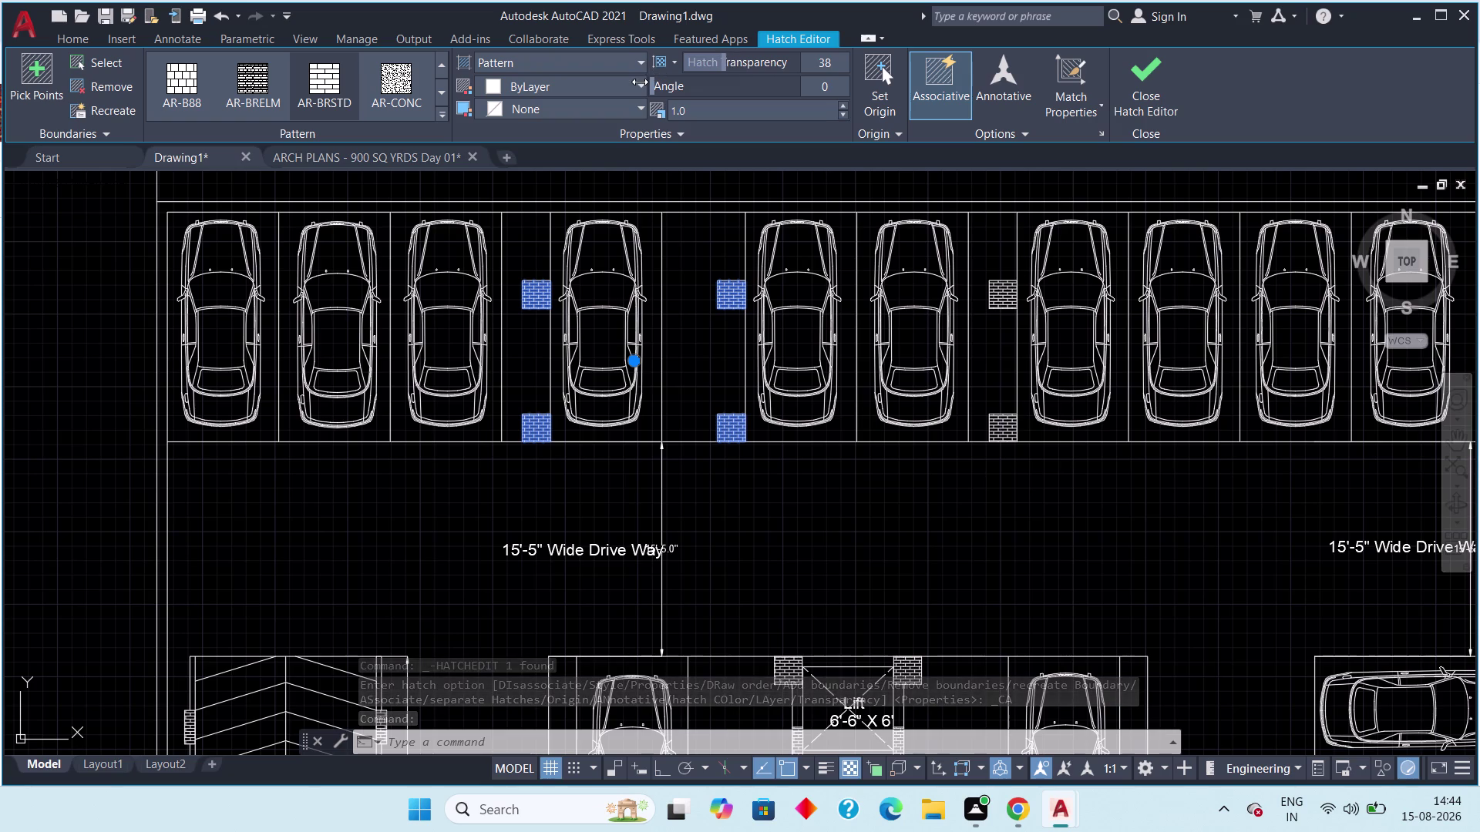
drag(640, 81, 599, 105)
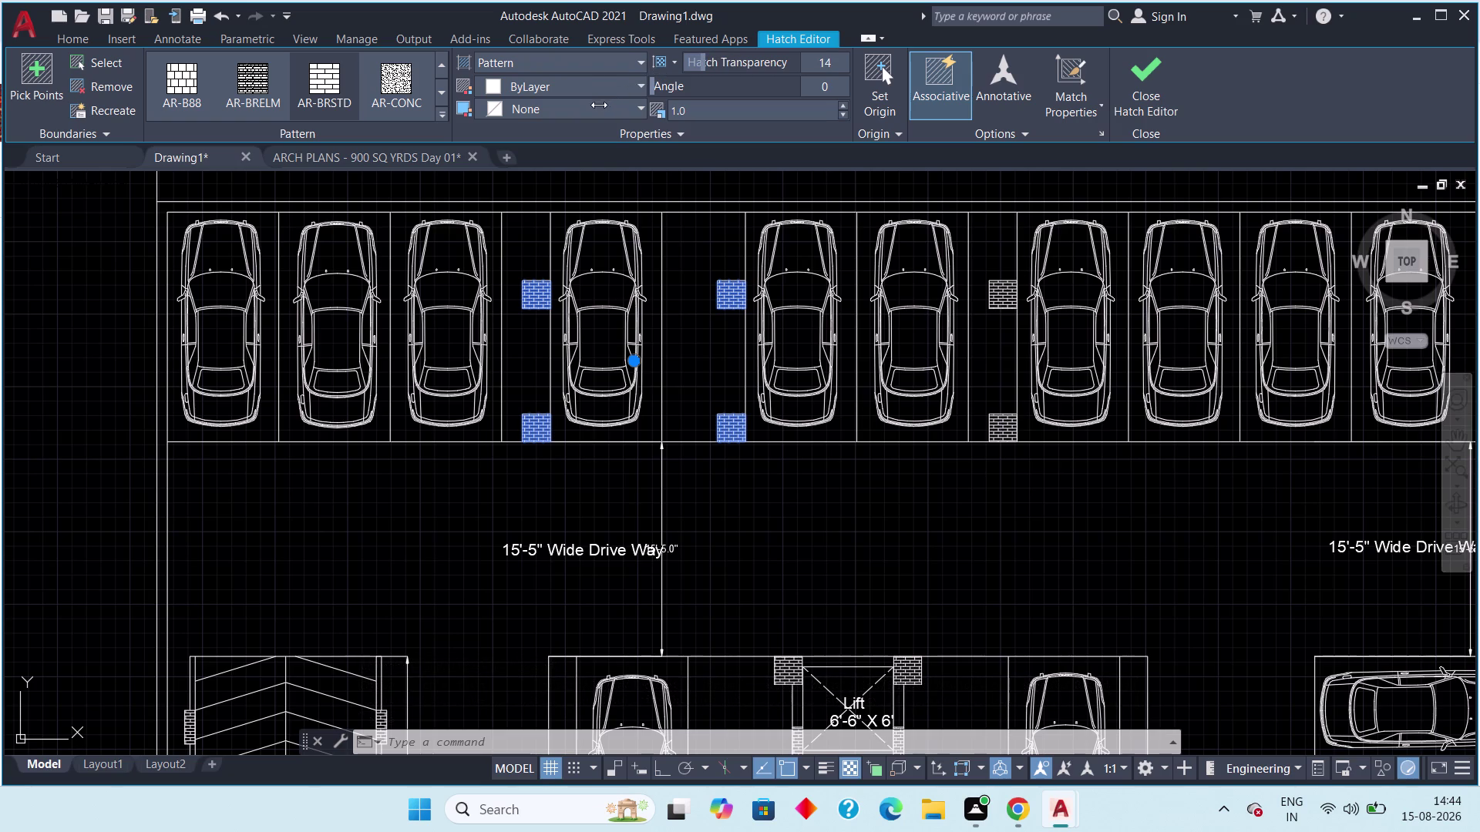
drag(599, 104, 583, 109)
drag(583, 109, 582, 109)
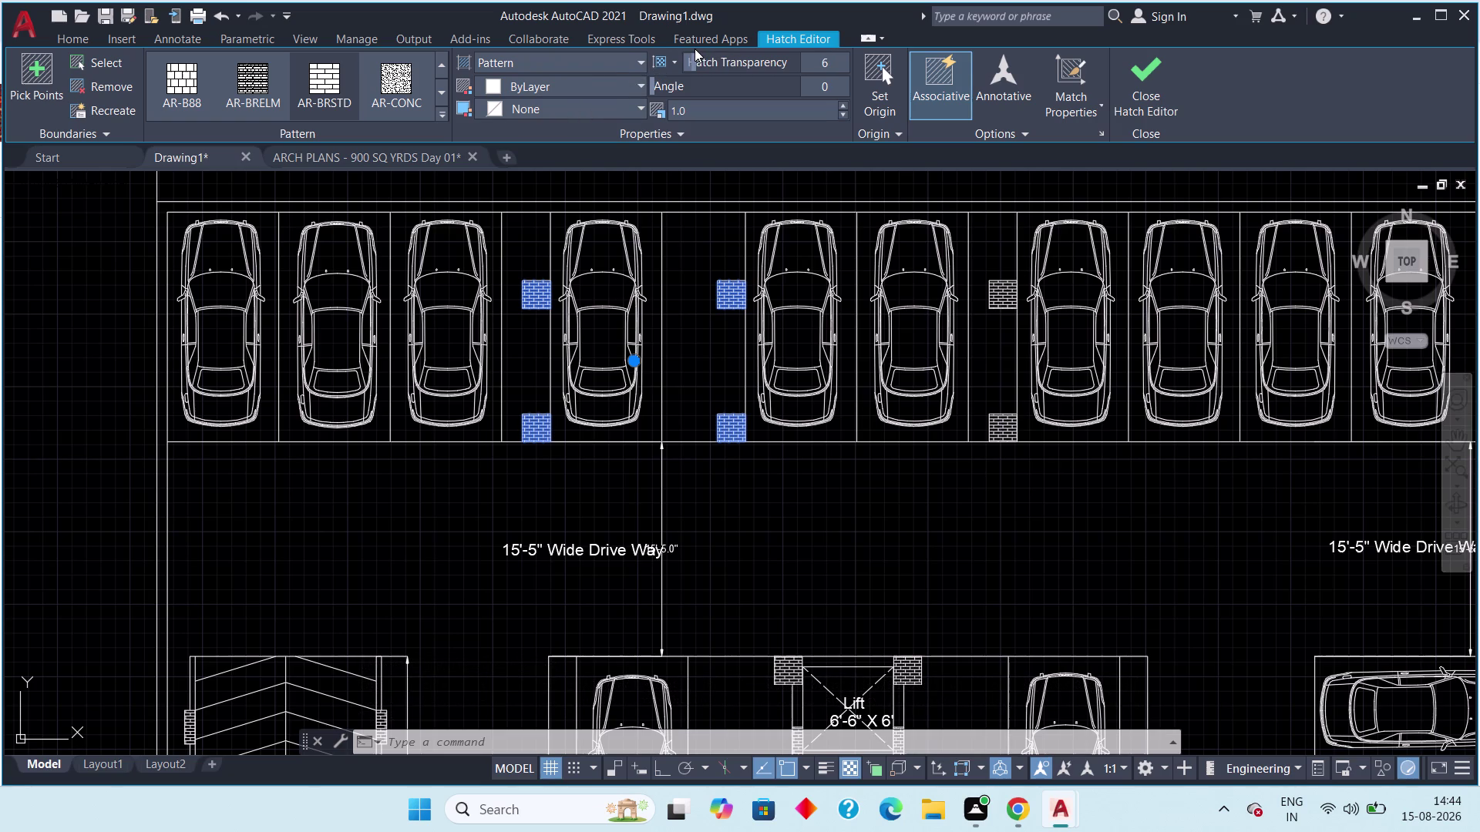
scroll(up, 3)
scroll(up, 3)
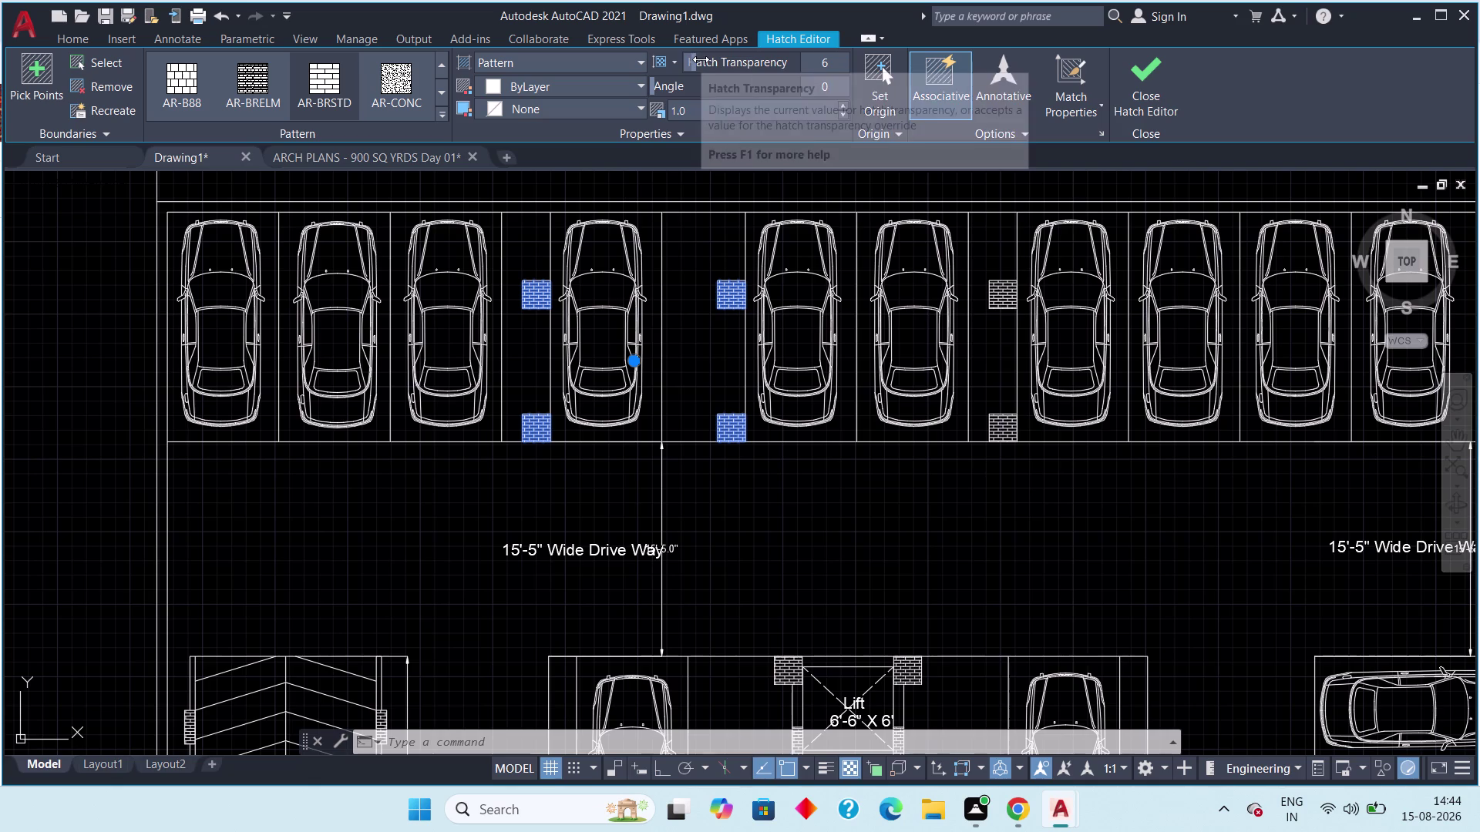
drag(698, 63, 702, 64)
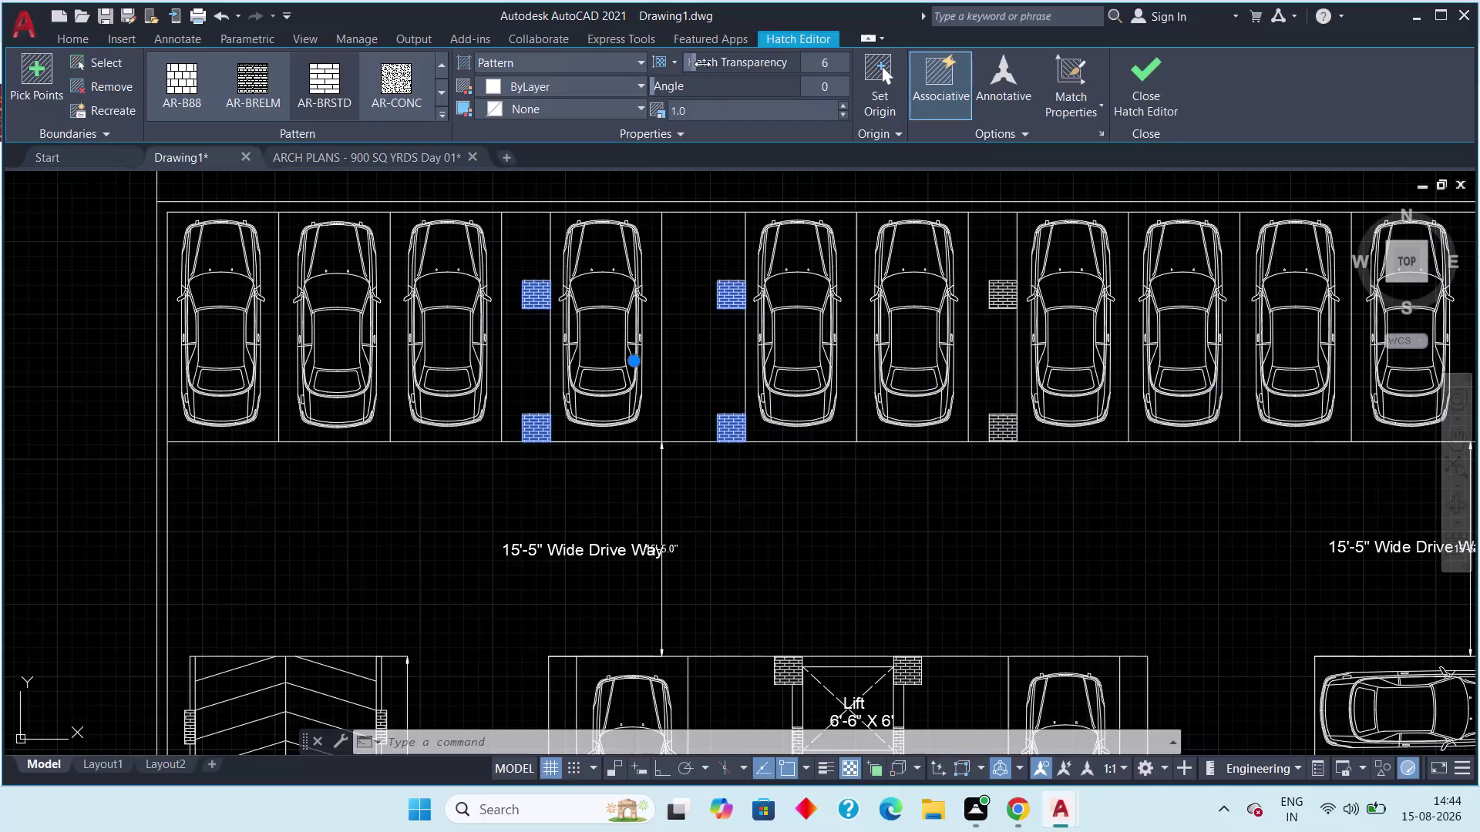
drag(701, 64, 707, 64)
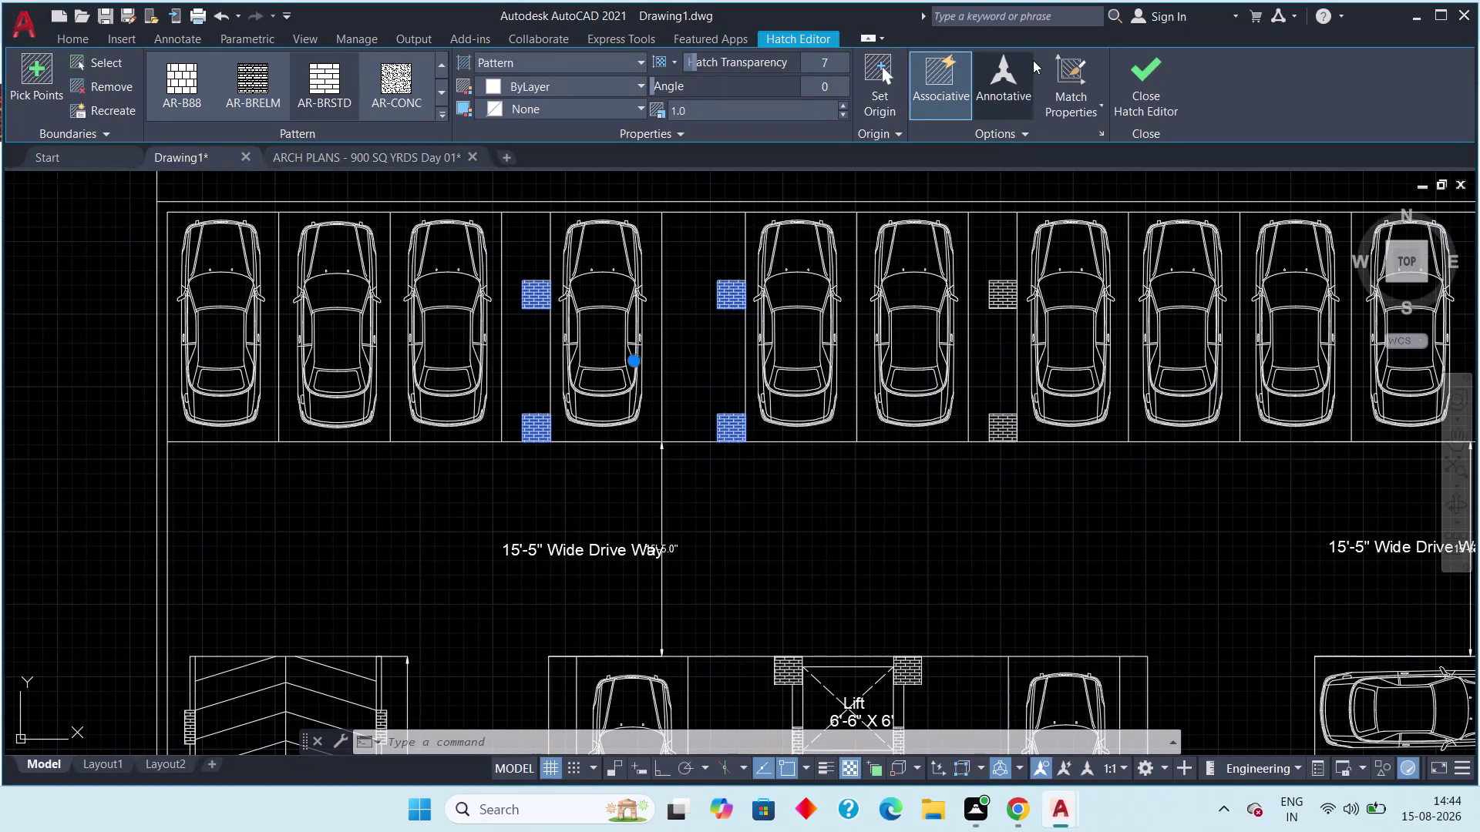
click(1137, 86)
Pan and zoom across the parking layout toward the top of the plan.
scroll(up, 3)
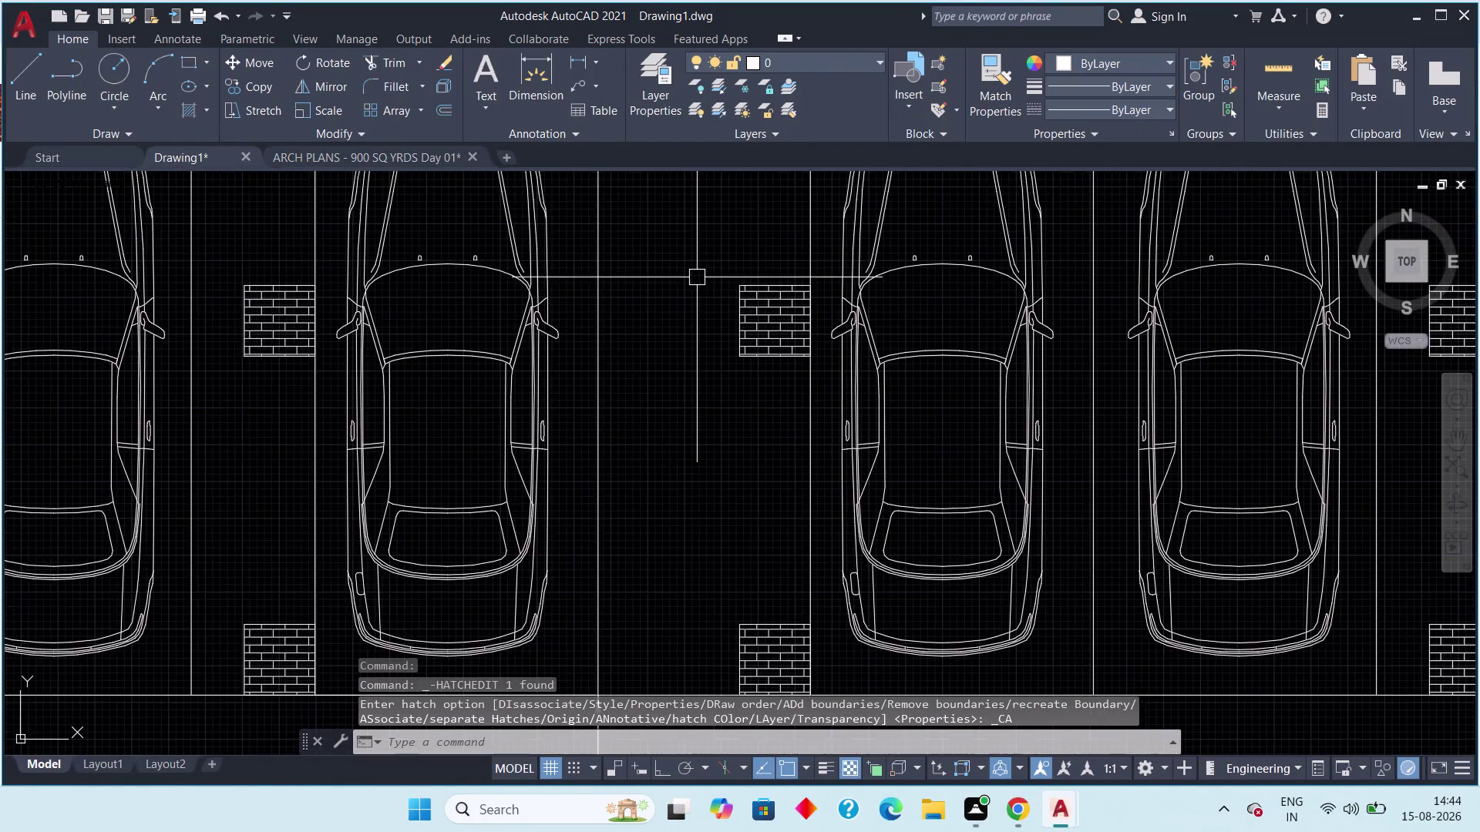
scroll(down, 3)
middle_drag(676, 298, 637, 231)
scroll(down, 3)
middle_drag(686, 395, 671, 369)
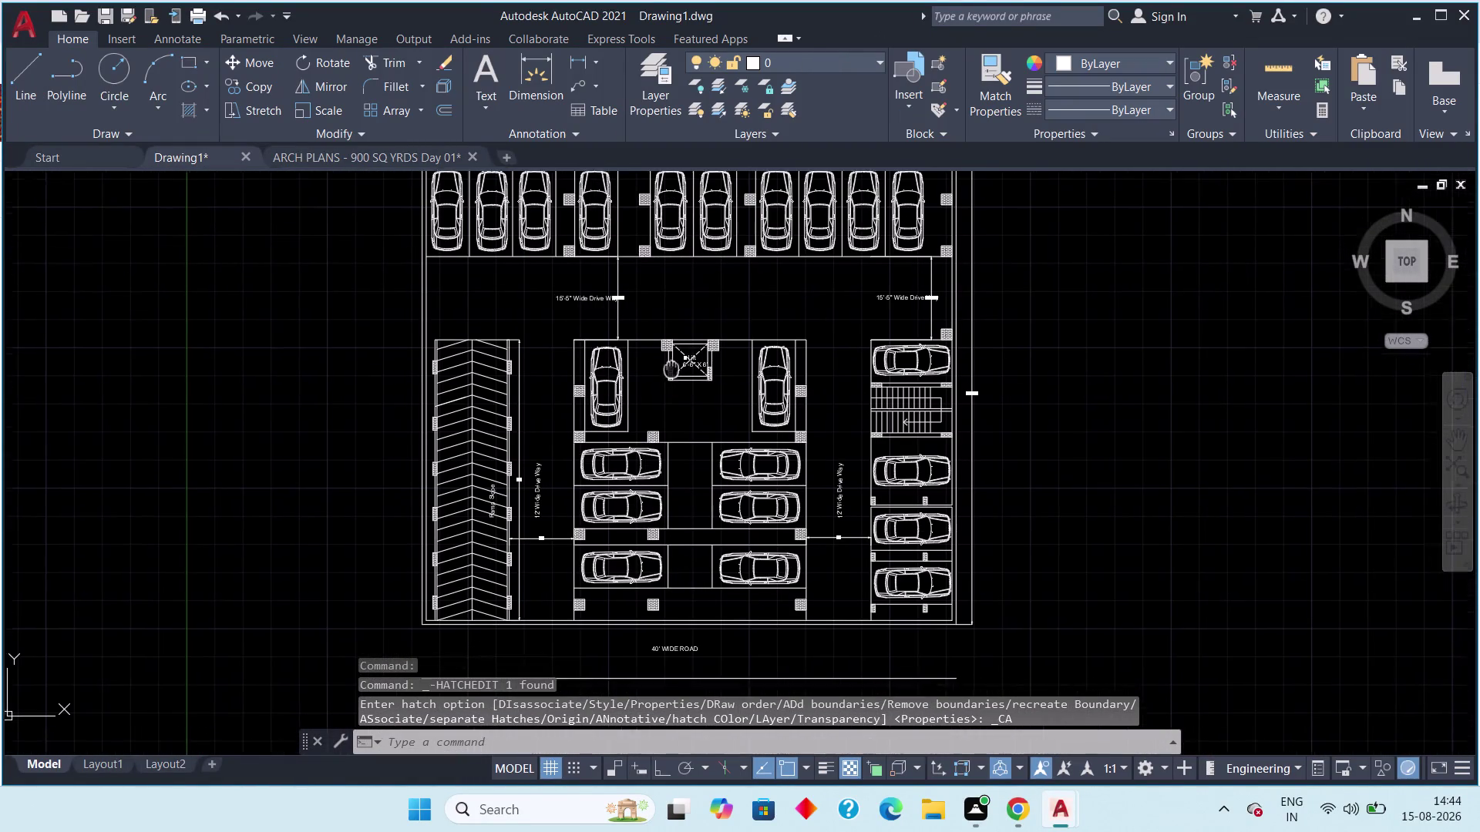
middle_drag(671, 369, 654, 343)
scroll(up, 3)
middle_drag(663, 354, 747, 472)
scroll(down, 3)
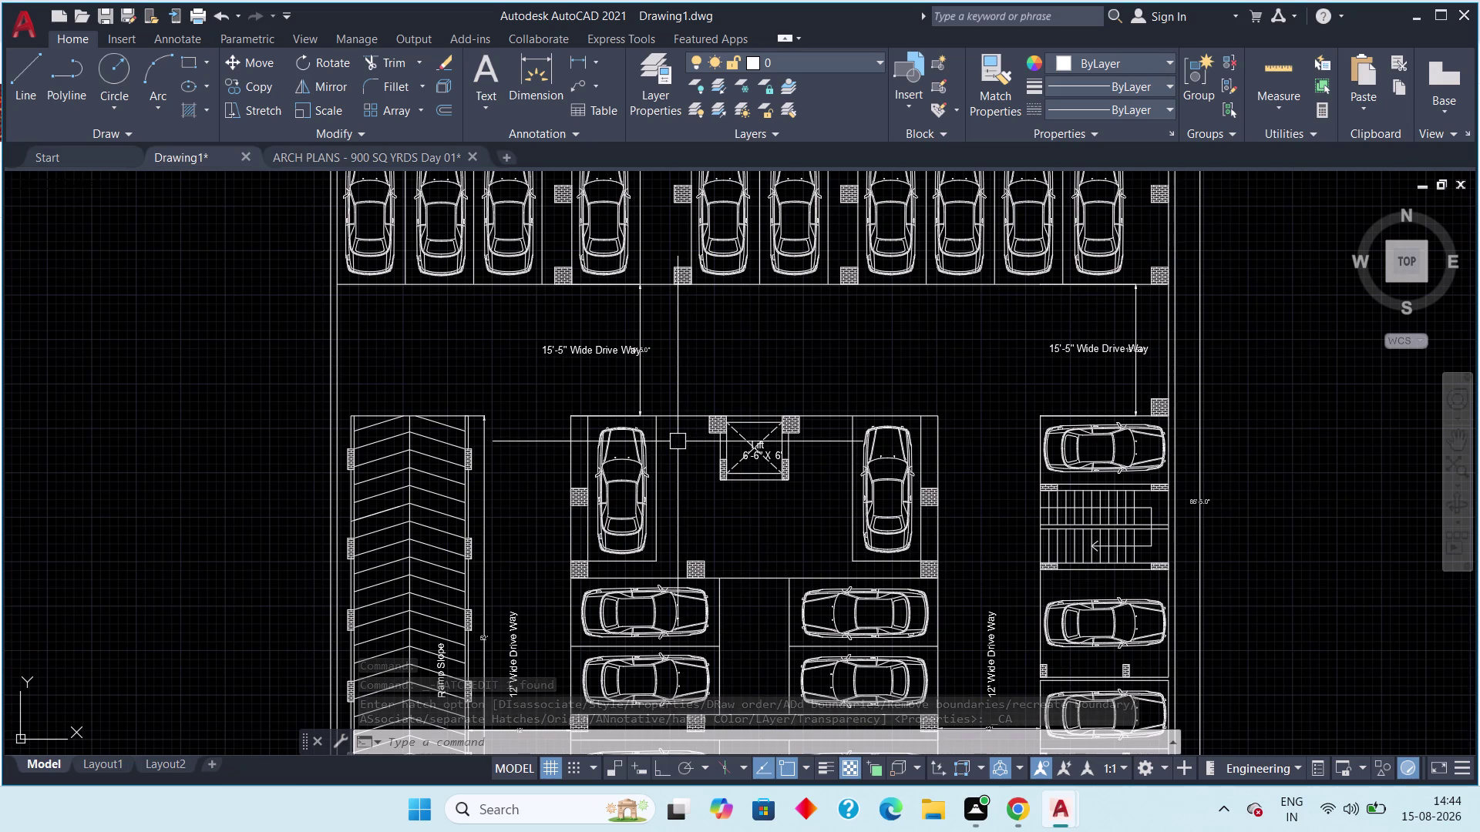
scroll(down, 3)
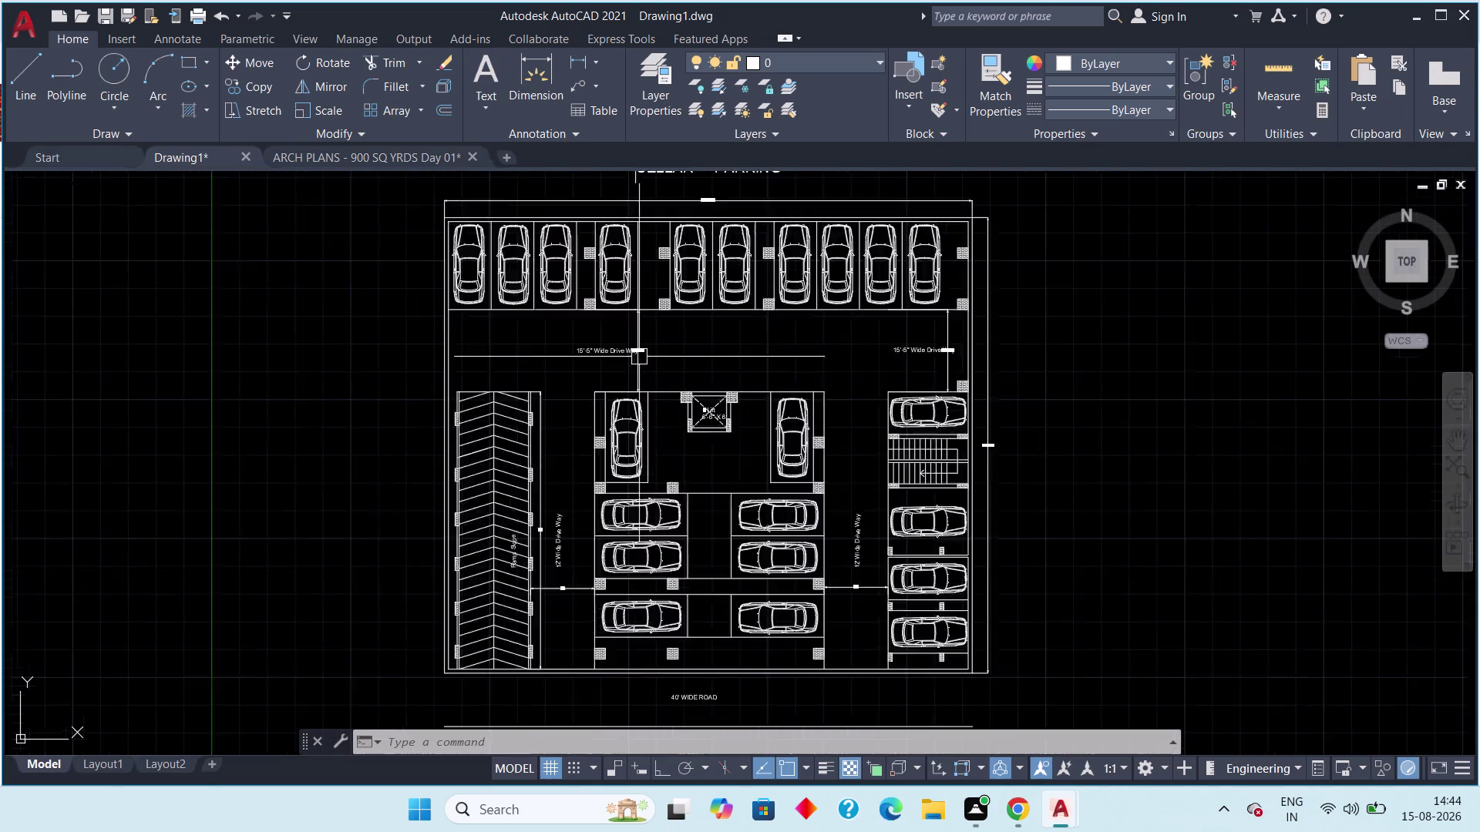
middle_drag(659, 370, 642, 465)
scroll(up, 3)
Bring the CELLAR PARKING title into view, cancel an accidental stretch, and double-click it.
drag(756, 319, 744, 336)
click(637, 391)
middle_drag(796, 359, 823, 205)
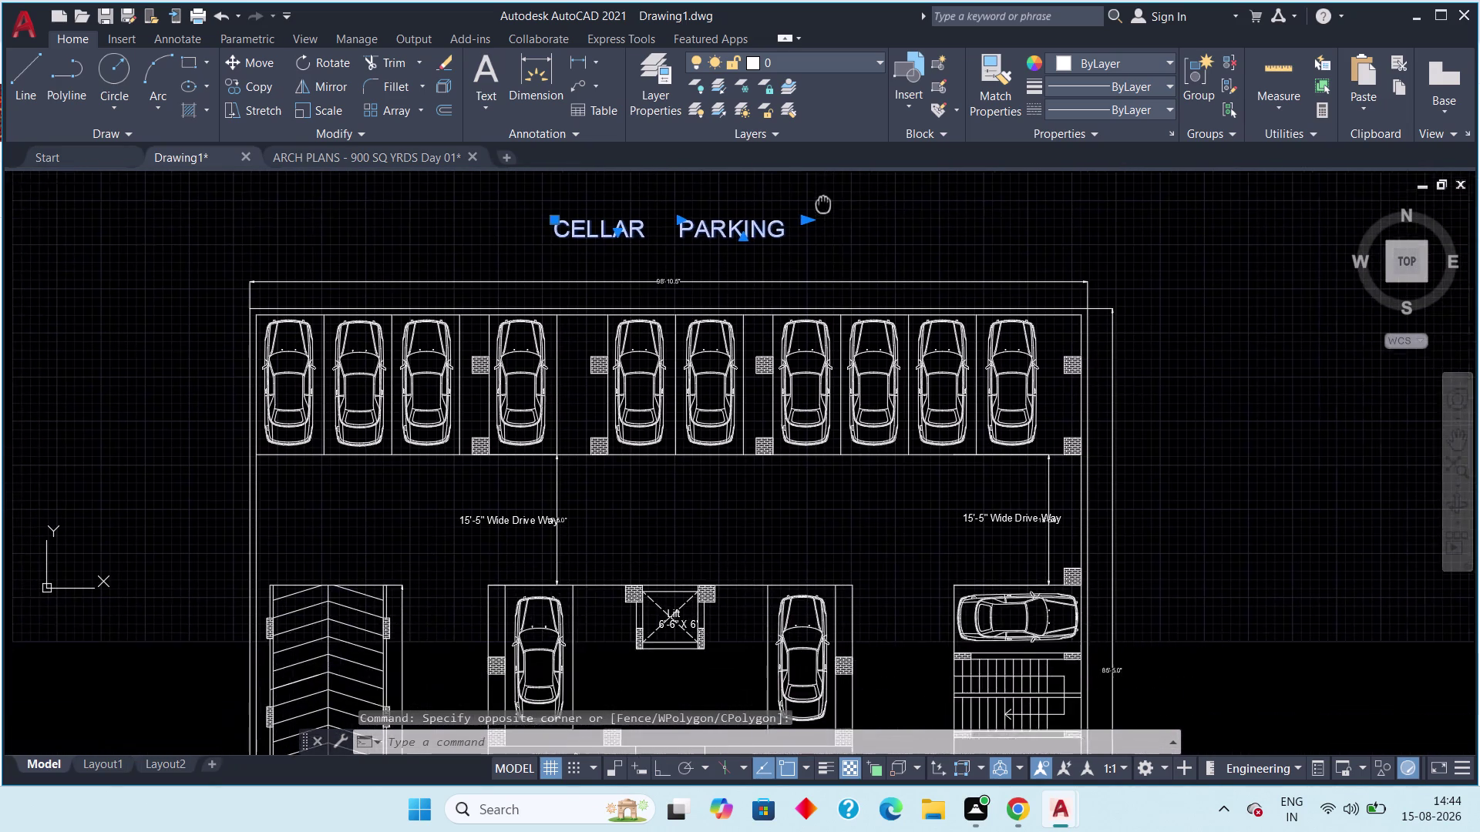
middle_drag(822, 205, 824, 204)
scroll(down, 3)
double_click(778, 219)
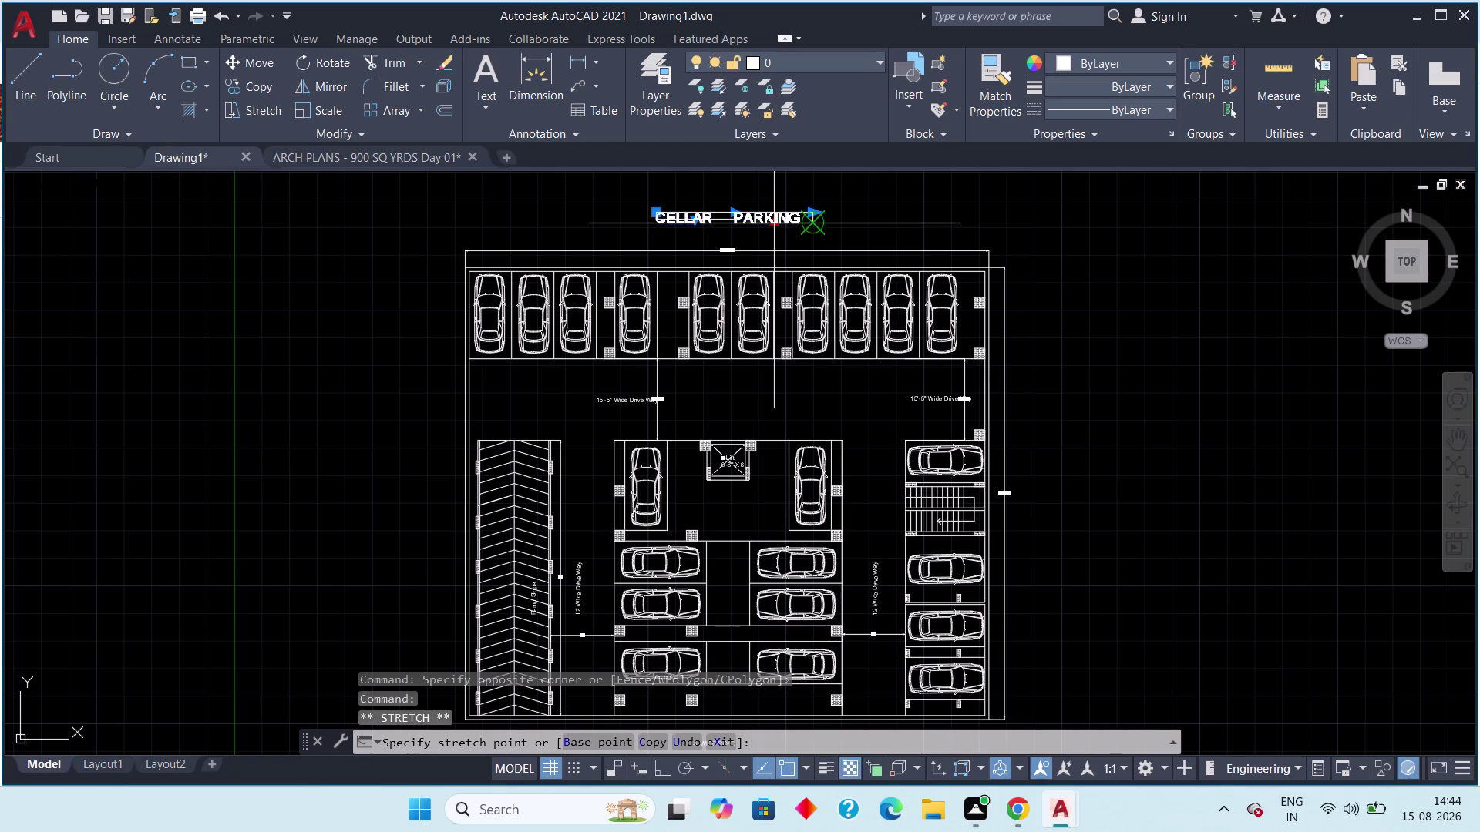
key(Escape)
key(Escape)
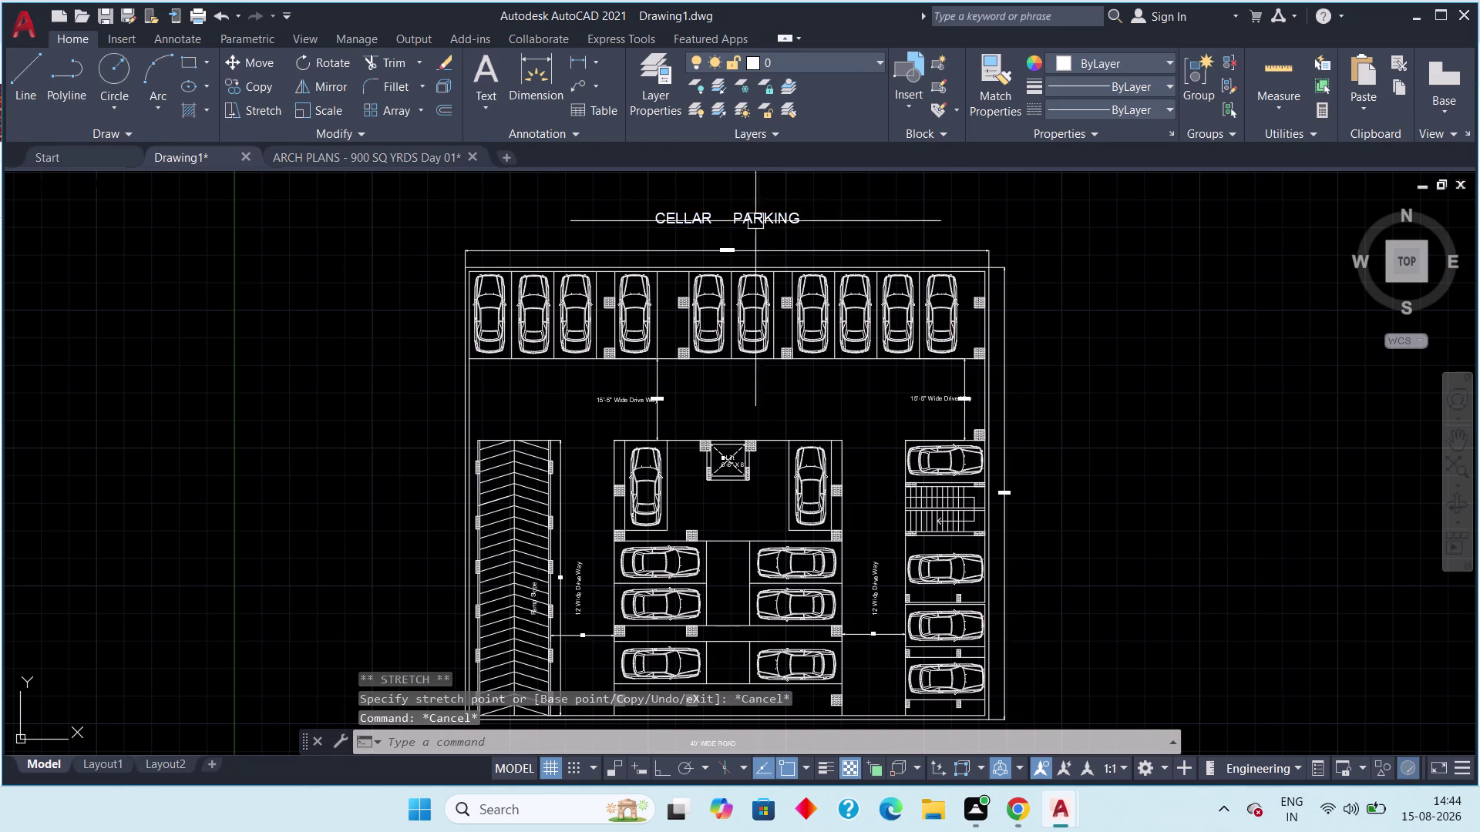
double_click(752, 216)
Select both title words, try red and pale yellow, then apply standard Yellow and close.
drag(802, 216, 744, 230)
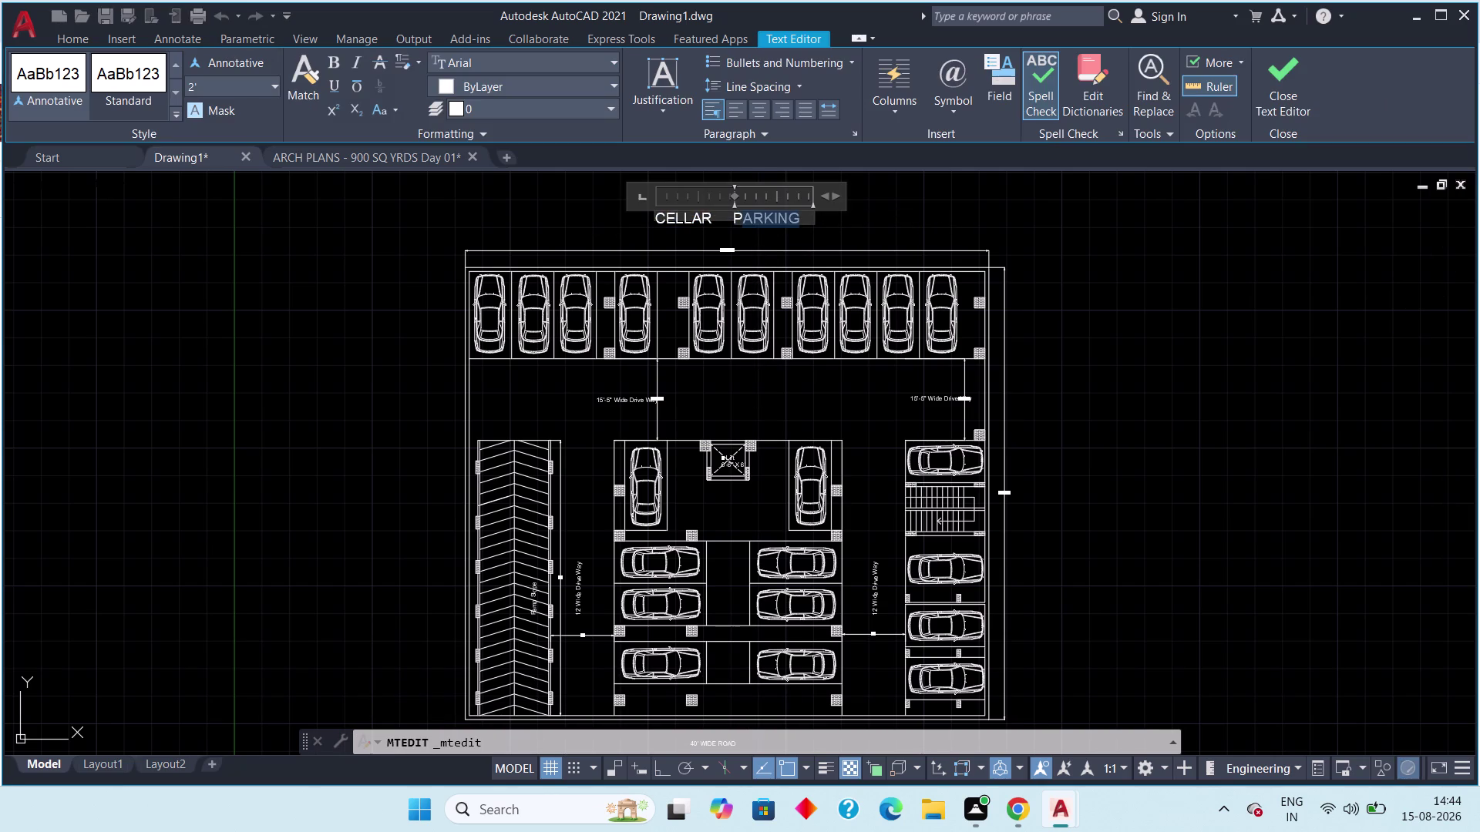
drag(745, 230, 651, 236)
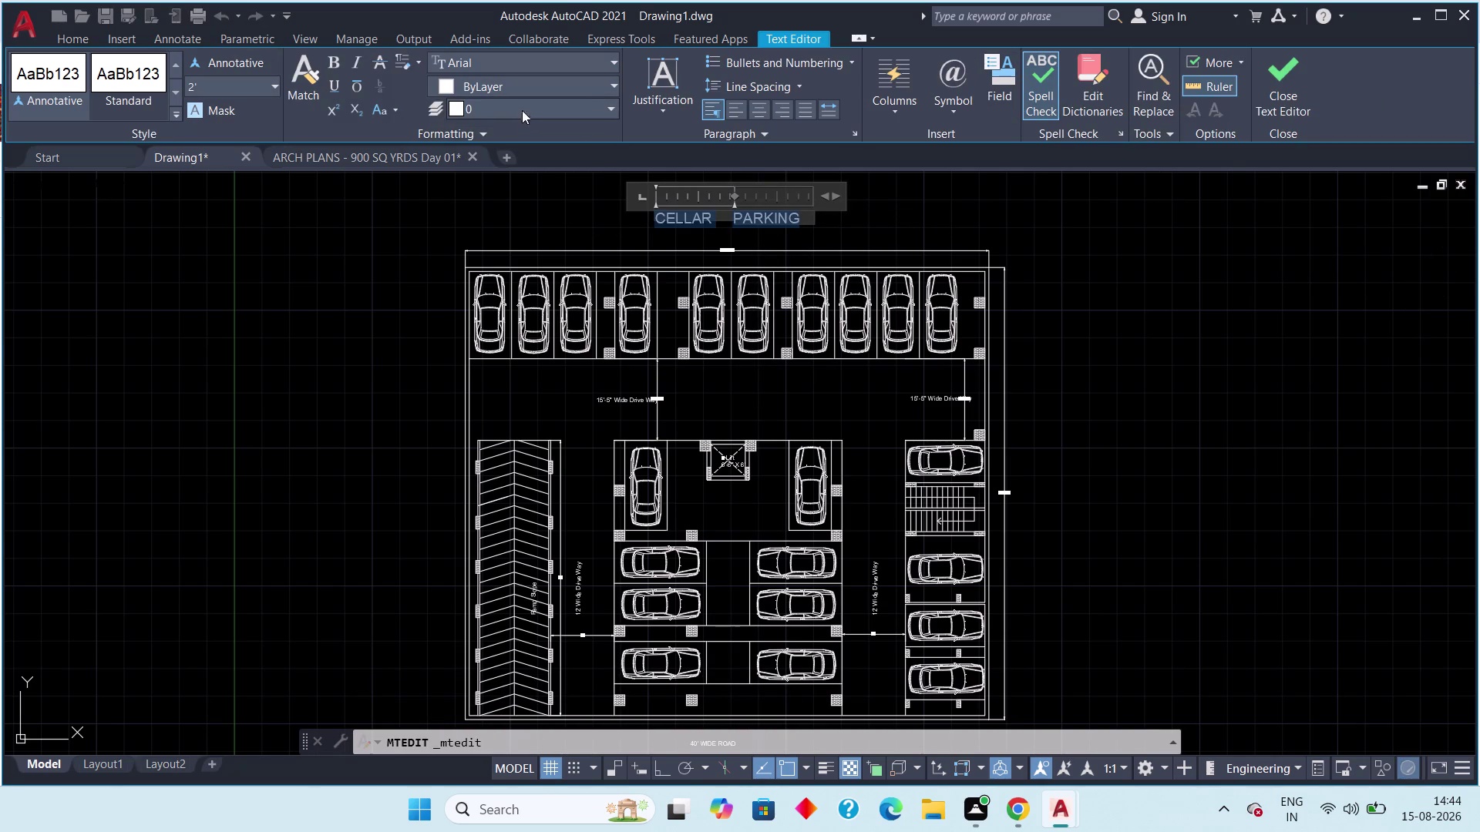
click(606, 83)
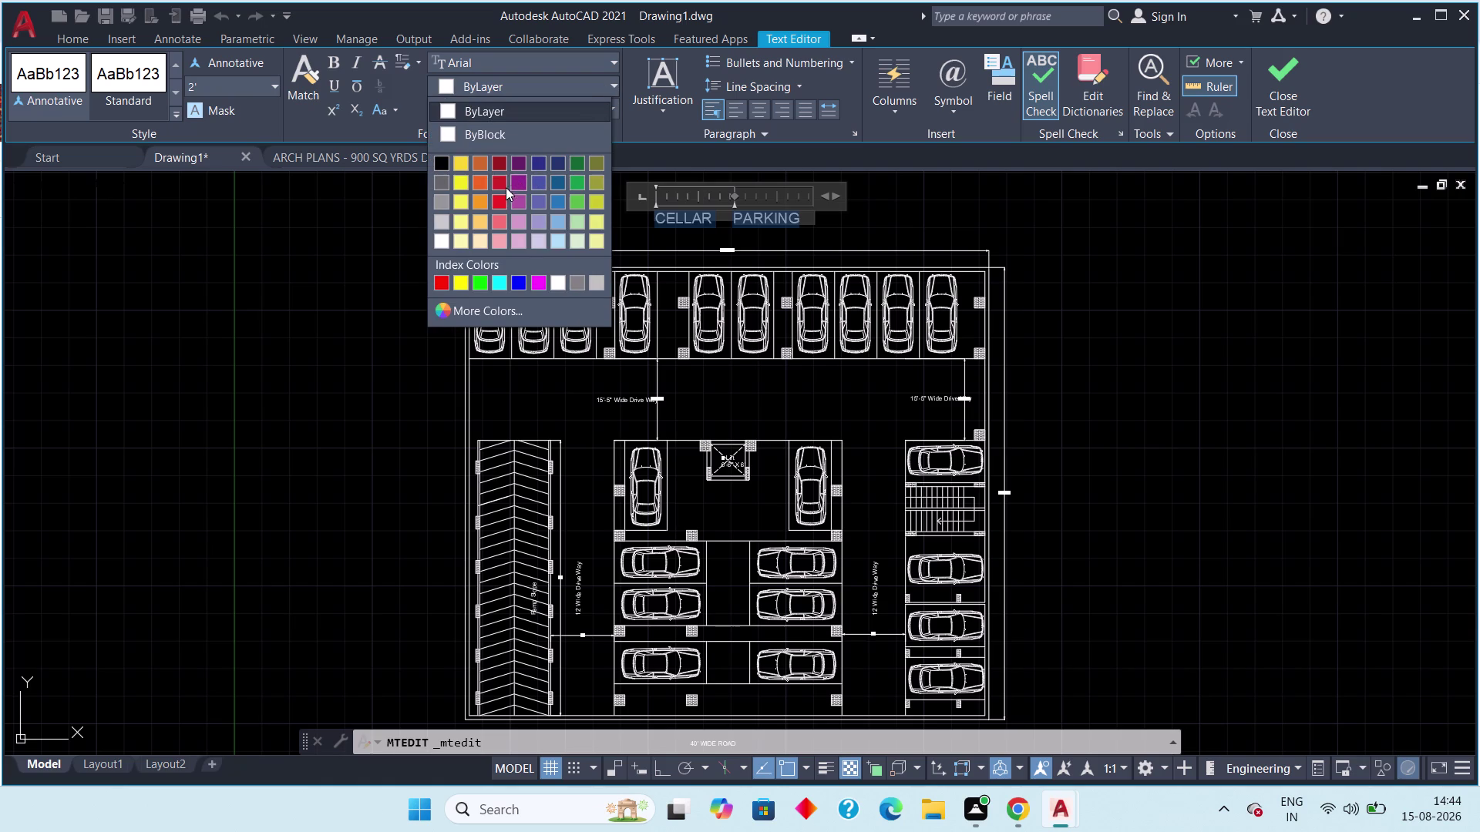
click(500, 194)
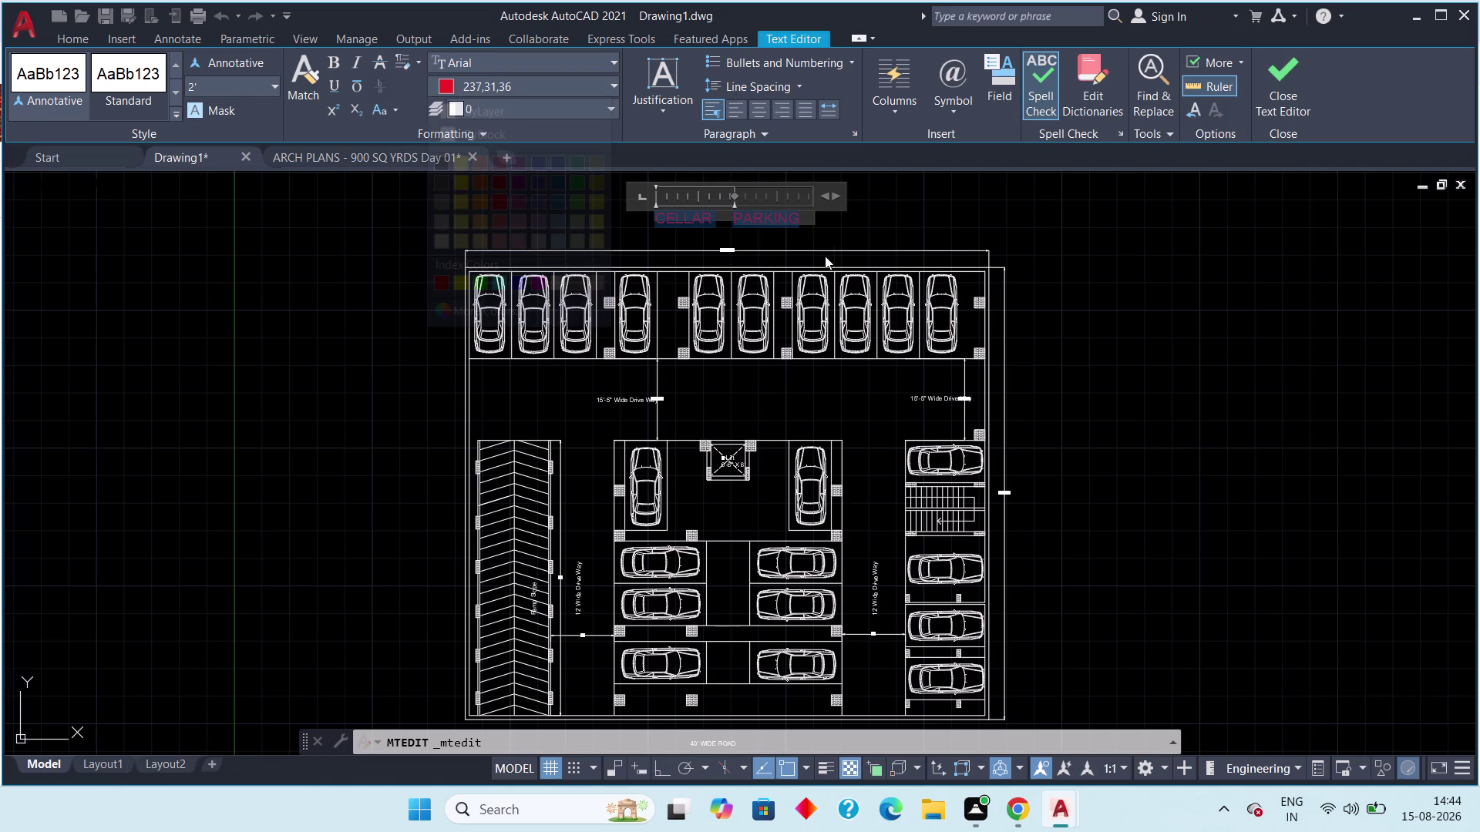
click(606, 85)
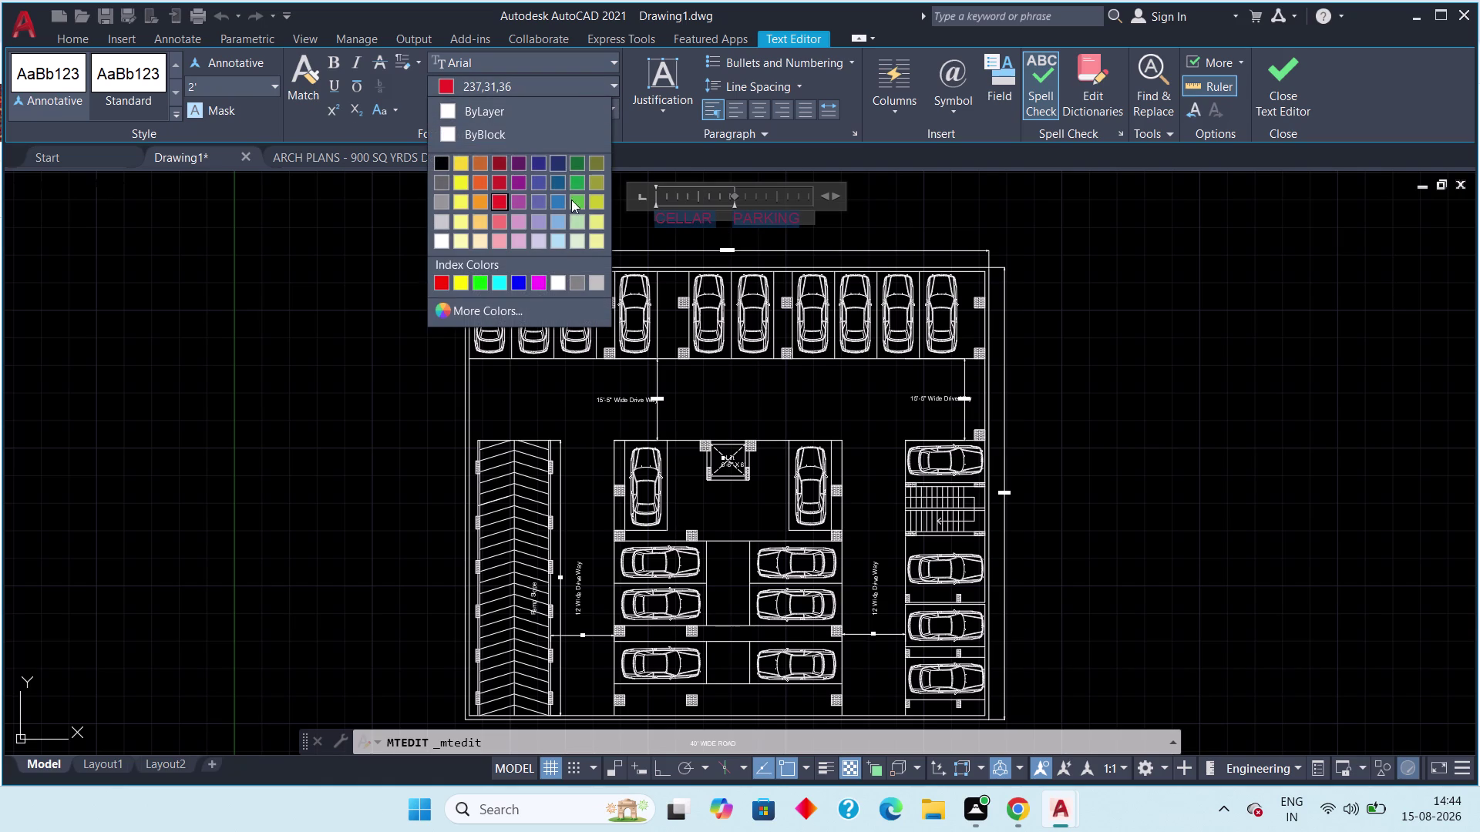
click(597, 218)
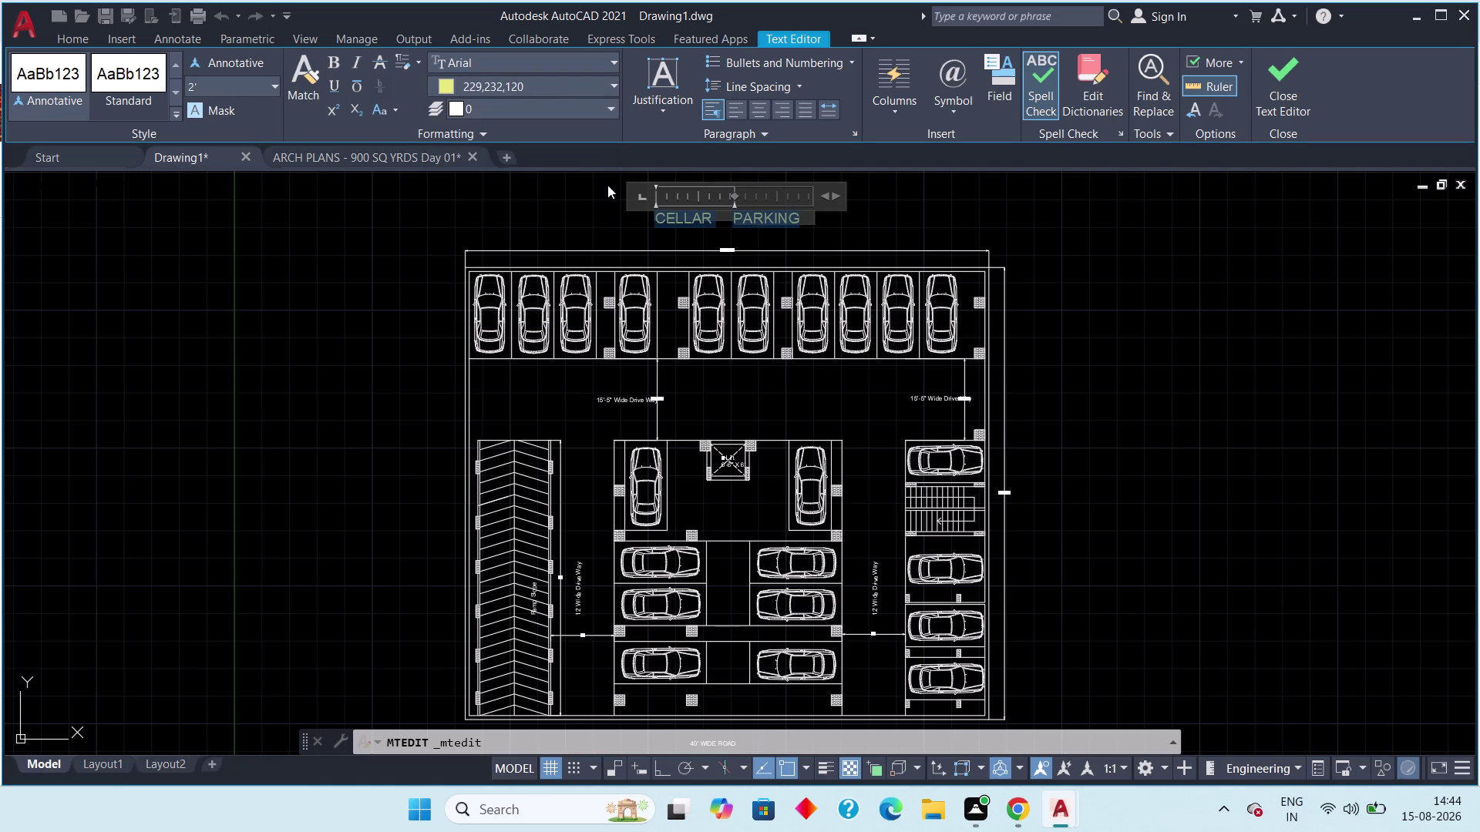
click(616, 81)
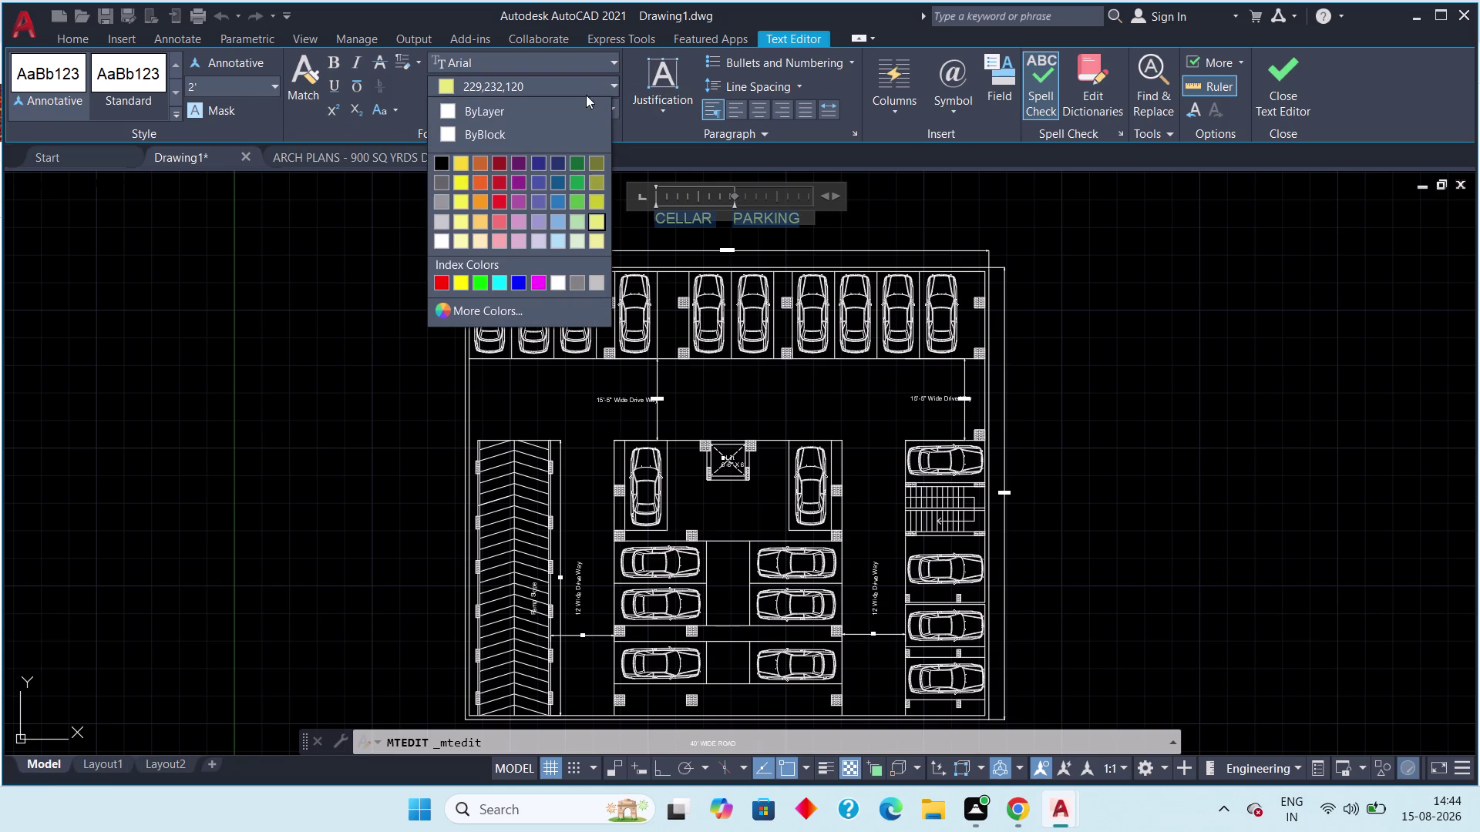
click(464, 282)
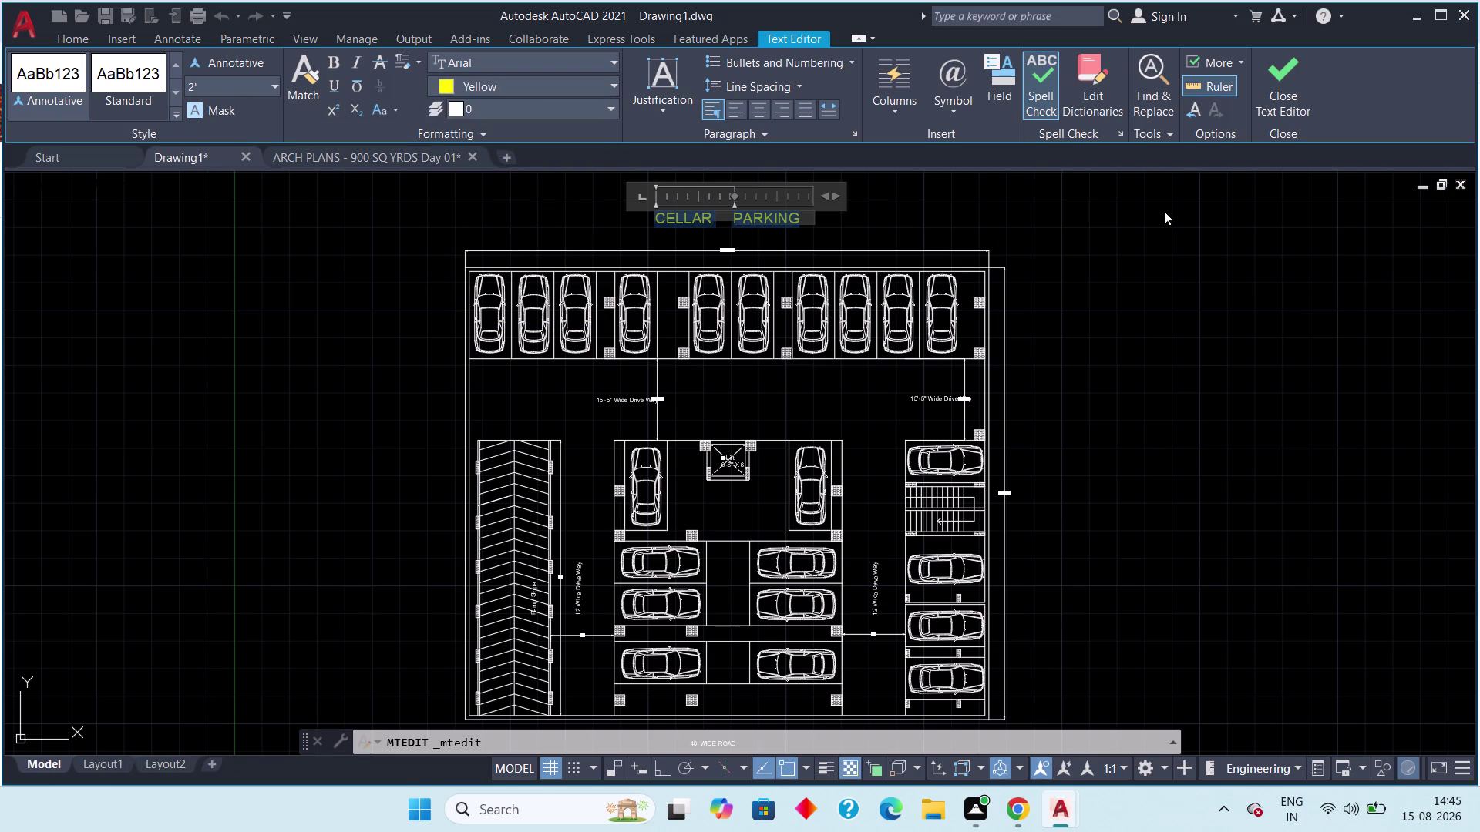
click(1279, 101)
scroll(down, 3)
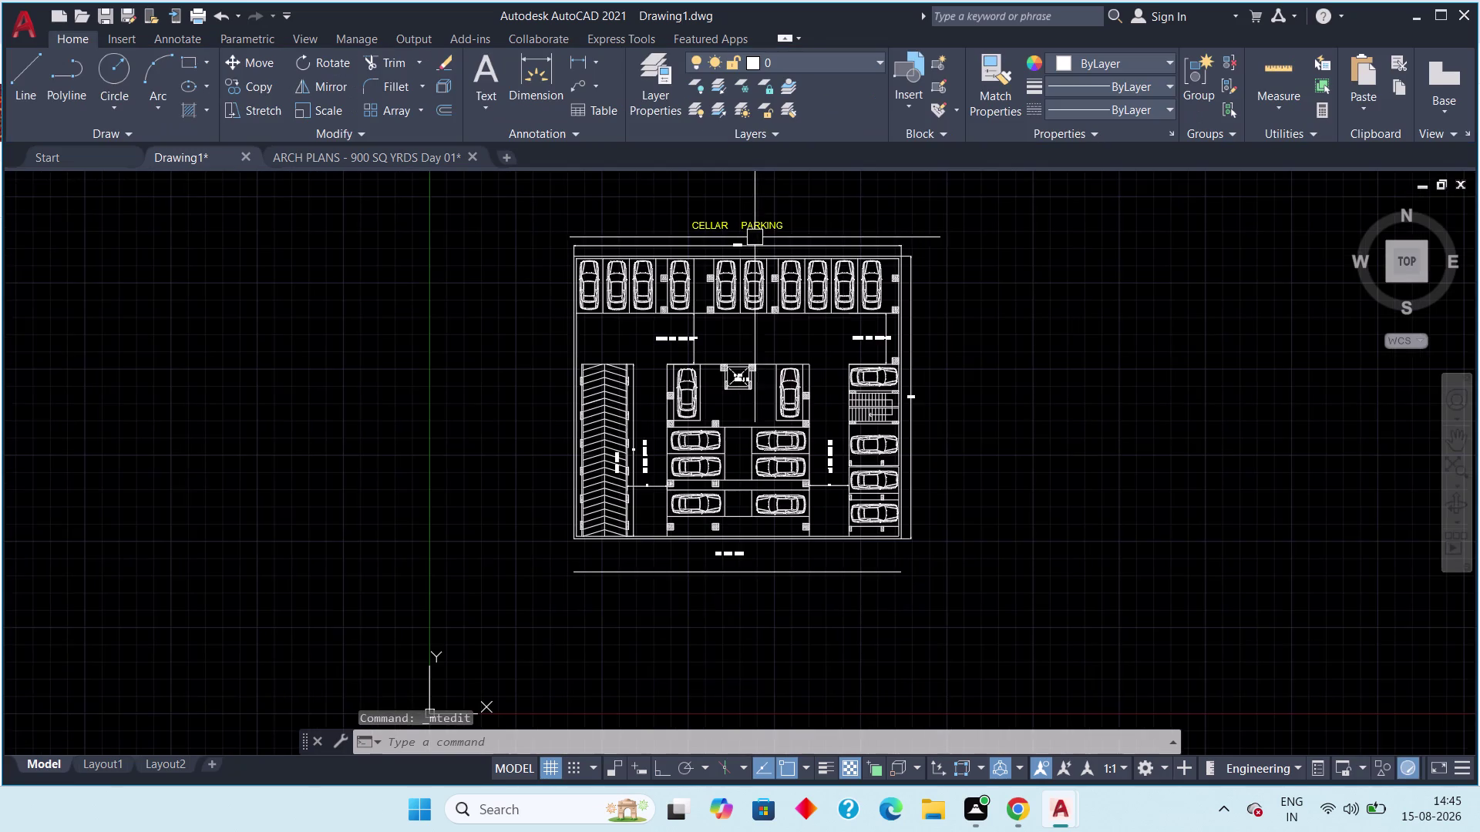
Pan to the 40' WIDE ROAD label, select it, and dismiss the layer list unchanged.
middle_drag(770, 240, 763, 211)
middle_drag(726, 468, 716, 444)
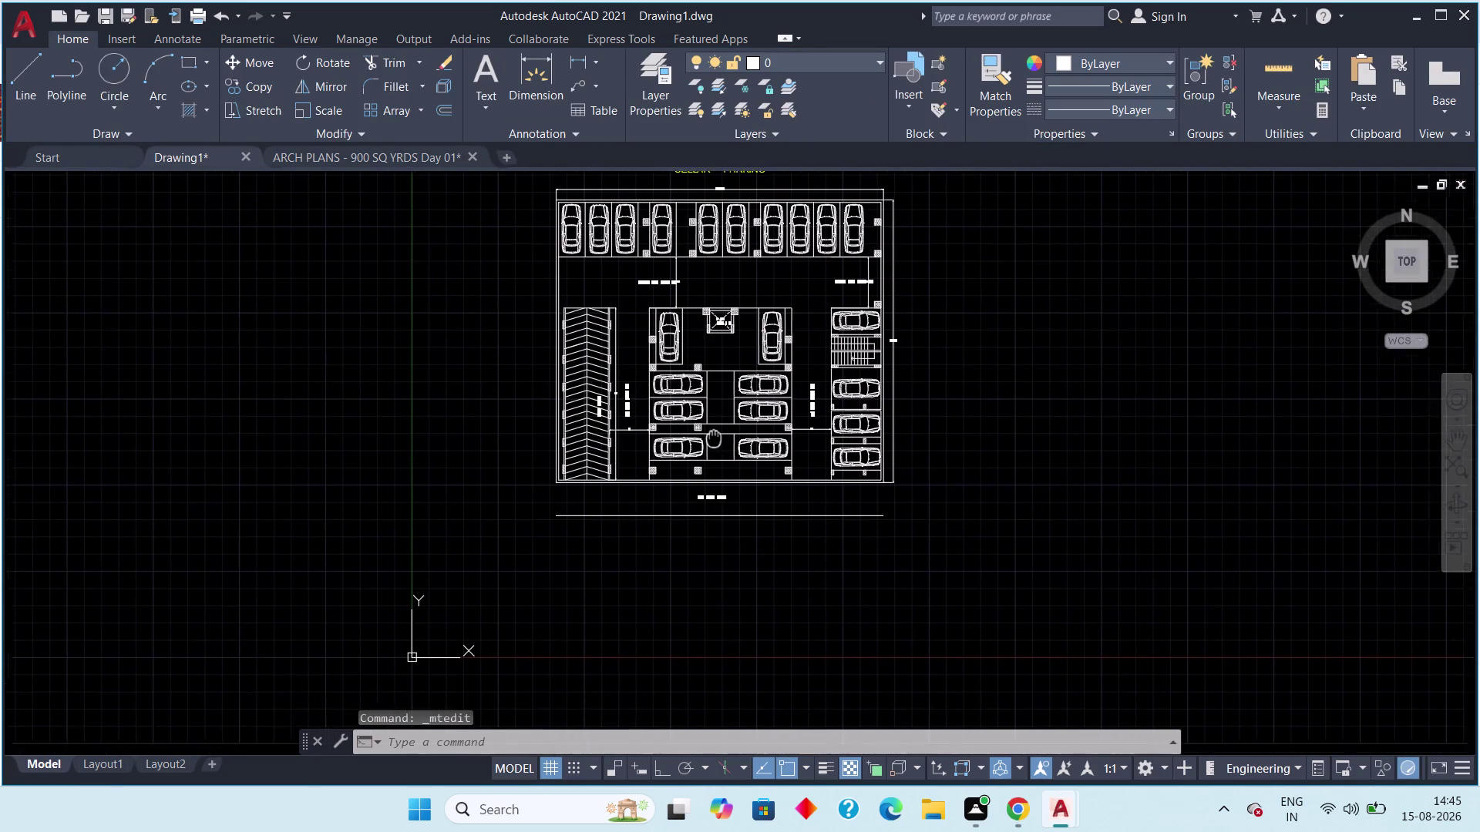
middle_drag(716, 445, 708, 417)
scroll(up, 3)
scroll(down, 3)
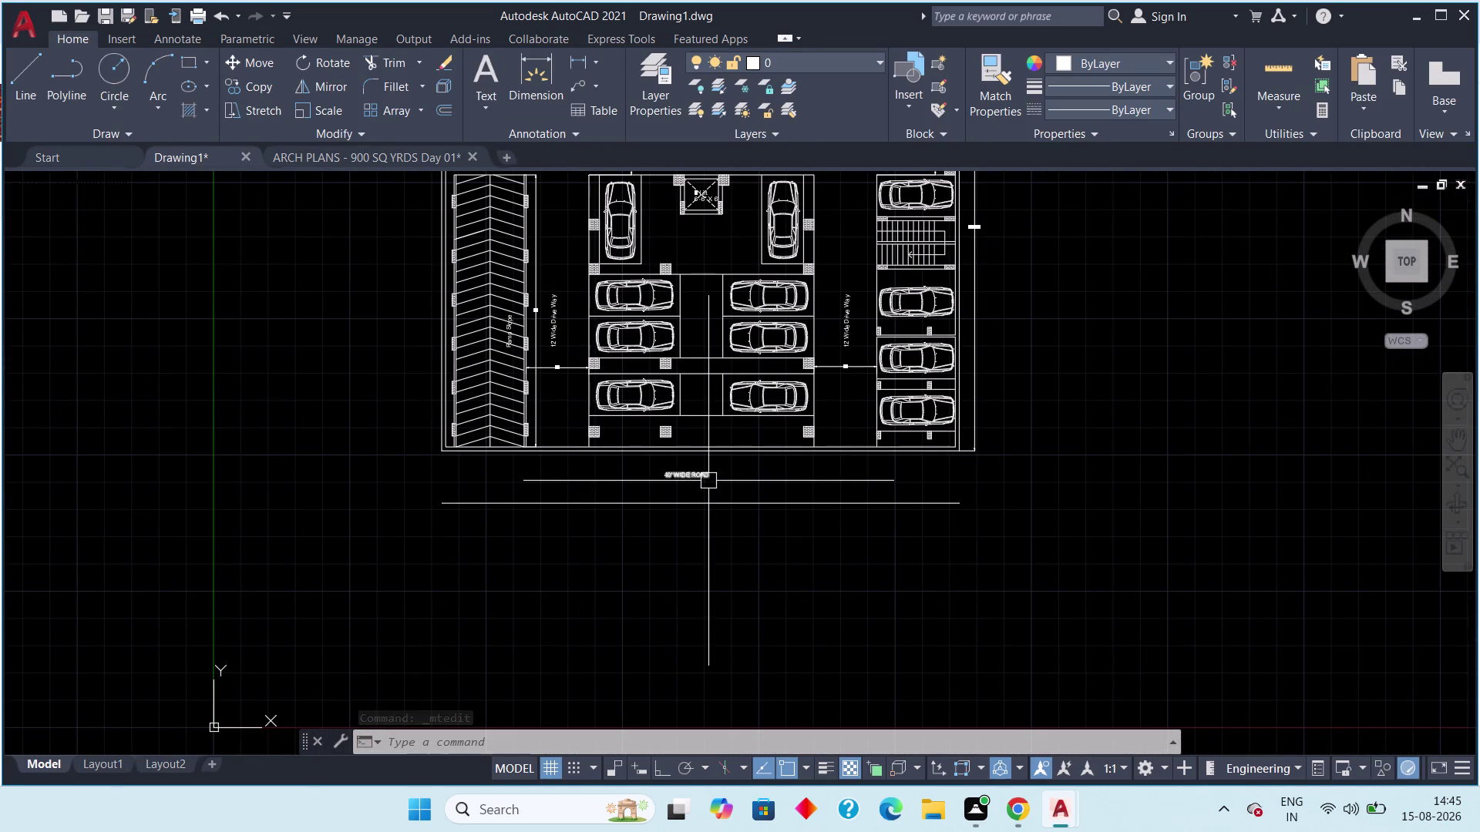
click(701, 473)
scroll(up, 3)
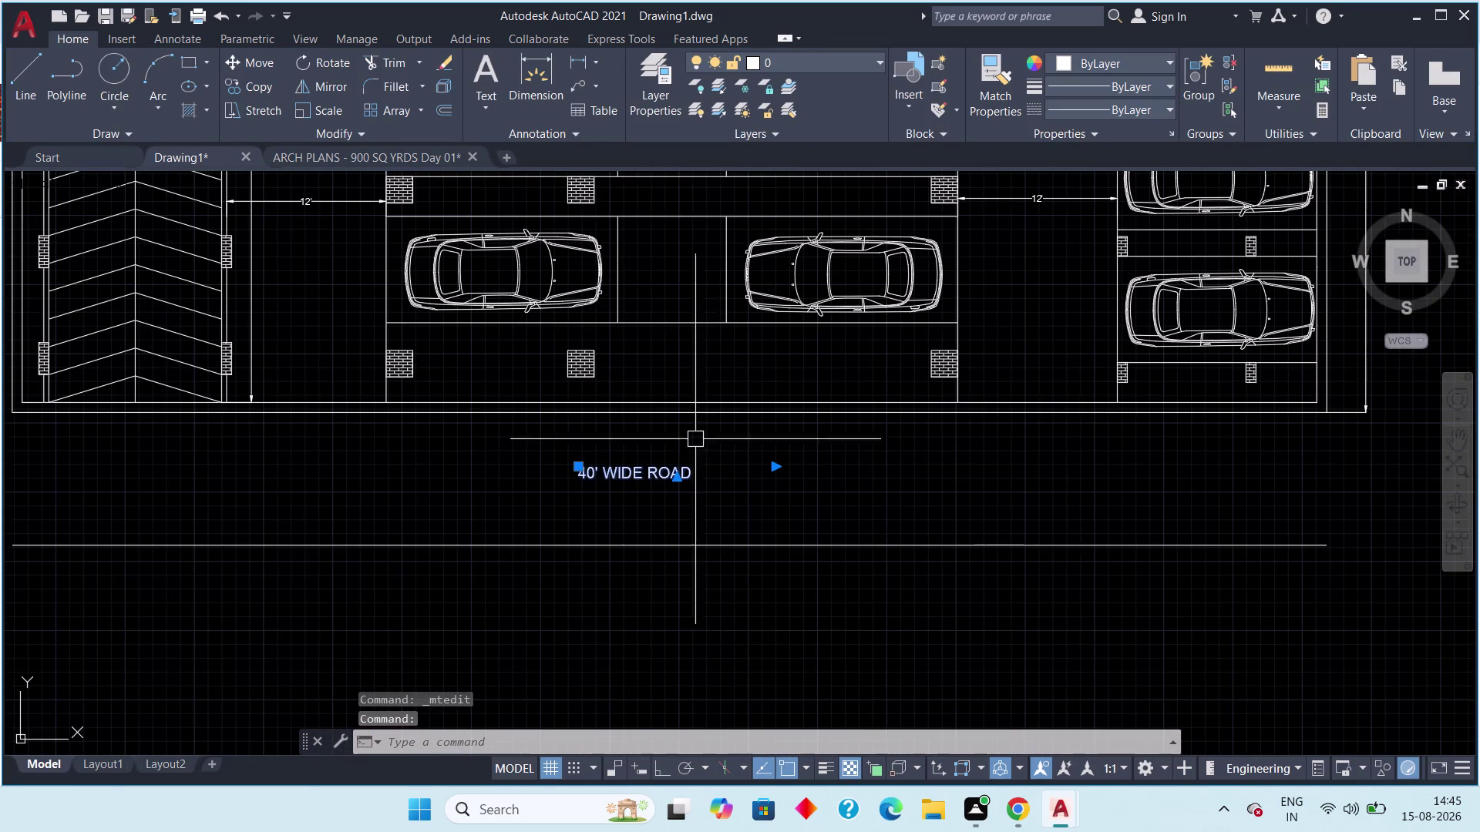
click(885, 61)
click(884, 58)
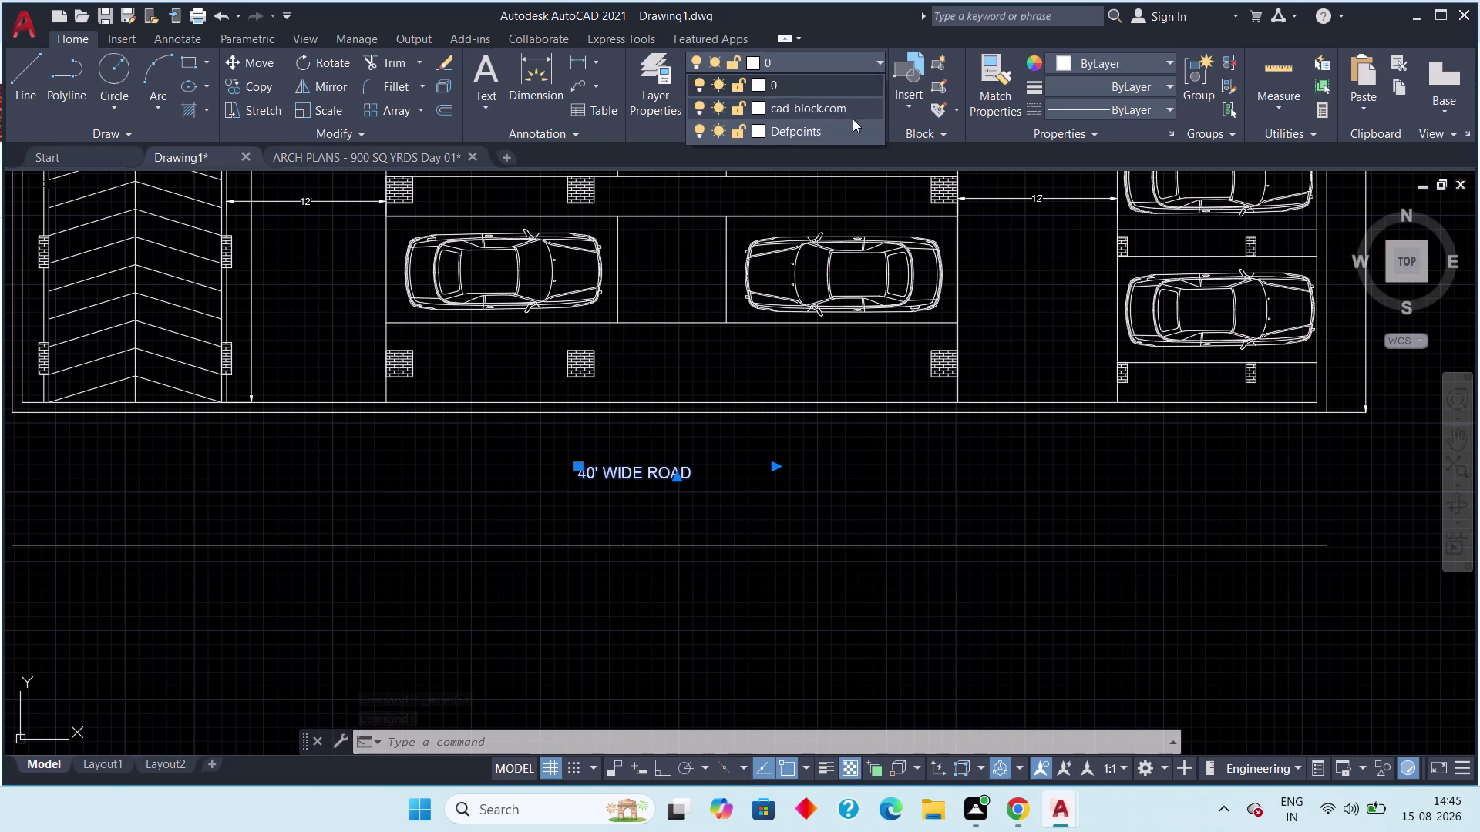
click(872, 58)
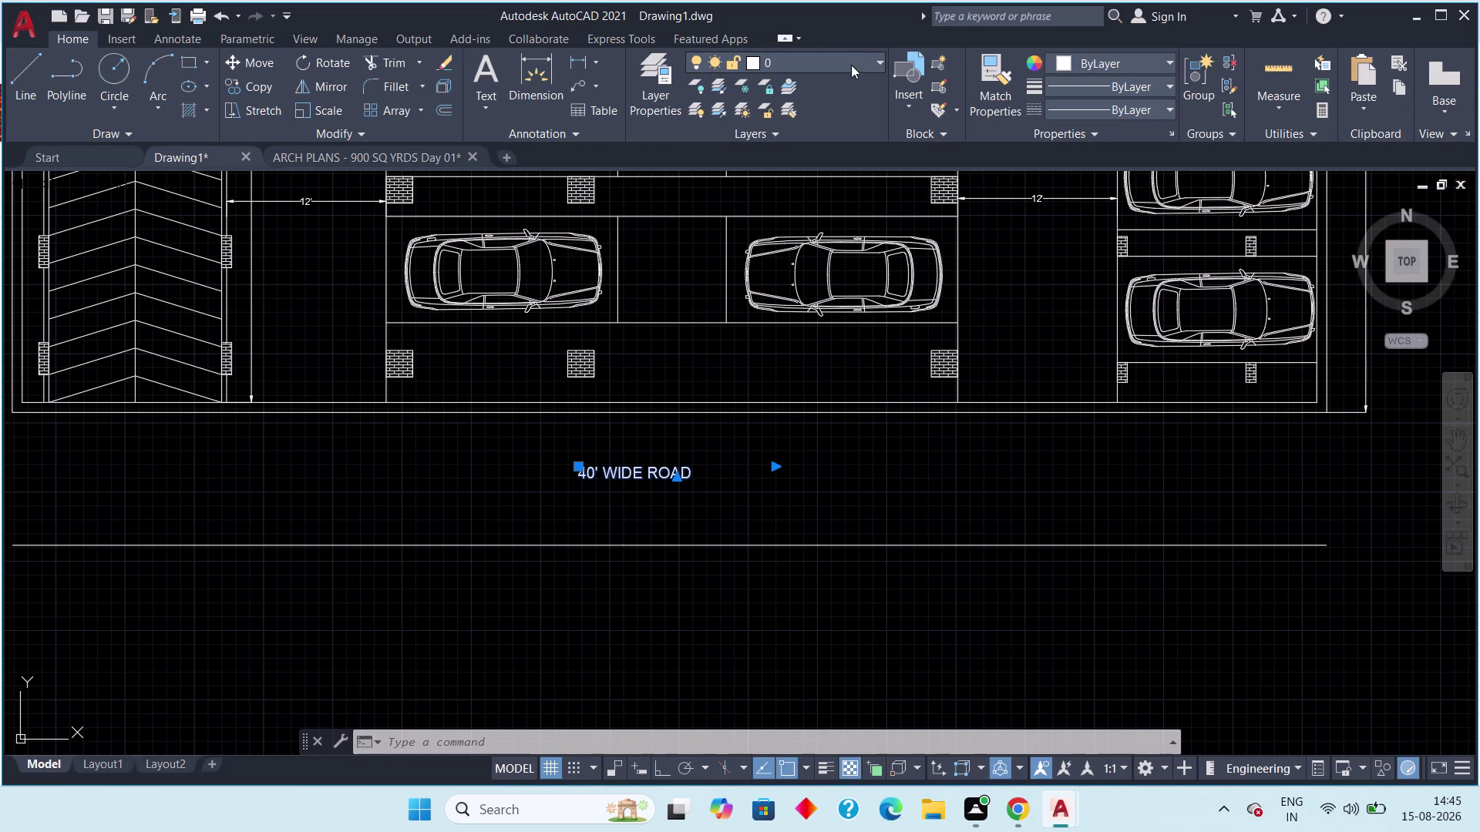
key(Escape)
key(Escape)
Open the road label's text, try orange, then apply Red and close the editor.
click(667, 474)
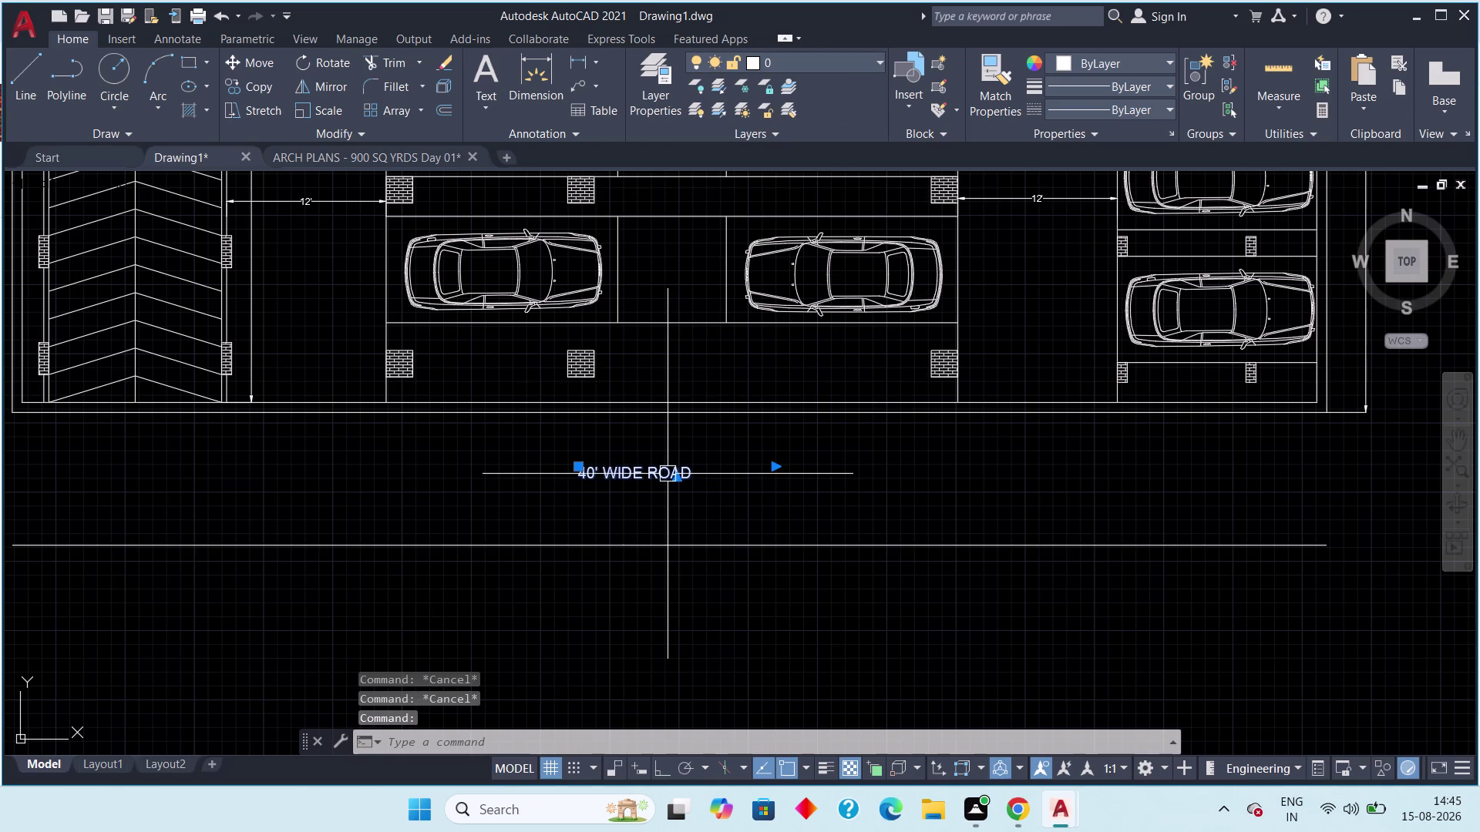
click(667, 474)
double_click(668, 474)
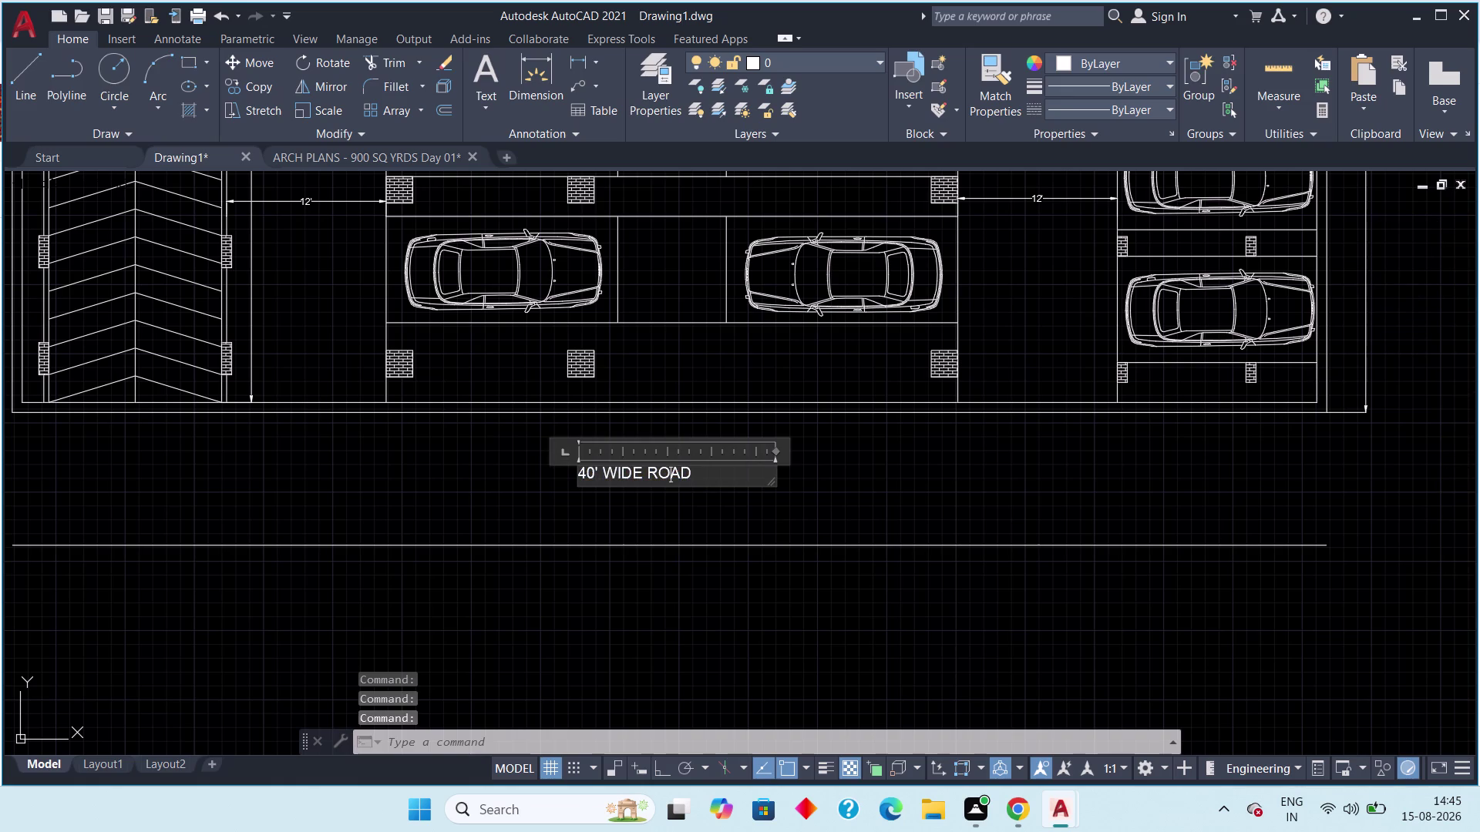
drag(697, 474, 549, 472)
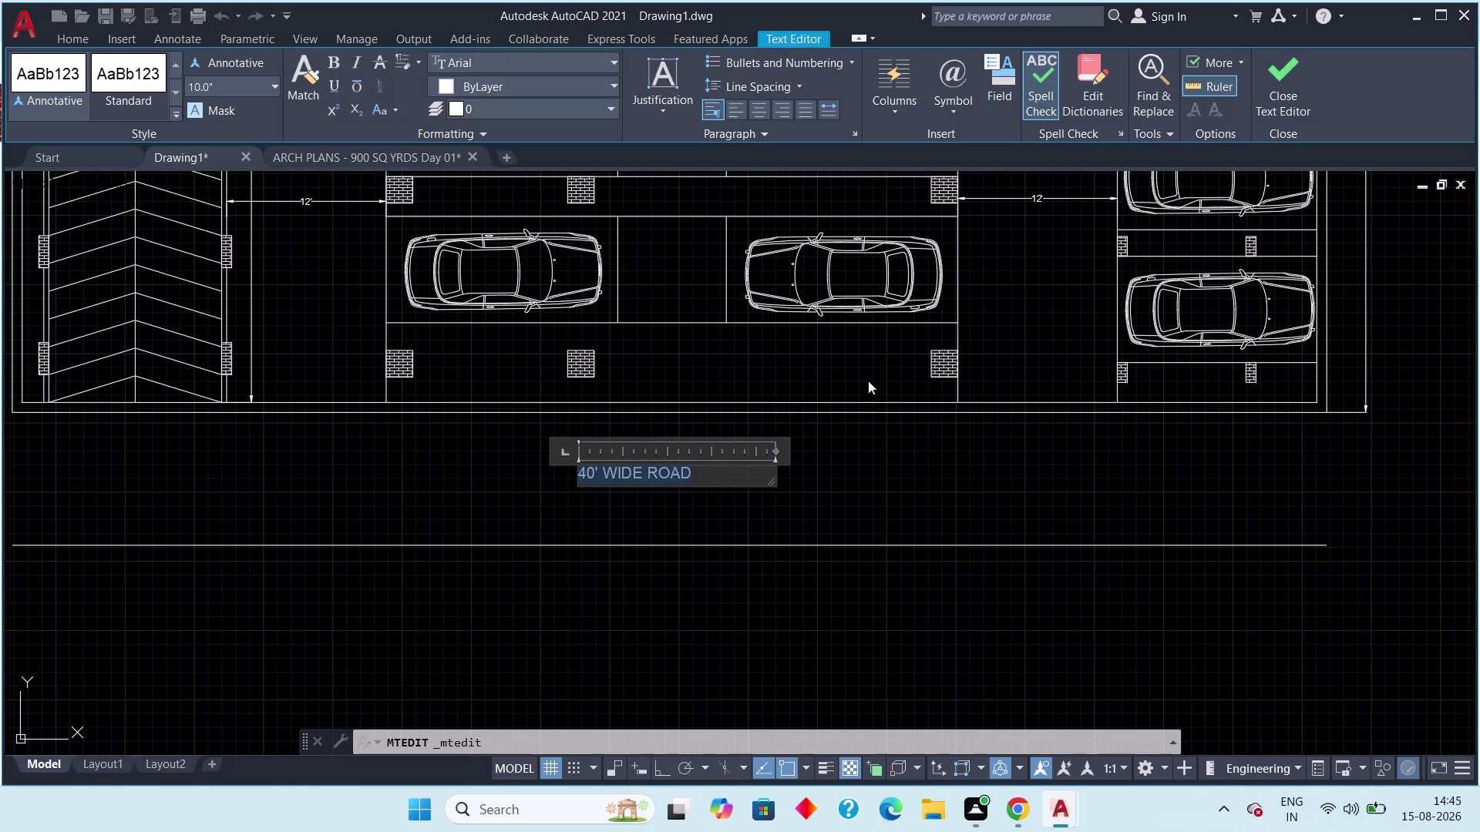
click(606, 84)
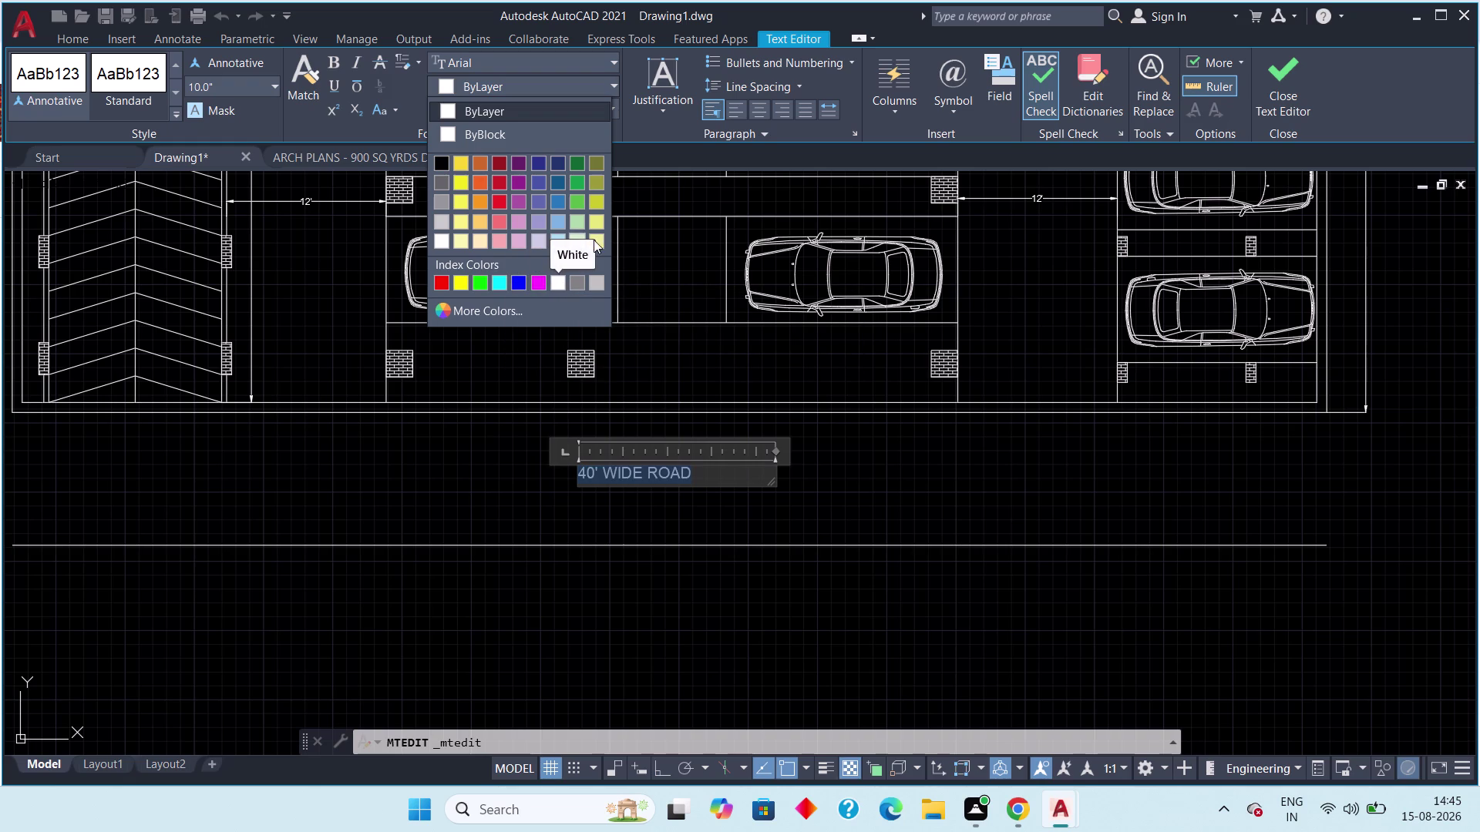
click(488, 199)
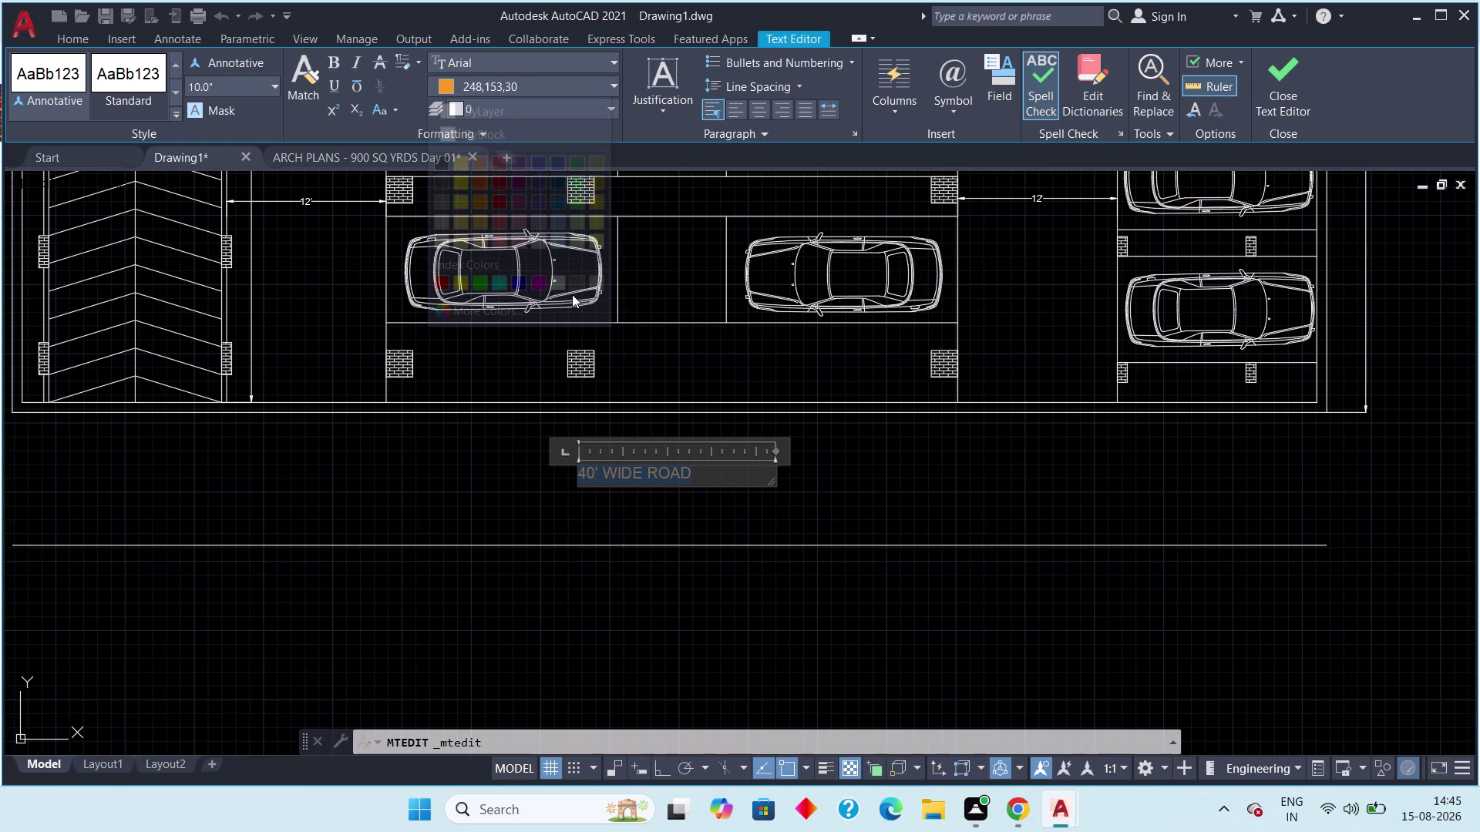
click(594, 83)
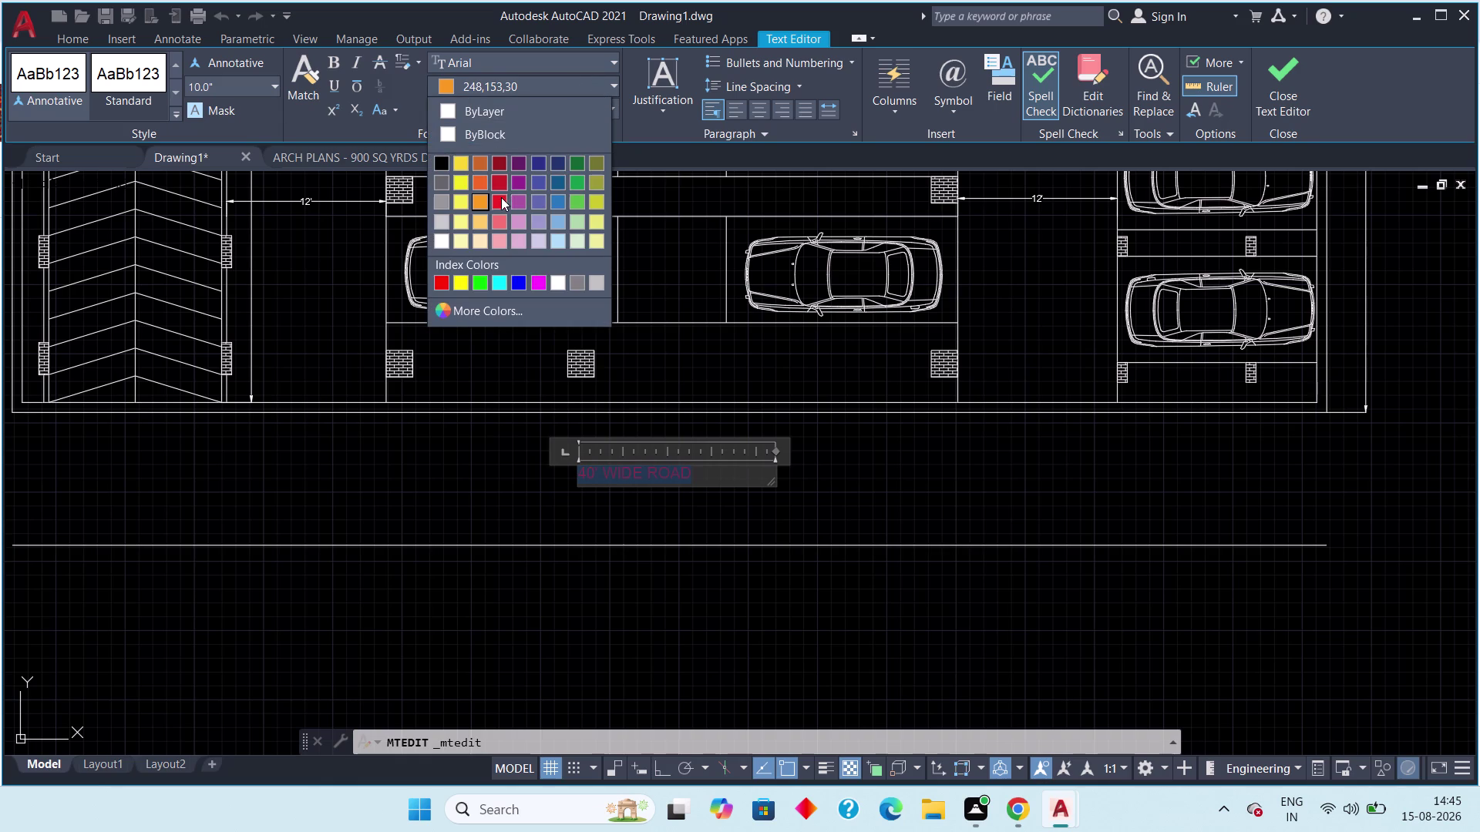
click(433, 278)
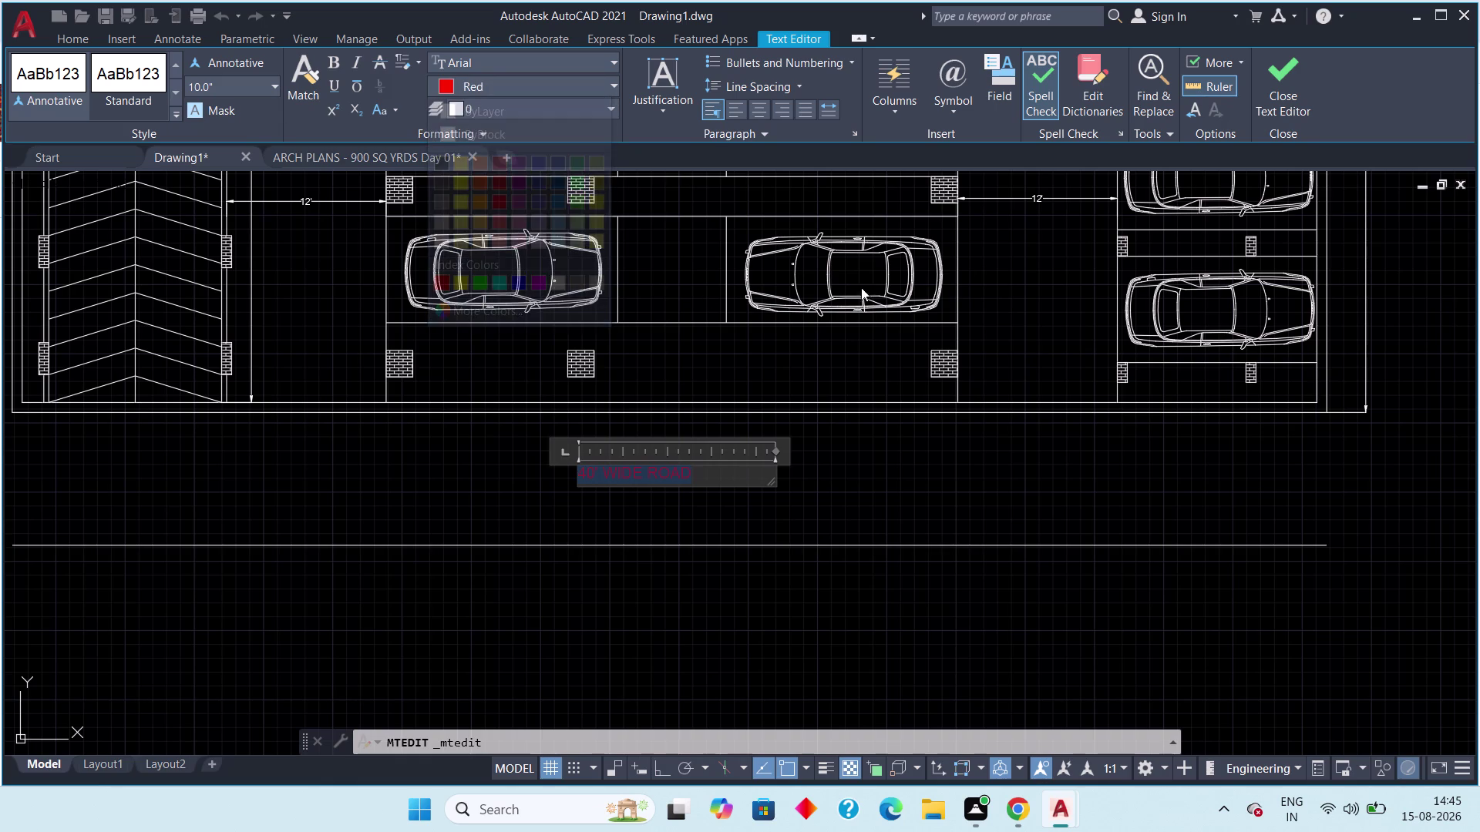
click(1275, 81)
scroll(down, 3)
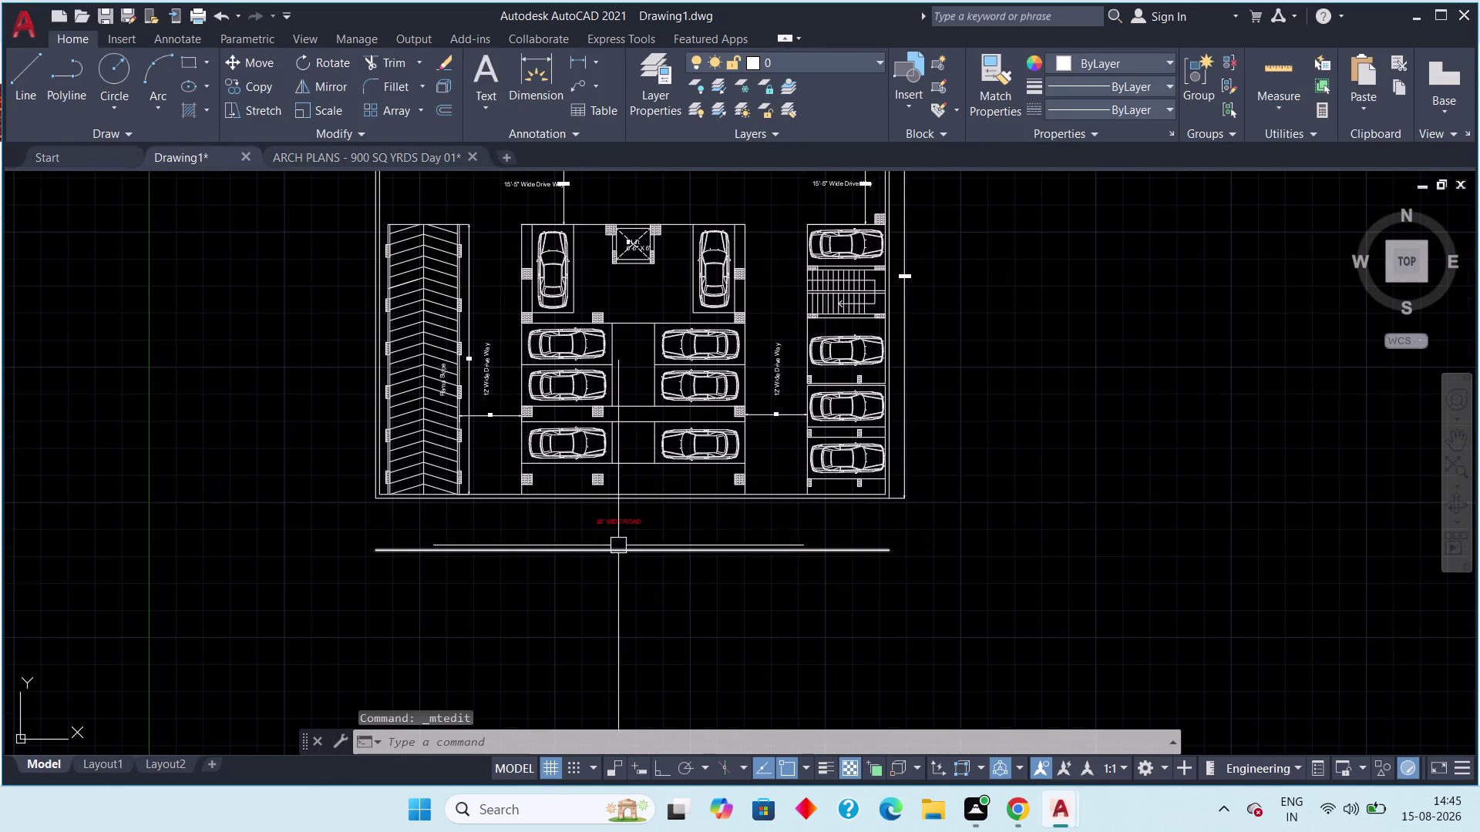
Zoom in on the lift area and open the Lift label for text editing.
middle_drag(666, 521, 658, 556)
scroll(down, 3)
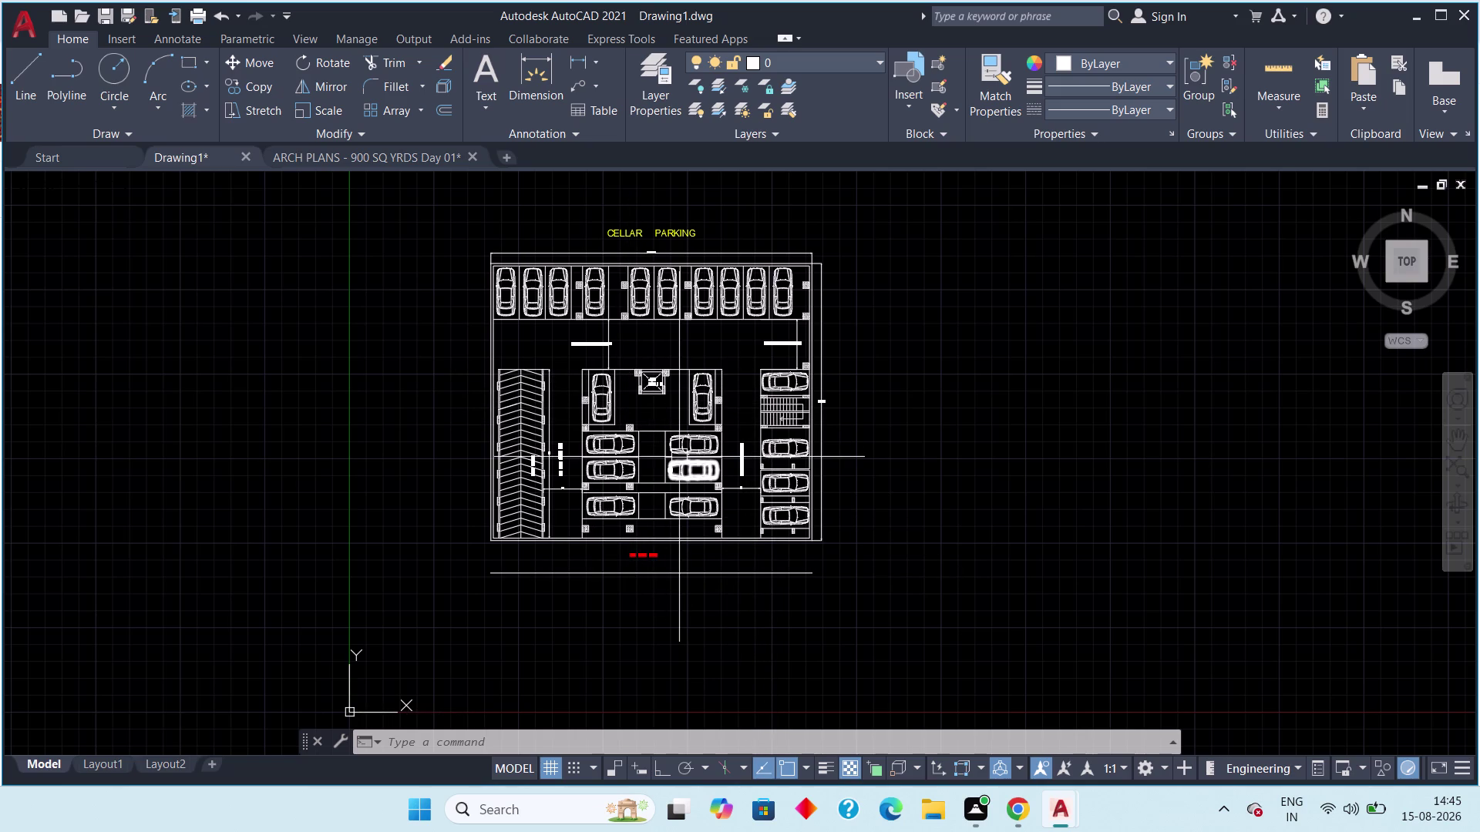
scroll(up, 3)
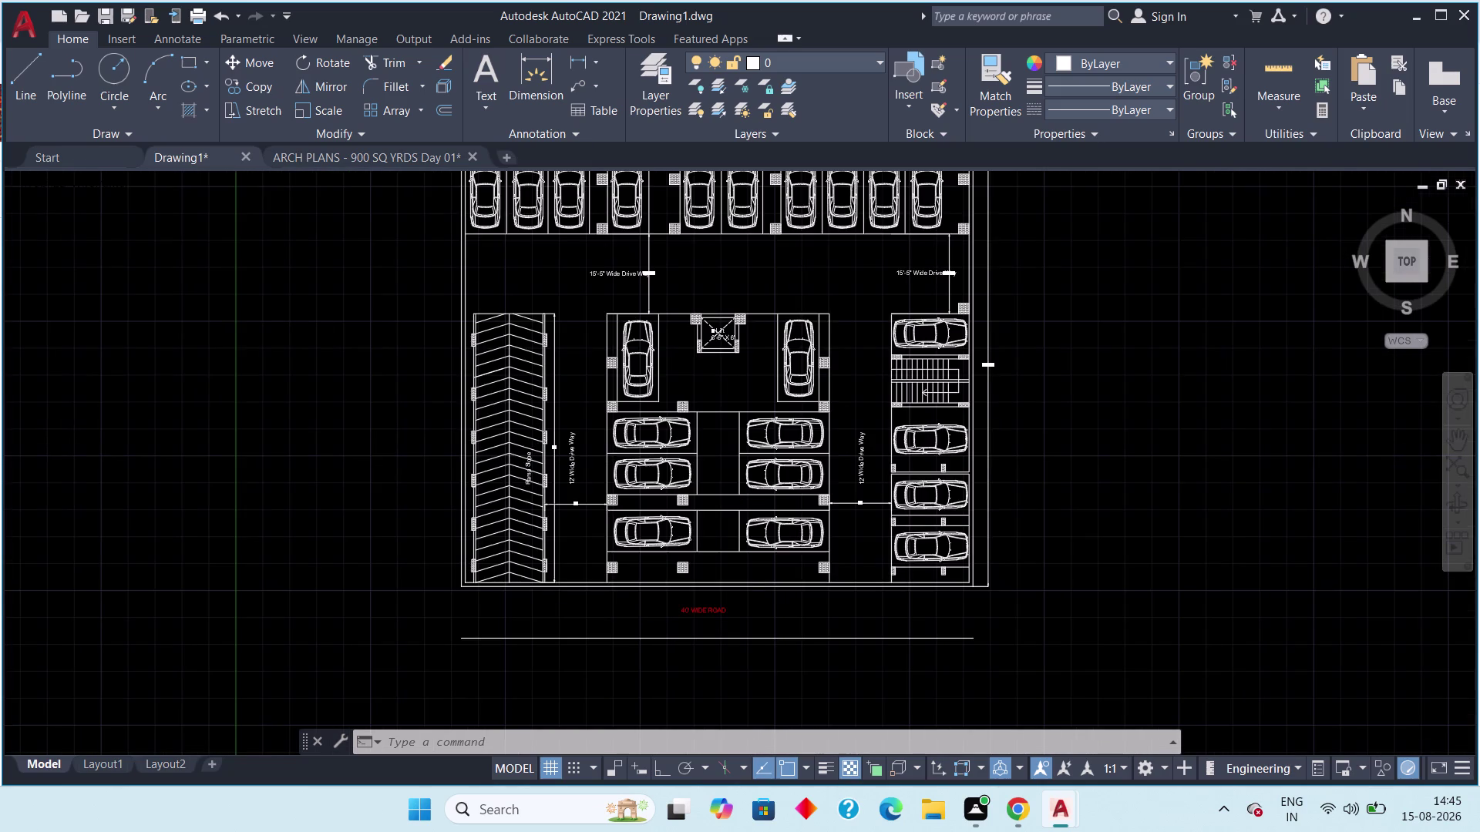
middle_drag(598, 466, 511, 422)
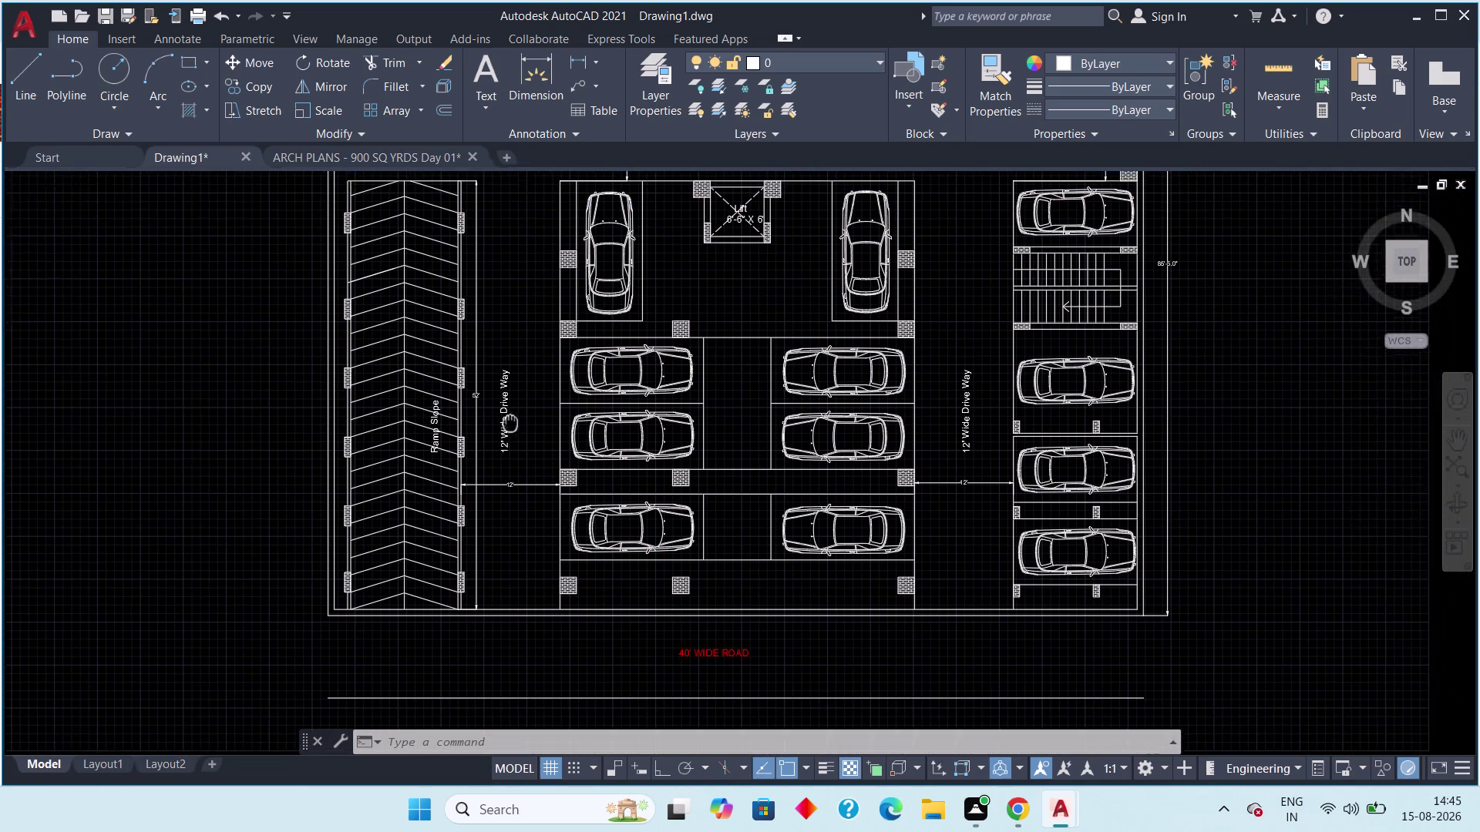
middle_drag(512, 421, 486, 494)
scroll(up, 3)
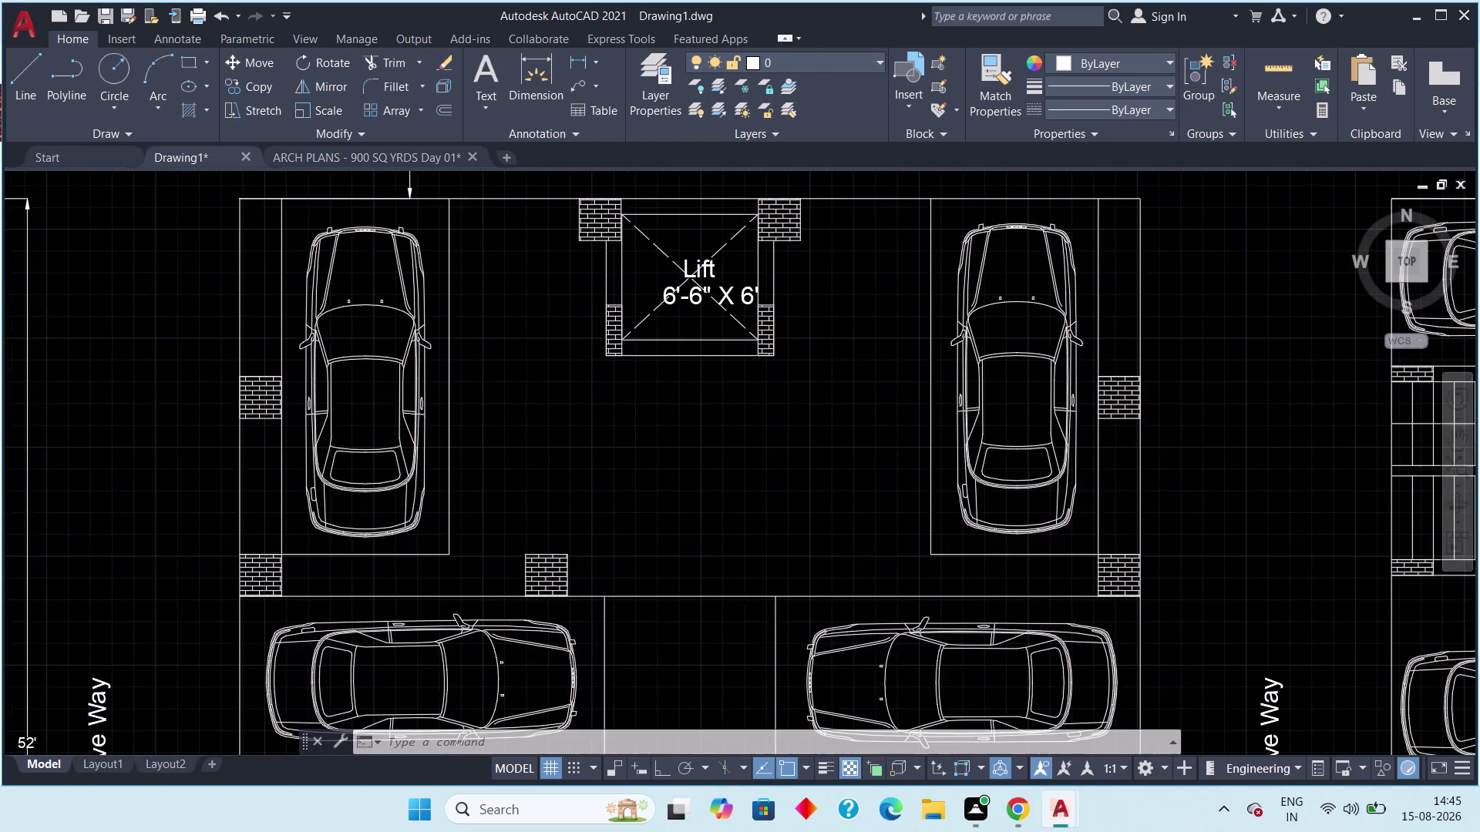
scroll(down, 3)
middle_drag(702, 282, 616, 319)
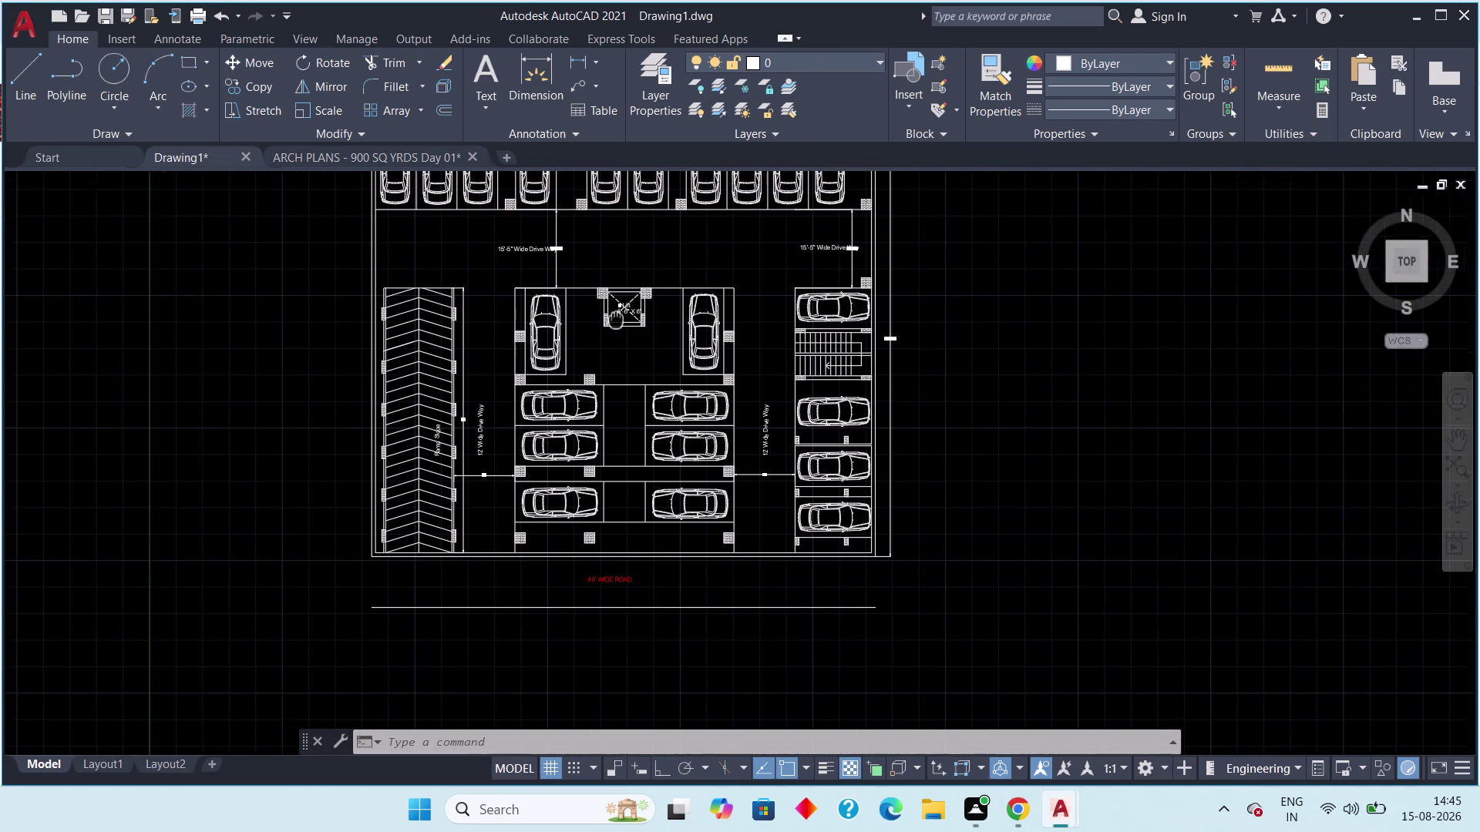
middle_drag(617, 319, 616, 320)
scroll(up, 3)
scroll(up, 3)
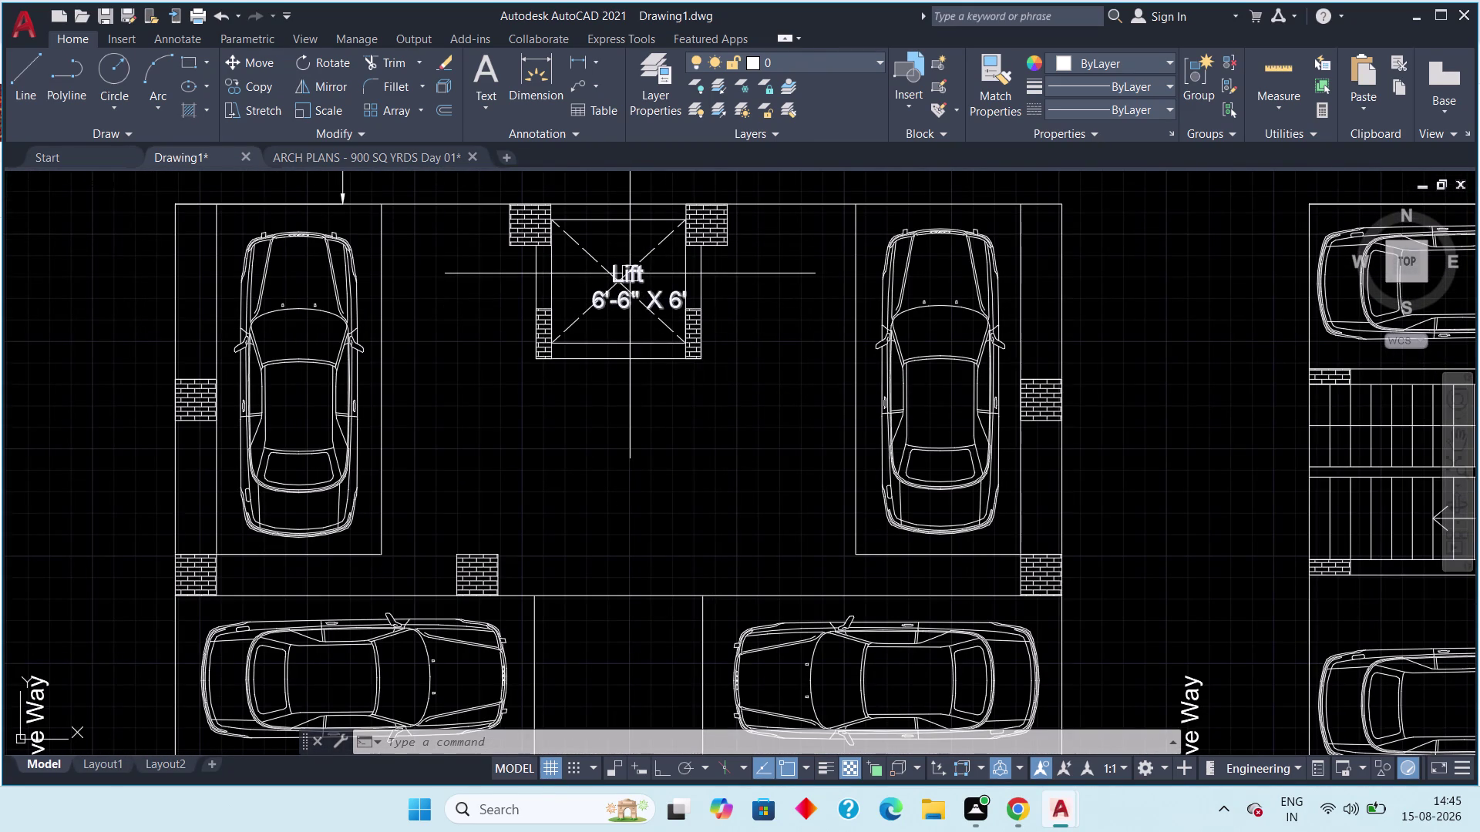
click(630, 274)
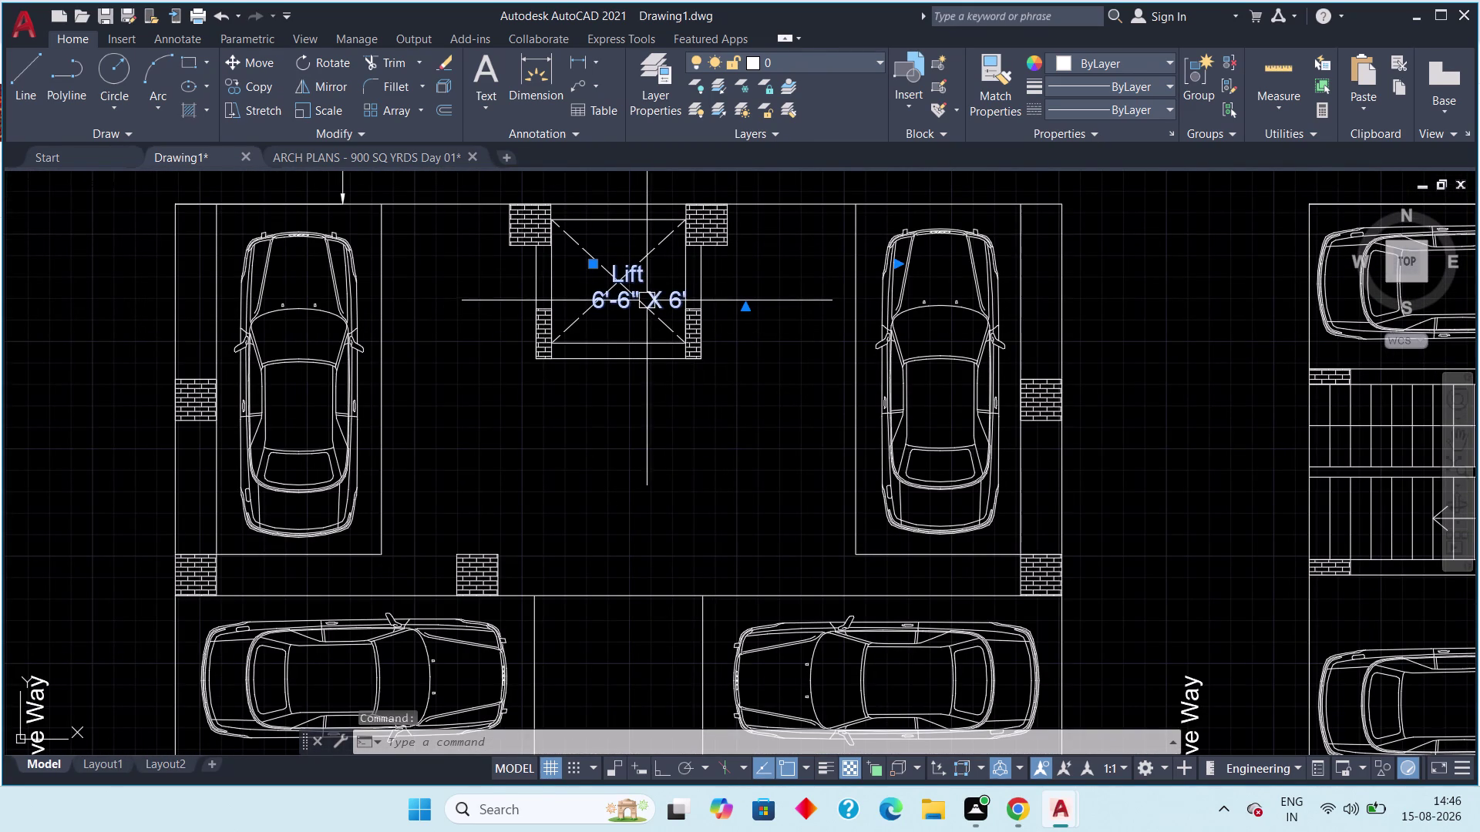
double_click(650, 293)
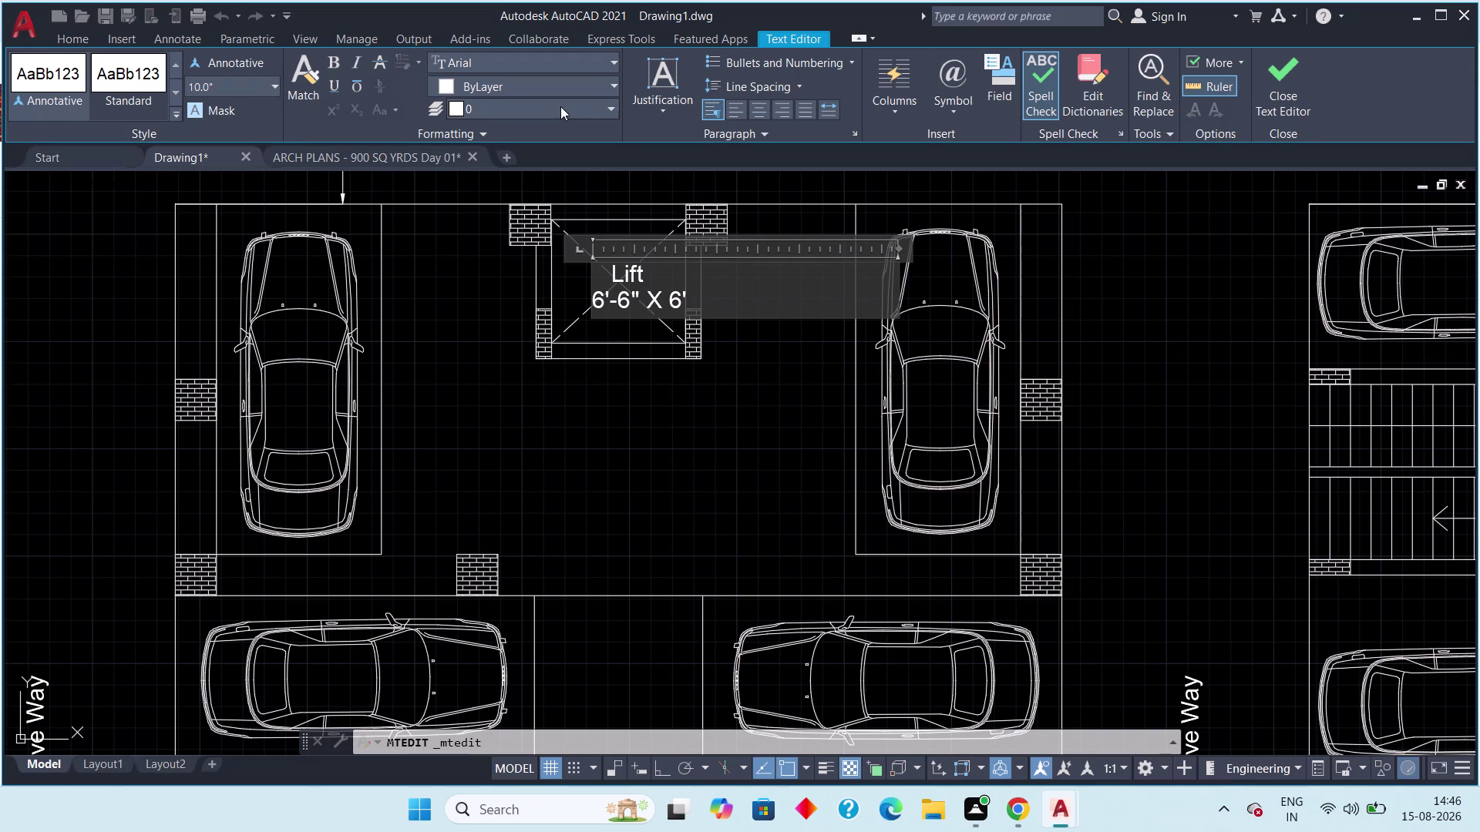
Select all the Lift label text, set its height to 6", and colour it cyan.
click(607, 81)
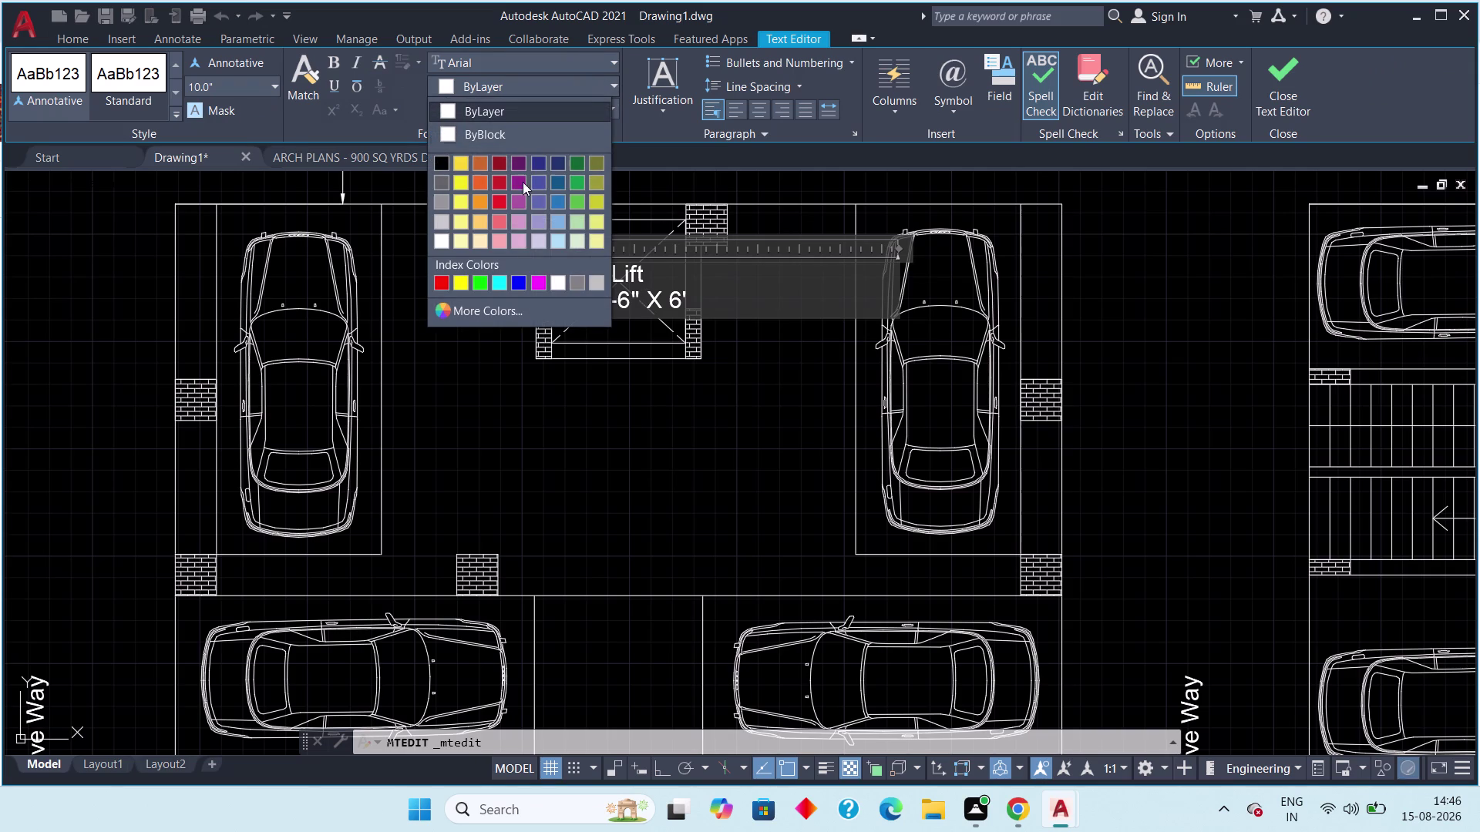
click(613, 79)
drag(705, 316, 639, 326)
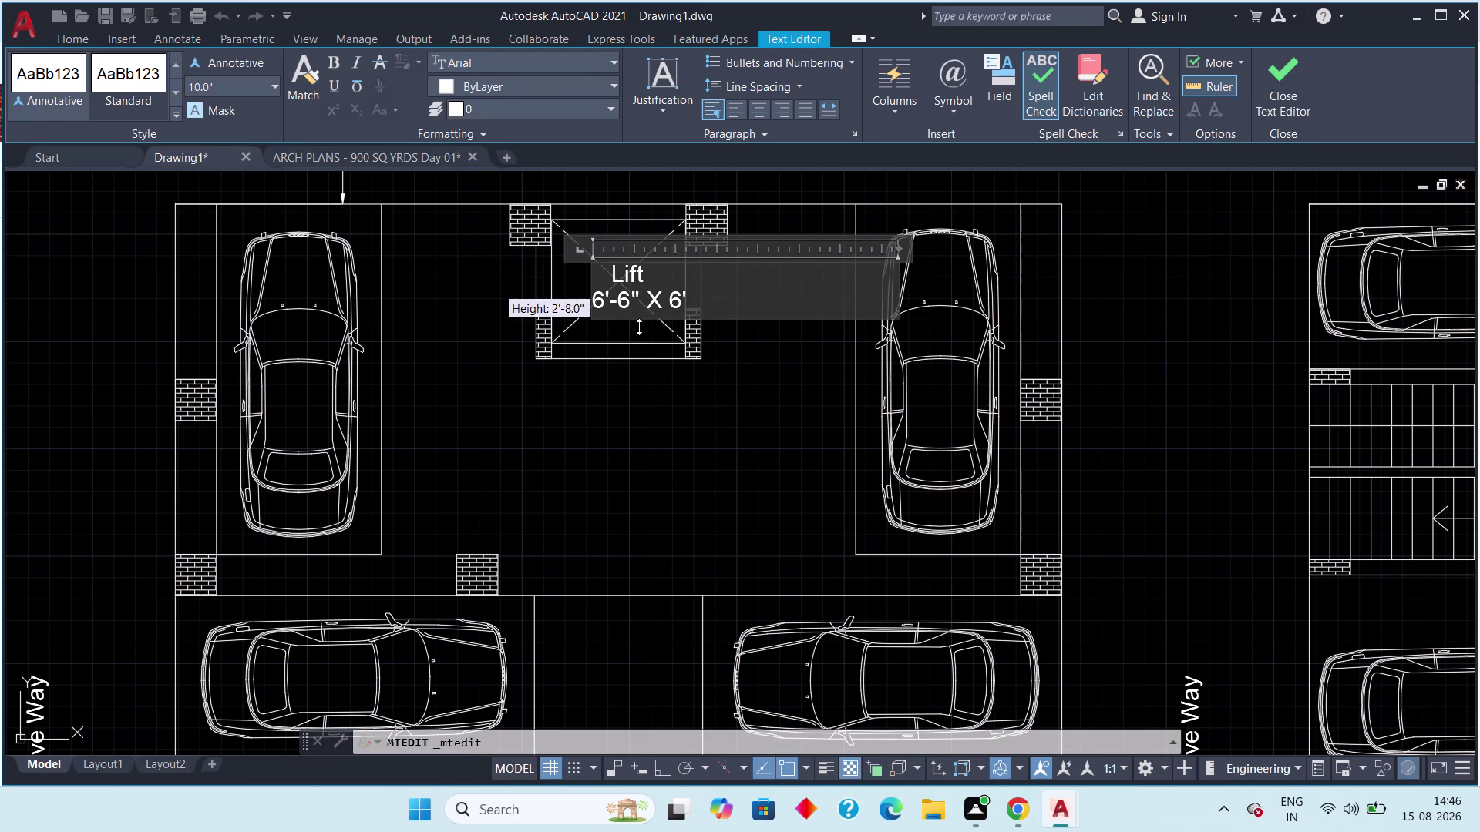
drag(639, 326, 639, 327)
drag(687, 293, 597, 268)
click(603, 82)
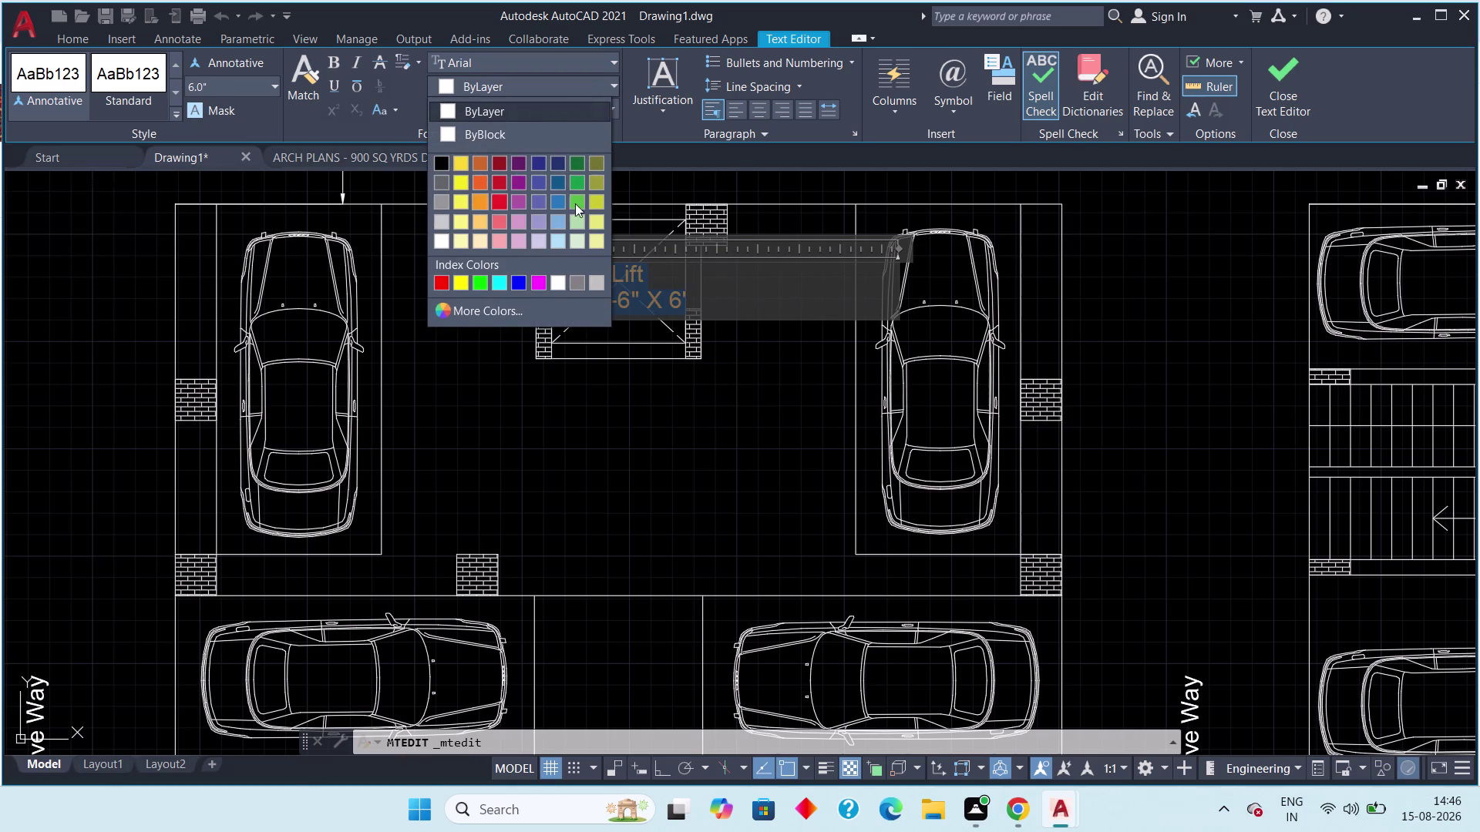
click(498, 280)
click(1269, 75)
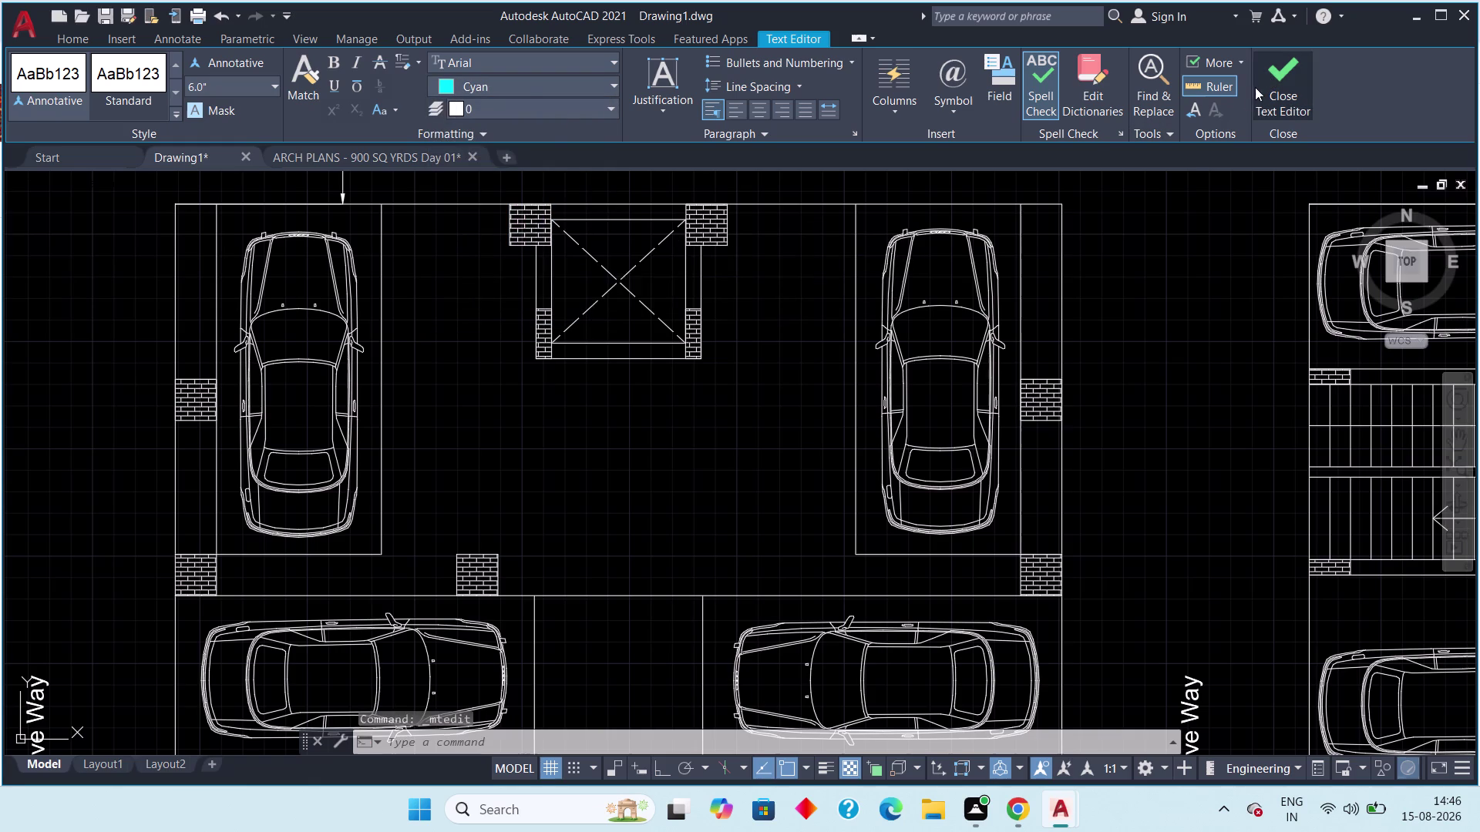
scroll(up, 3)
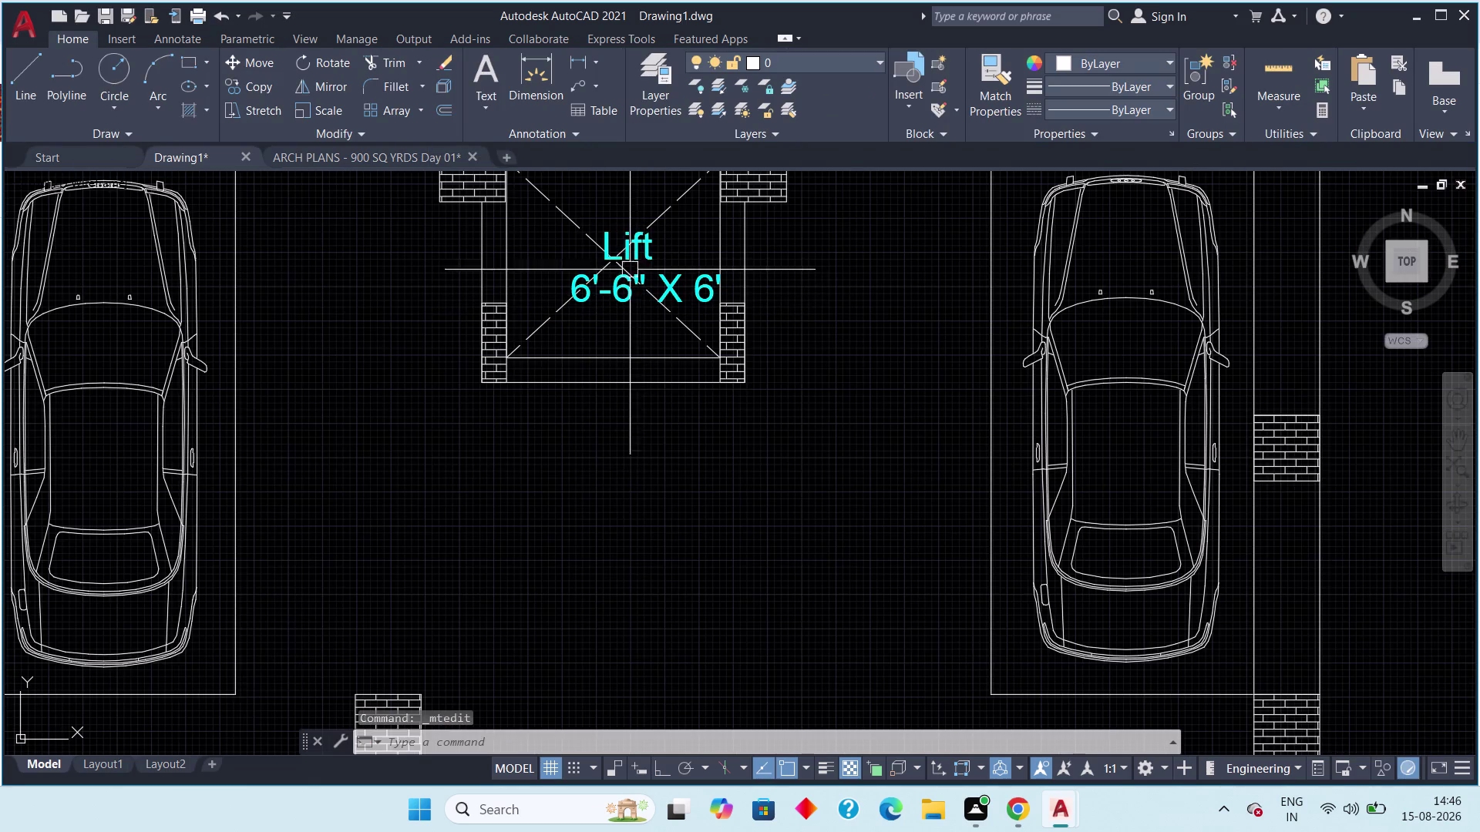
Move the cyan Lift label to a better spot inside the lift box.
click(633, 239)
text(M)
key(space)
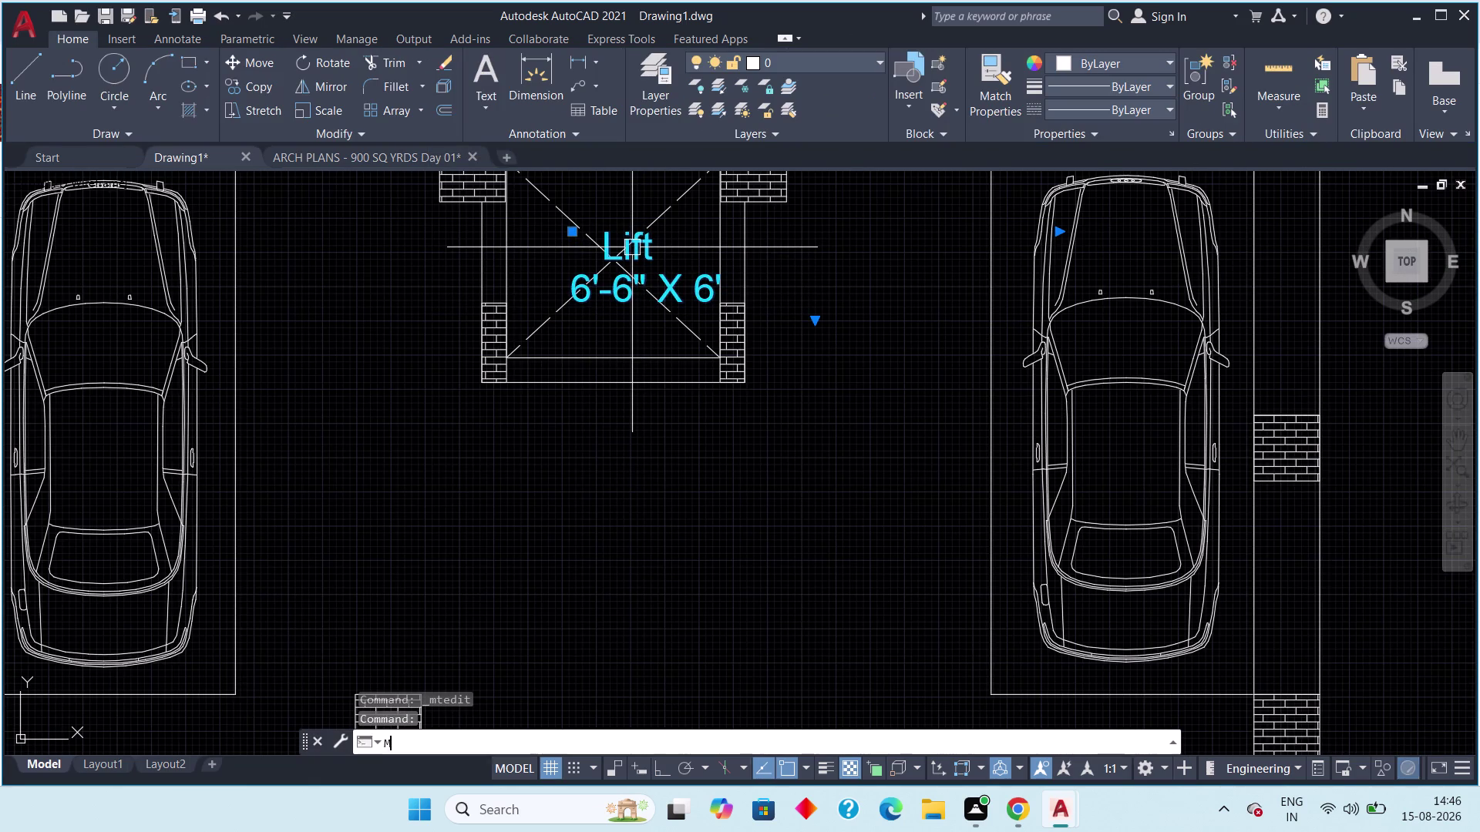
drag(624, 261, 598, 261)
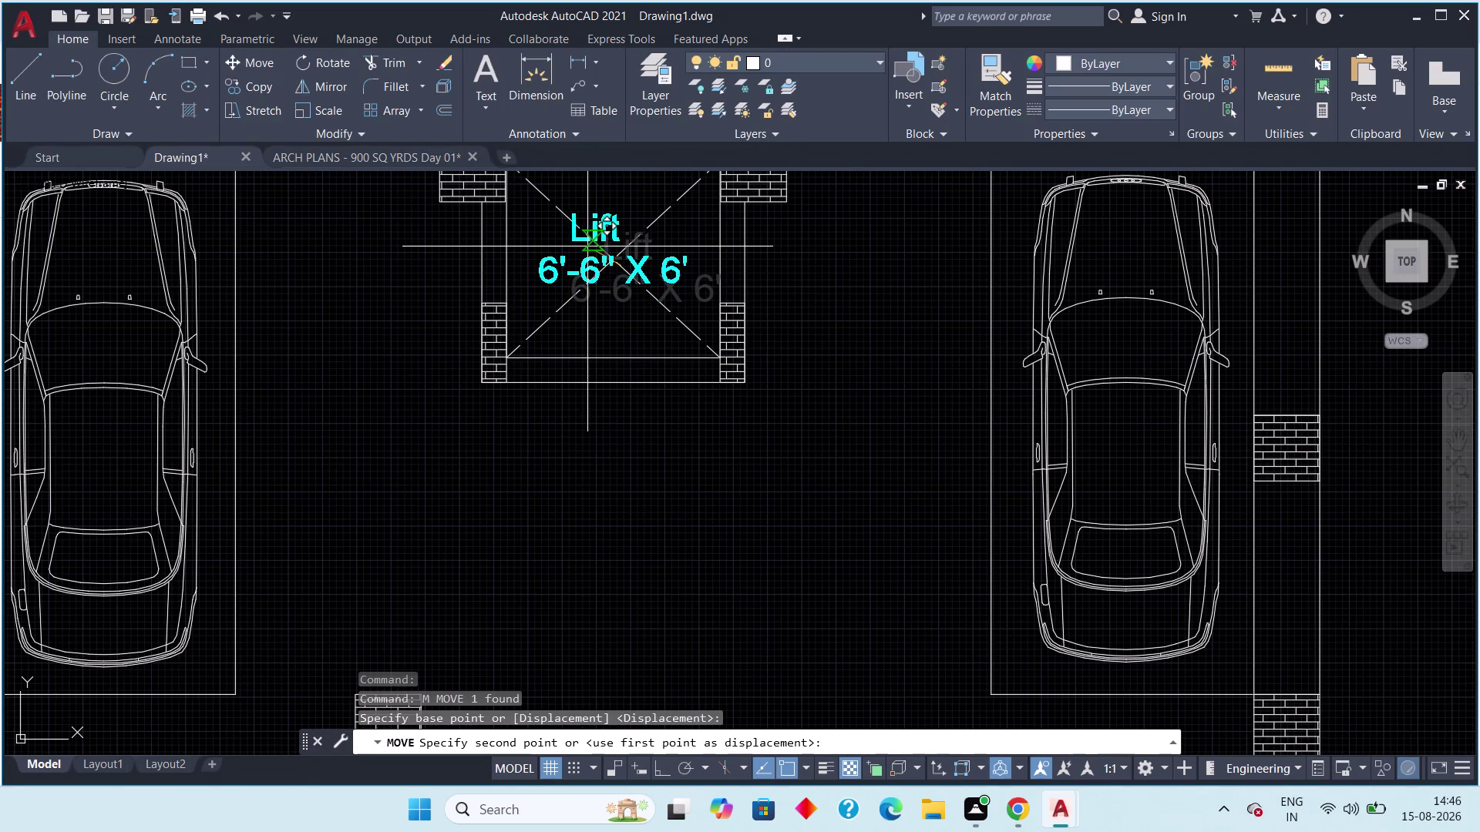
click(589, 247)
scroll(down, 3)
key(Escape)
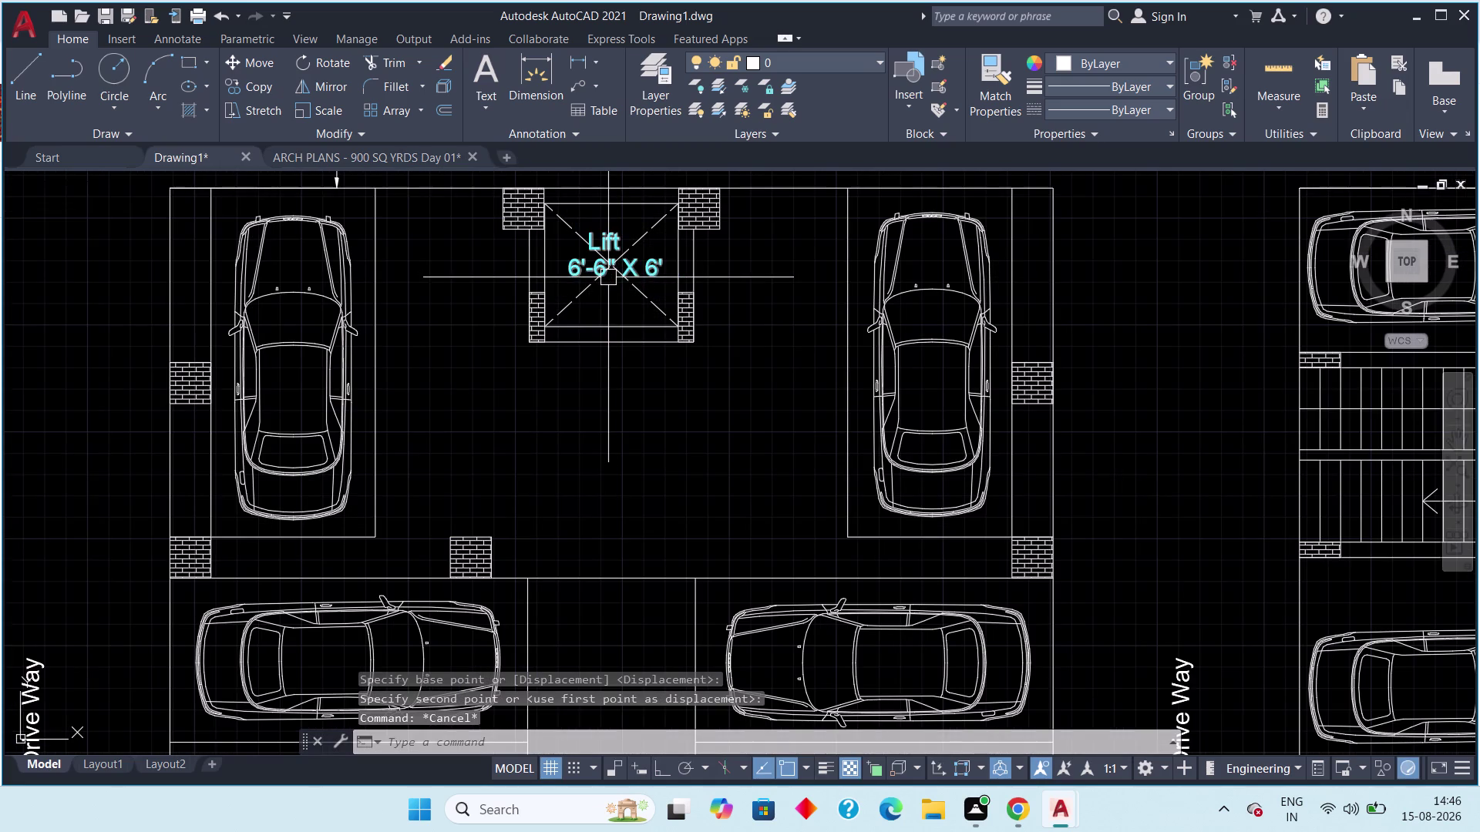
middle_drag(608, 277, 608, 297)
scroll(down, 3)
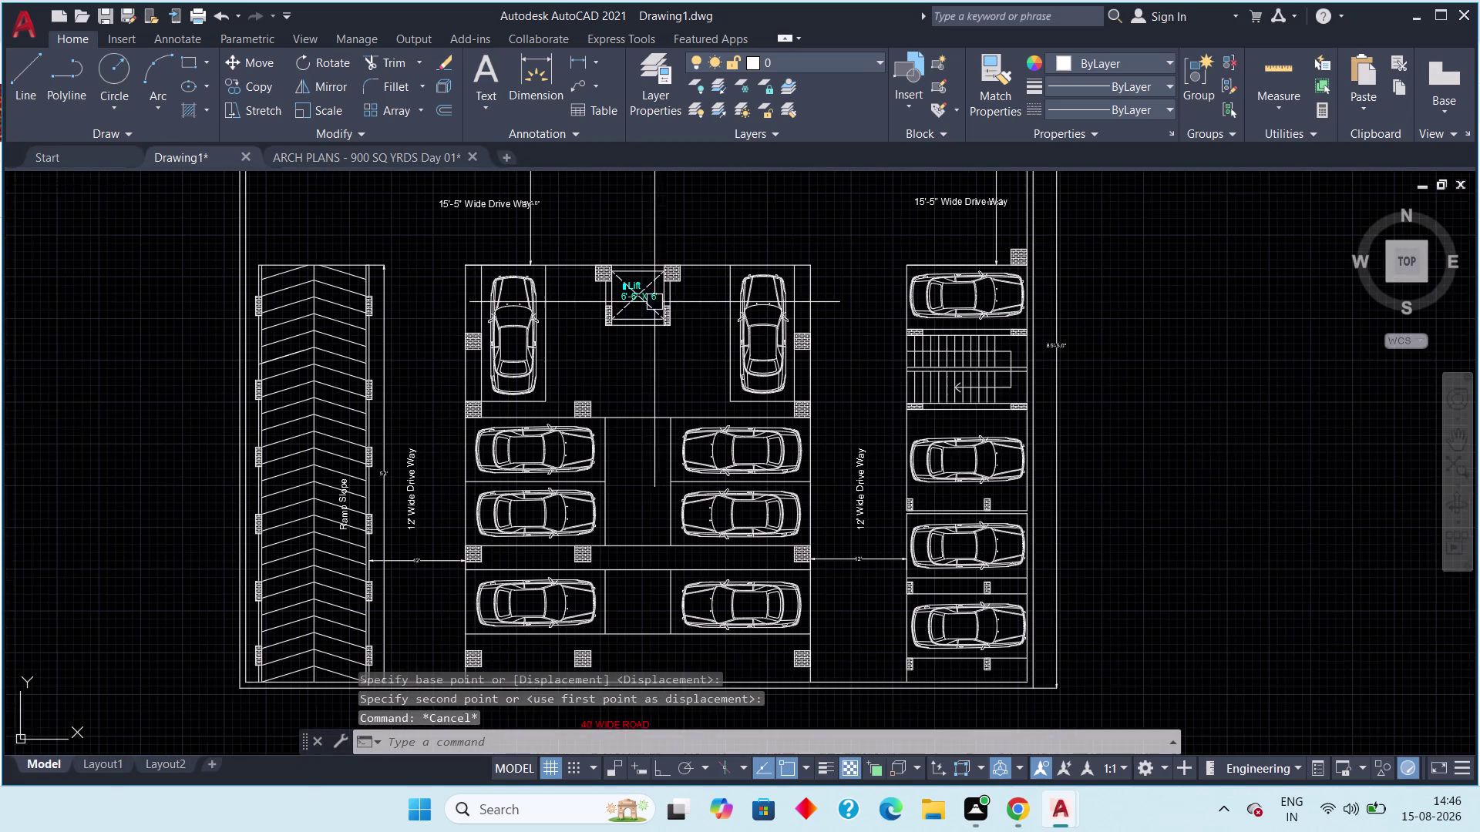
middle_drag(652, 300, 625, 342)
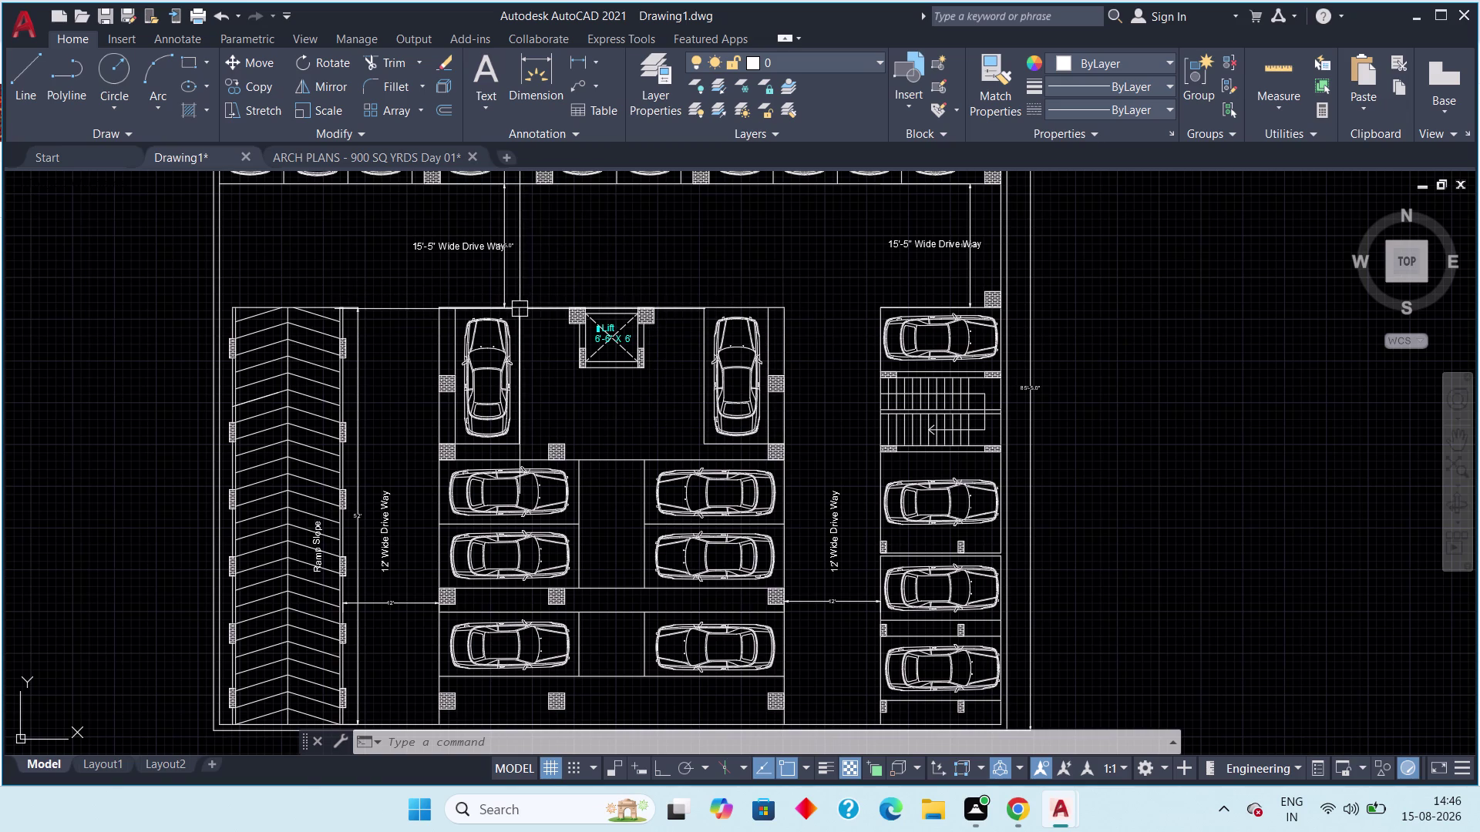
scroll(up, 3)
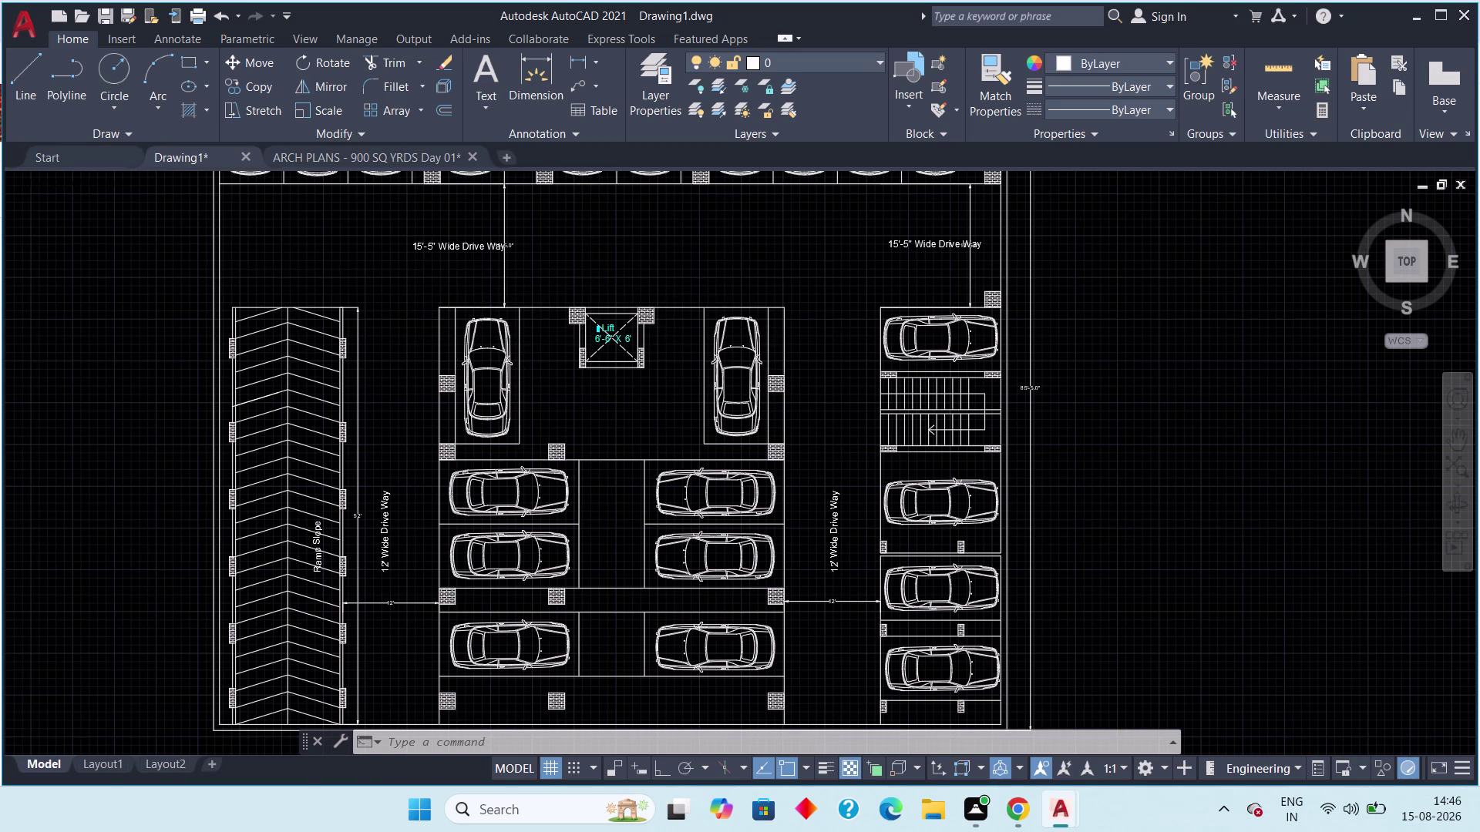
scroll(up, 3)
Move the left 15'-5" Wide Drive Way label toward its dimension line.
middle_drag(428, 242, 291, 287)
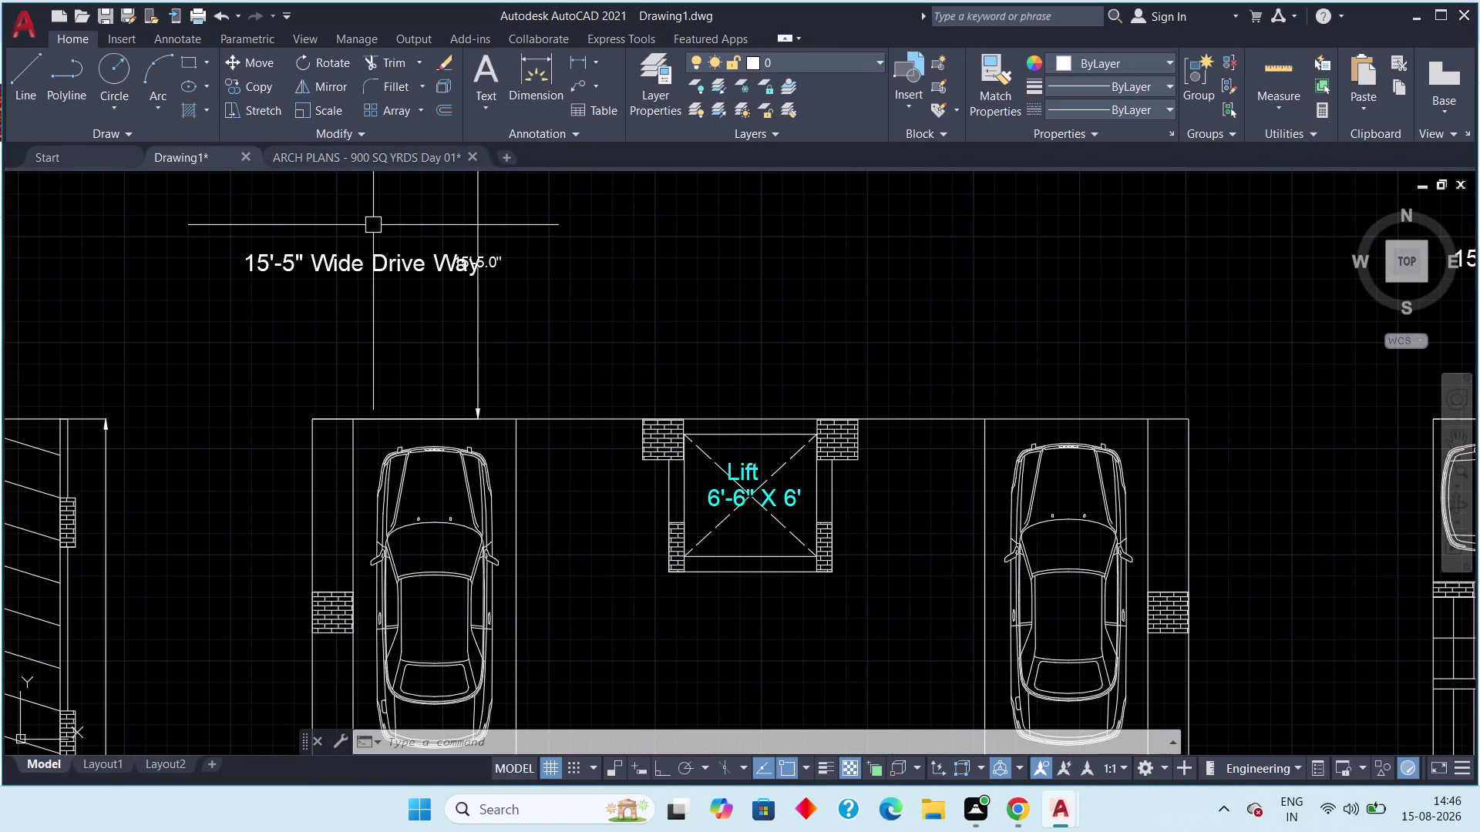
middle_drag(346, 247, 248, 369)
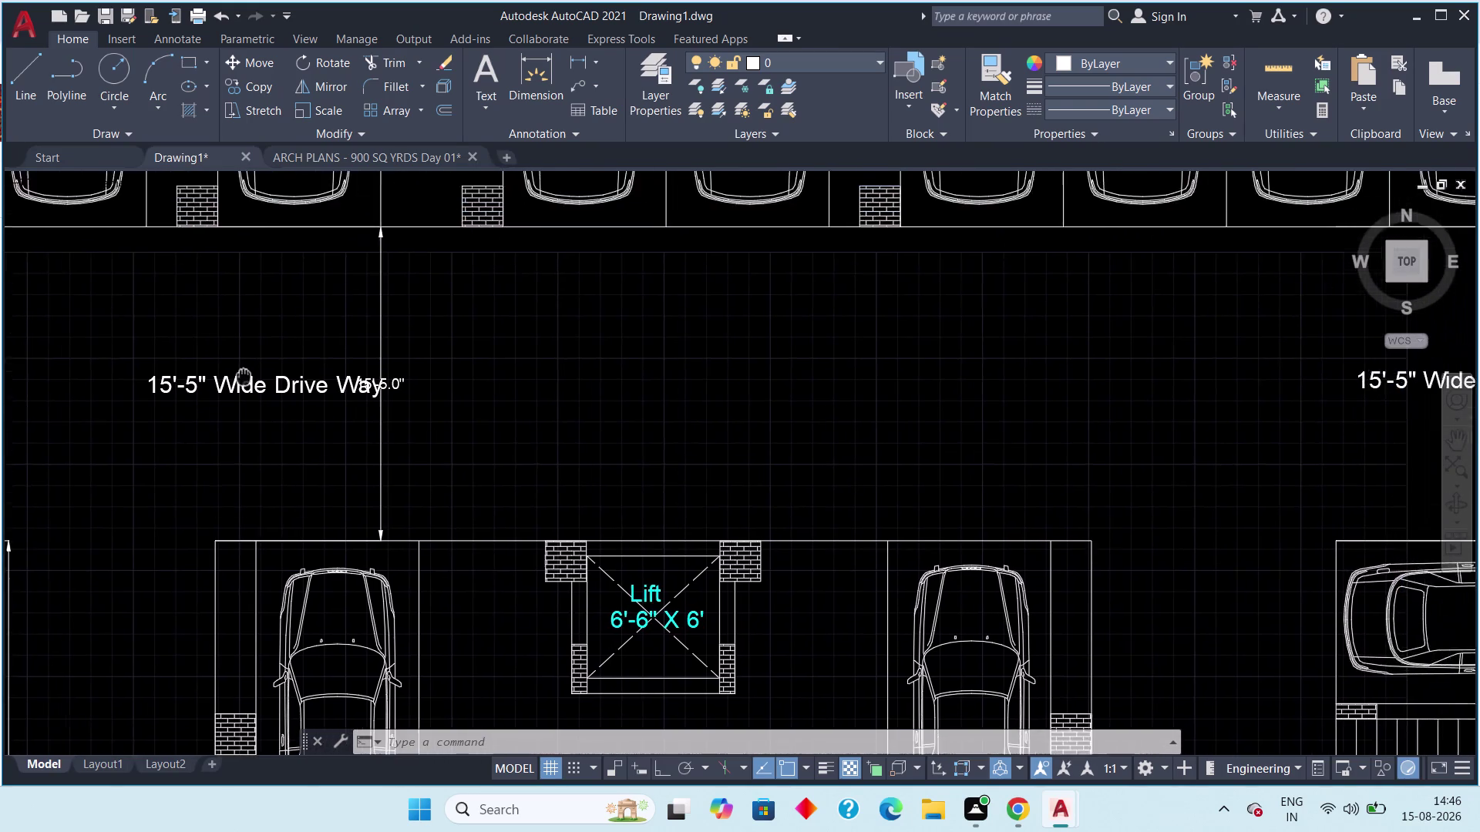
middle_drag(249, 369, 224, 432)
drag(273, 388, 259, 415)
click(214, 462)
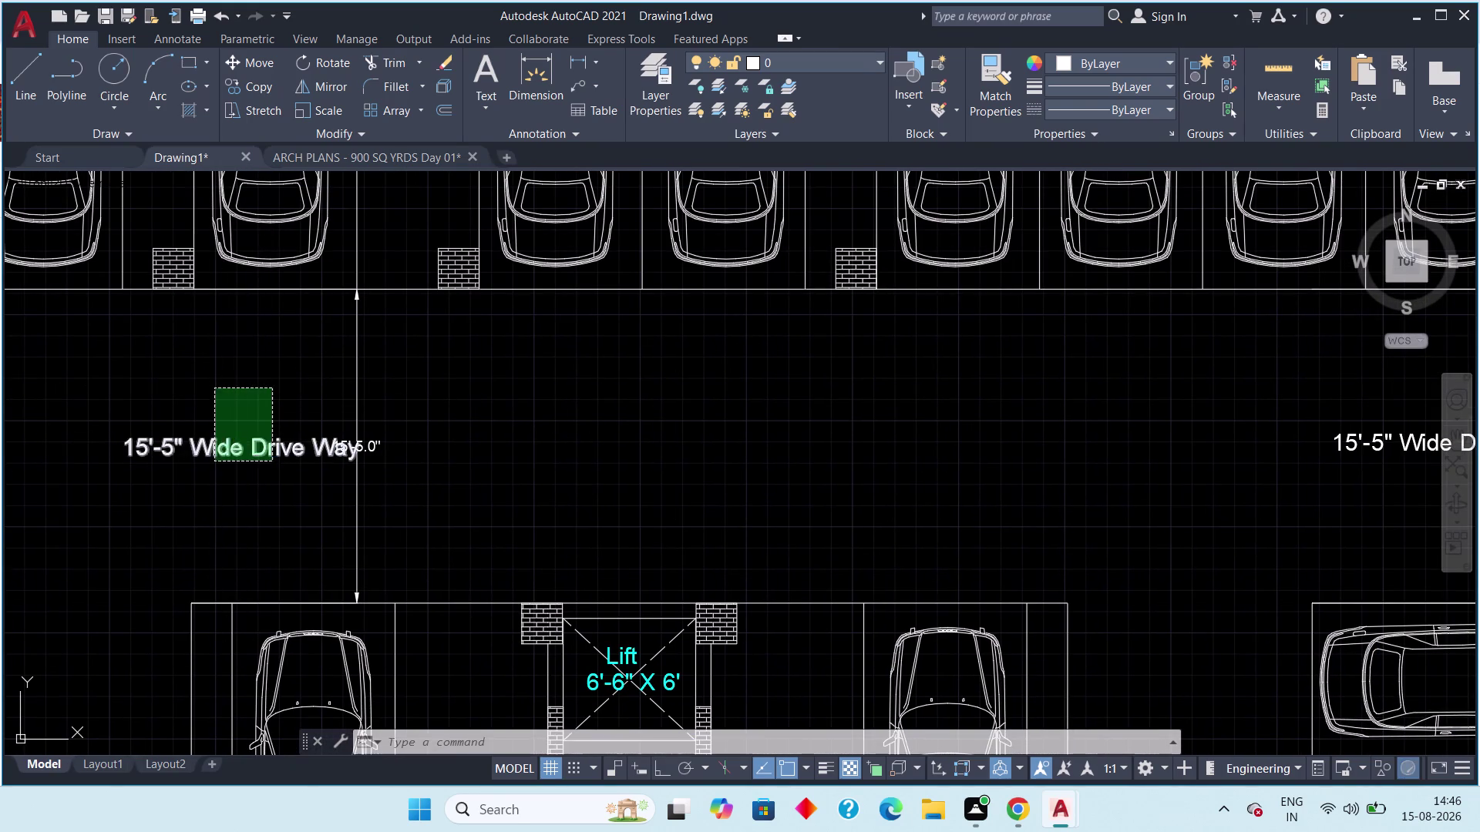
text(M)
key(space)
middle_drag(216, 415, 358, 399)
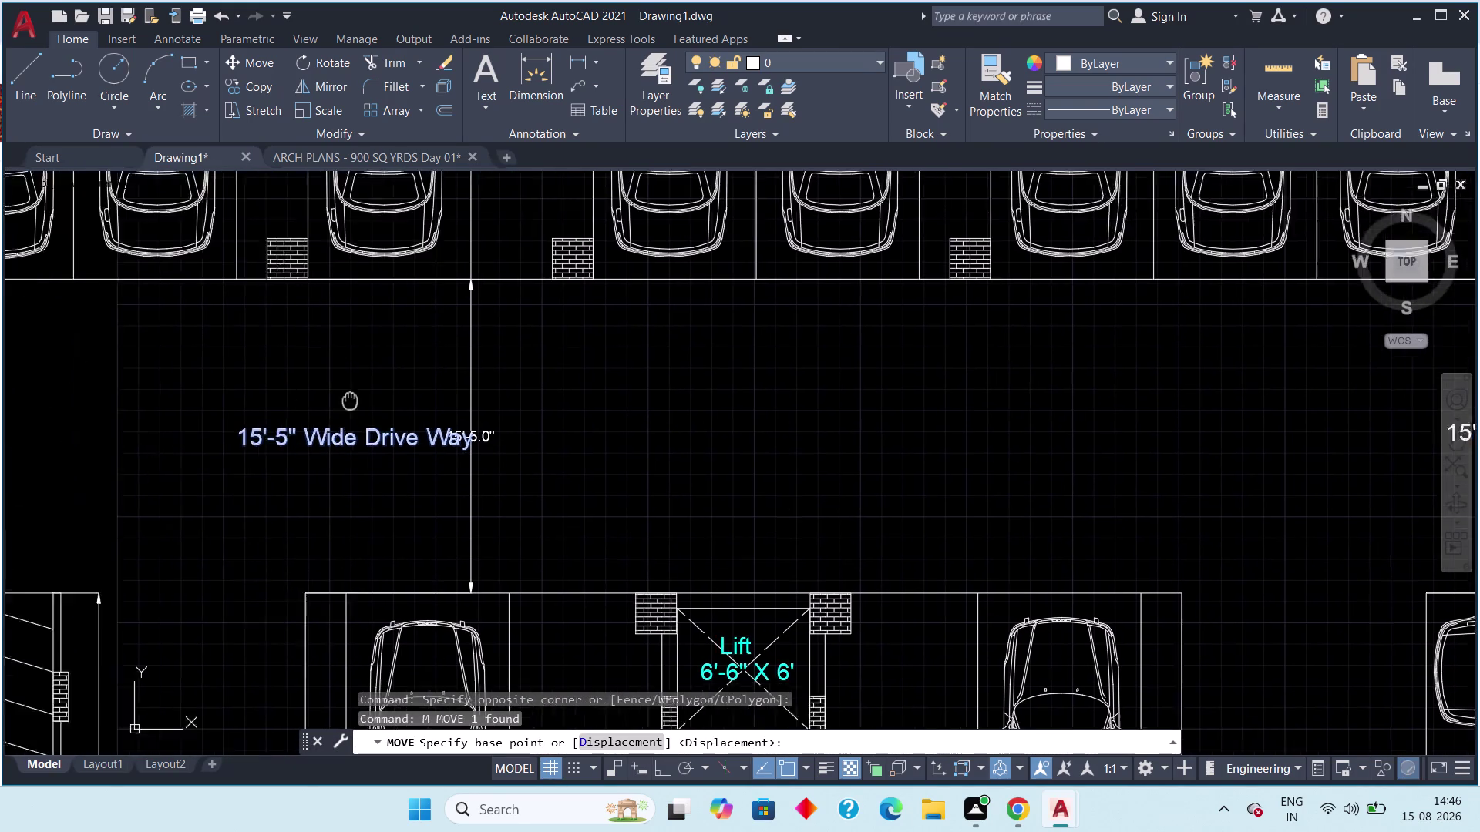
middle_drag(357, 398, 498, 360)
drag(513, 390, 476, 390)
click(440, 386)
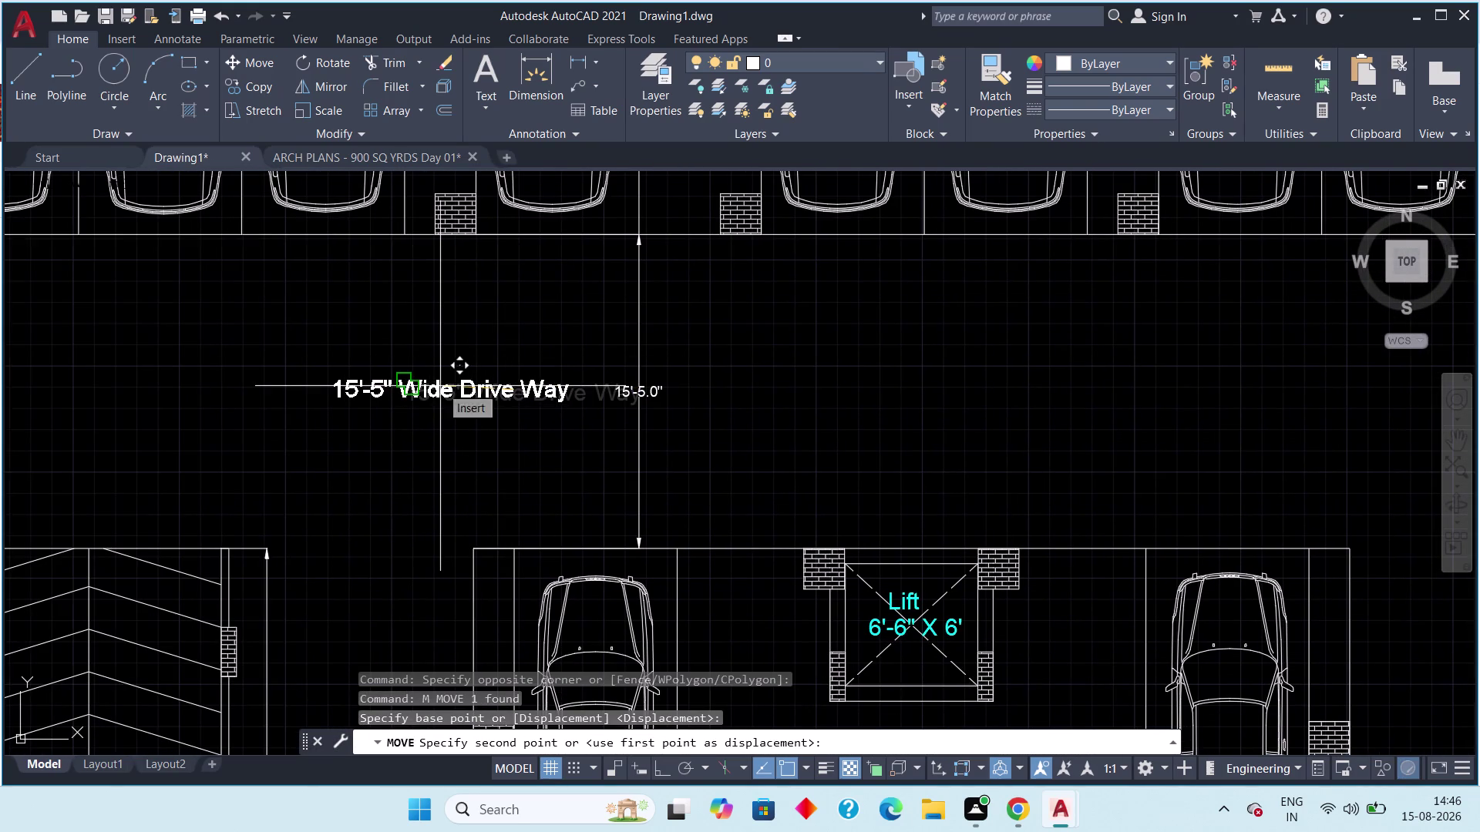
key(Escape)
scroll(down, 3)
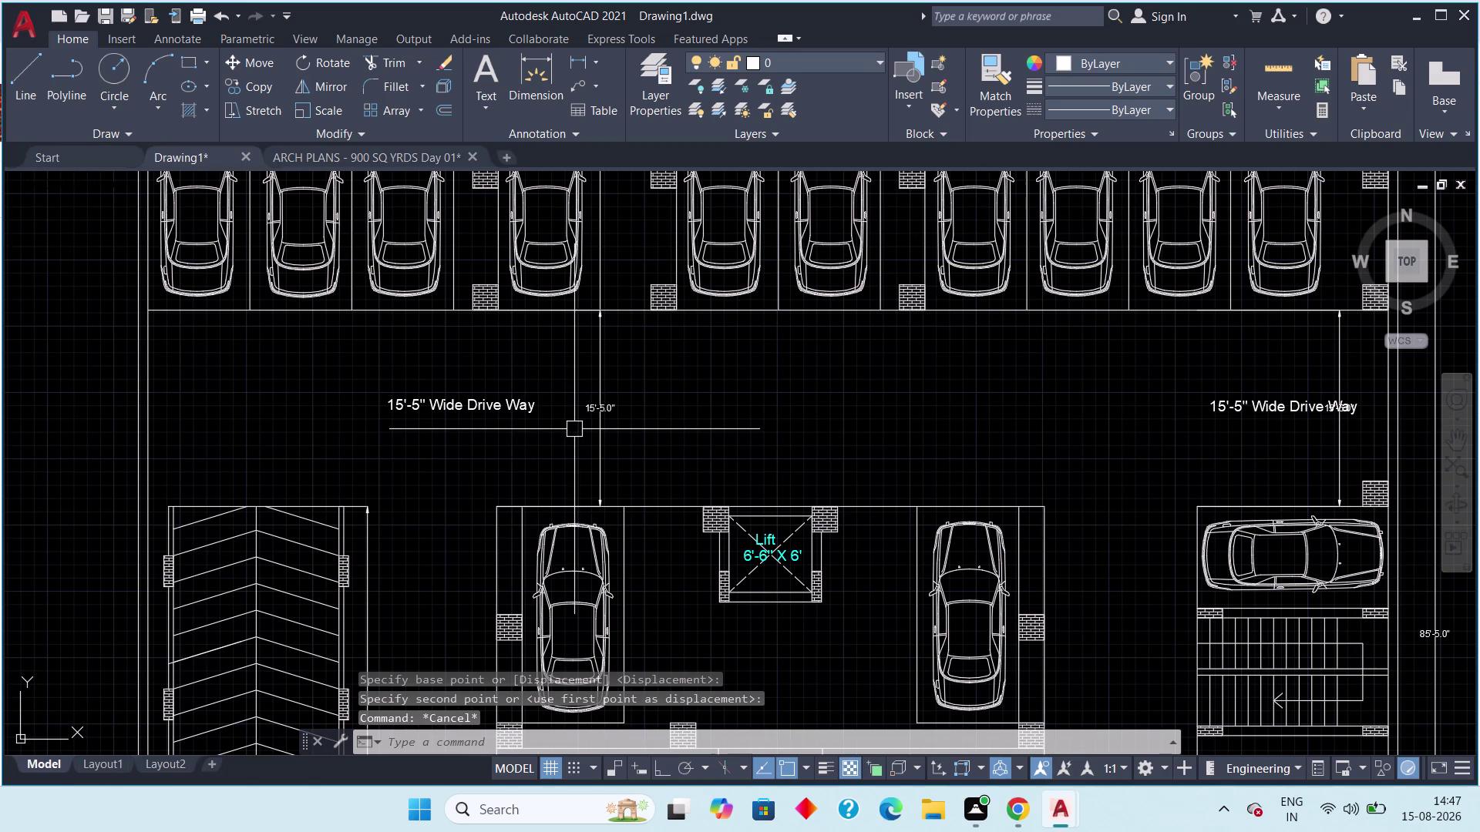
scroll(down, 3)
Move the right 15'-5" Wide Drive Way label left of its dimension line.
middle_drag(568, 427, 584, 369)
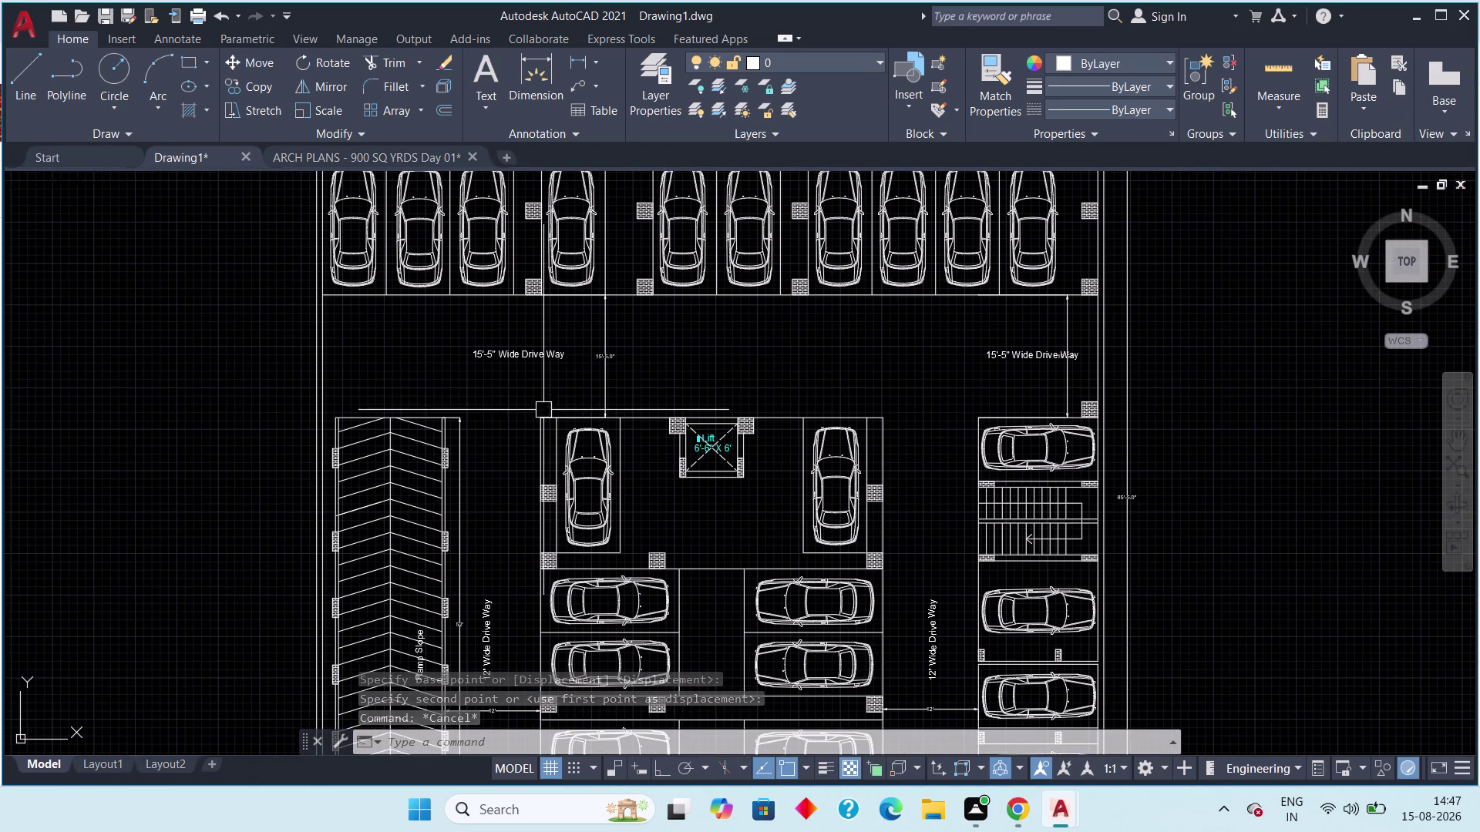
scroll(up, 3)
scroll(down, 3)
middle_drag(835, 379, 759, 380)
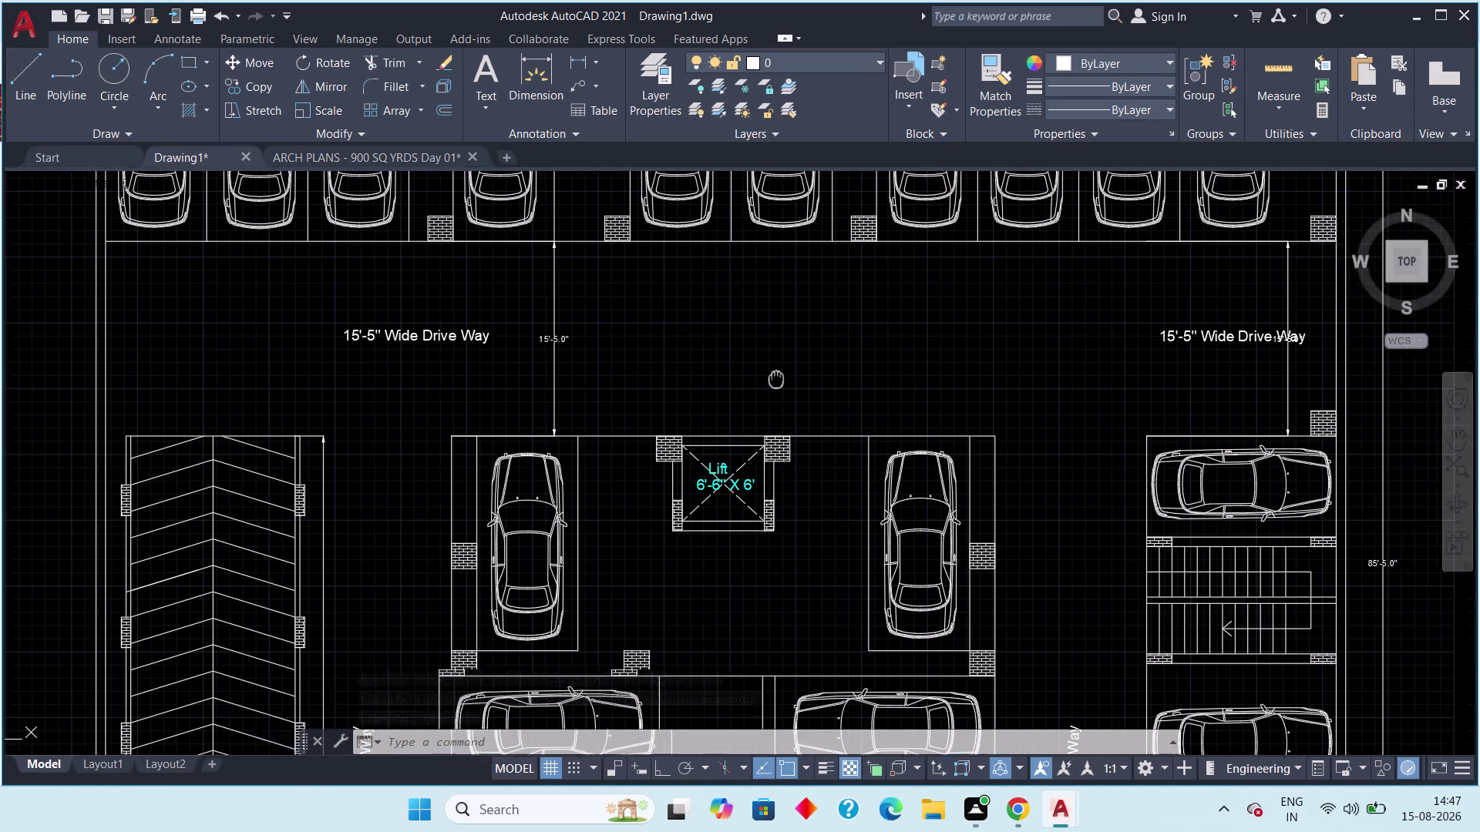
middle_drag(759, 379, 488, 370)
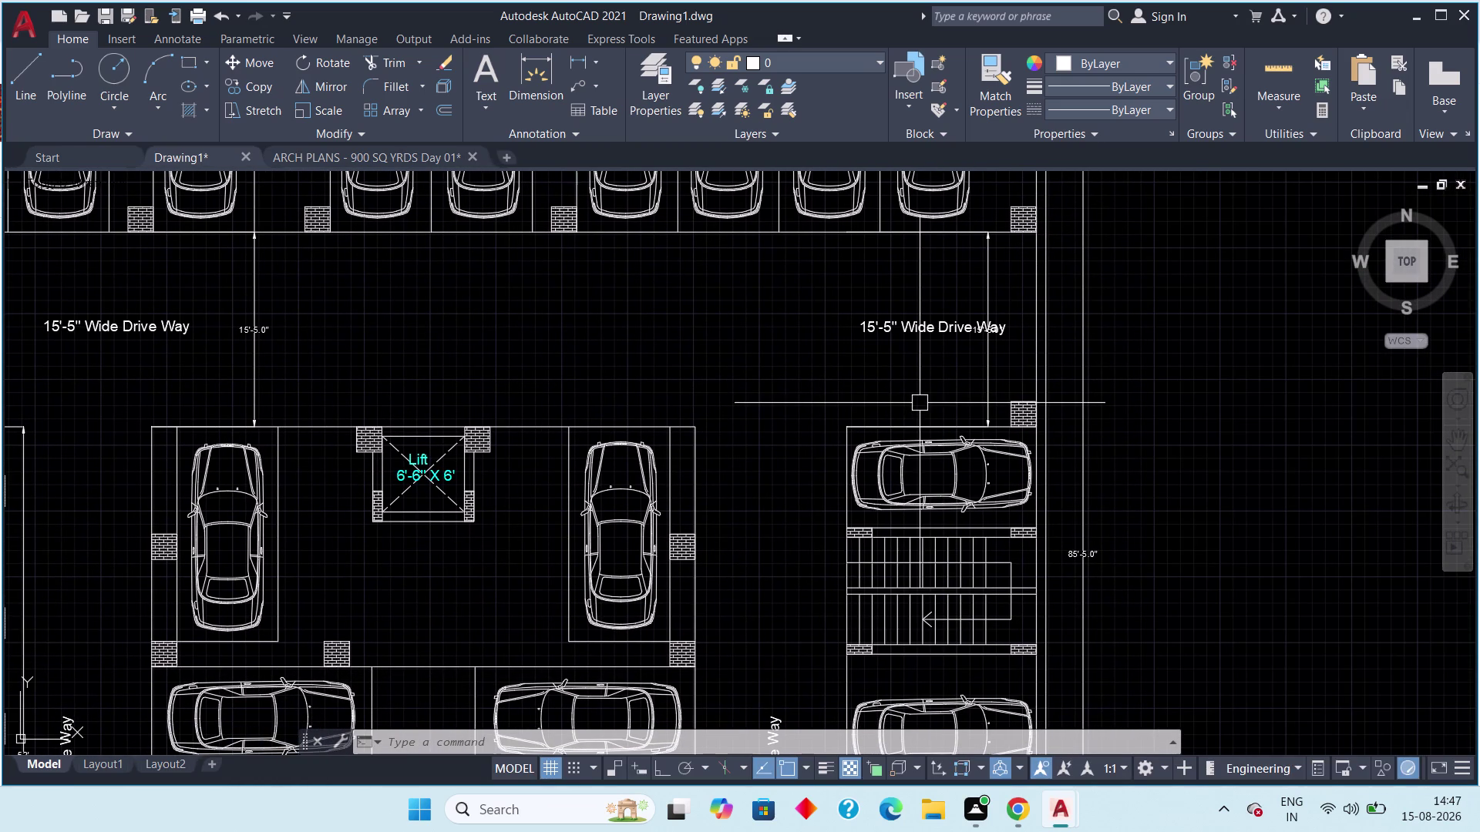
click(924, 304)
click(890, 345)
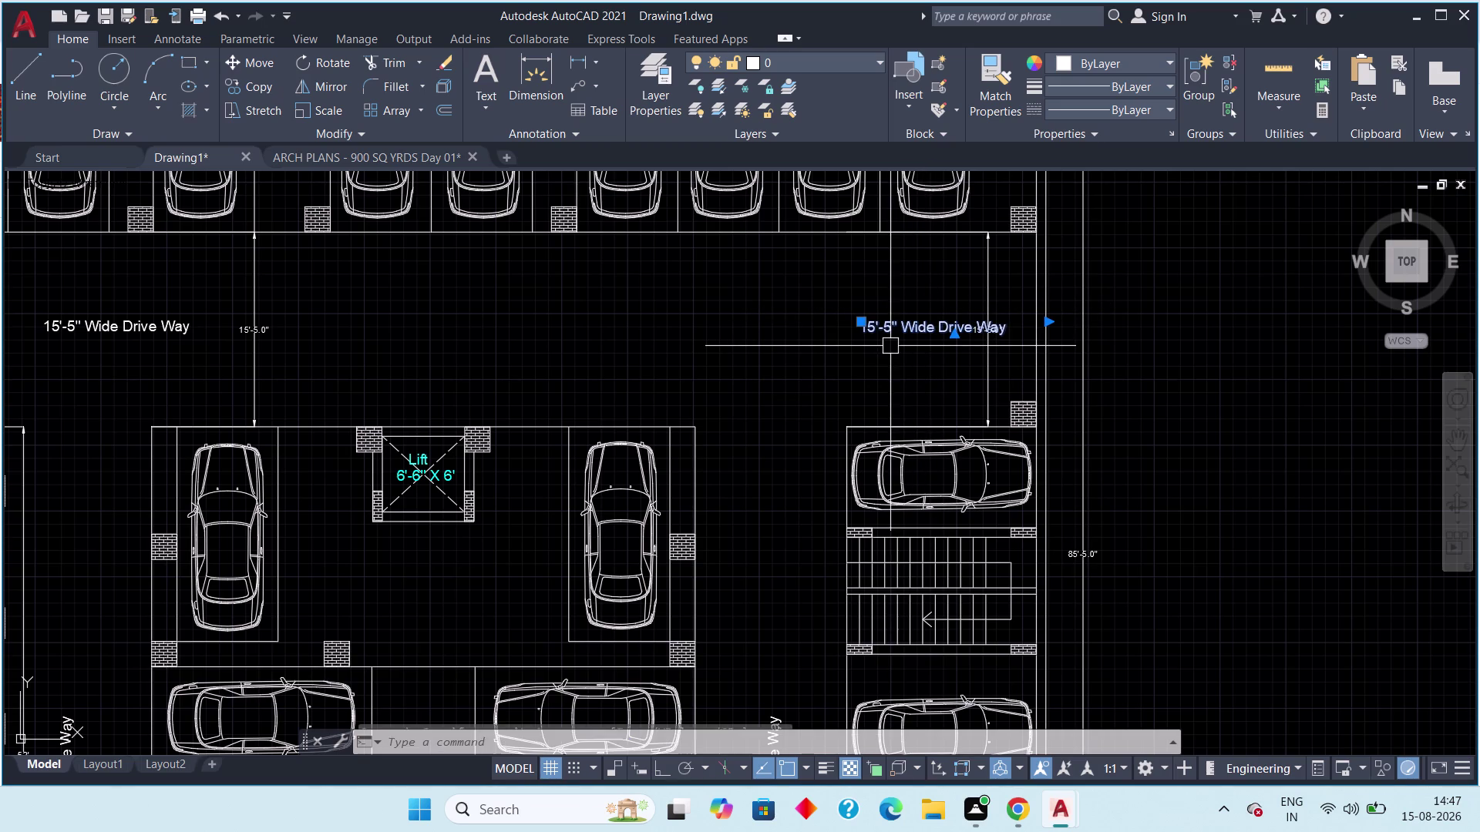
key(m)
key(space)
click(904, 322)
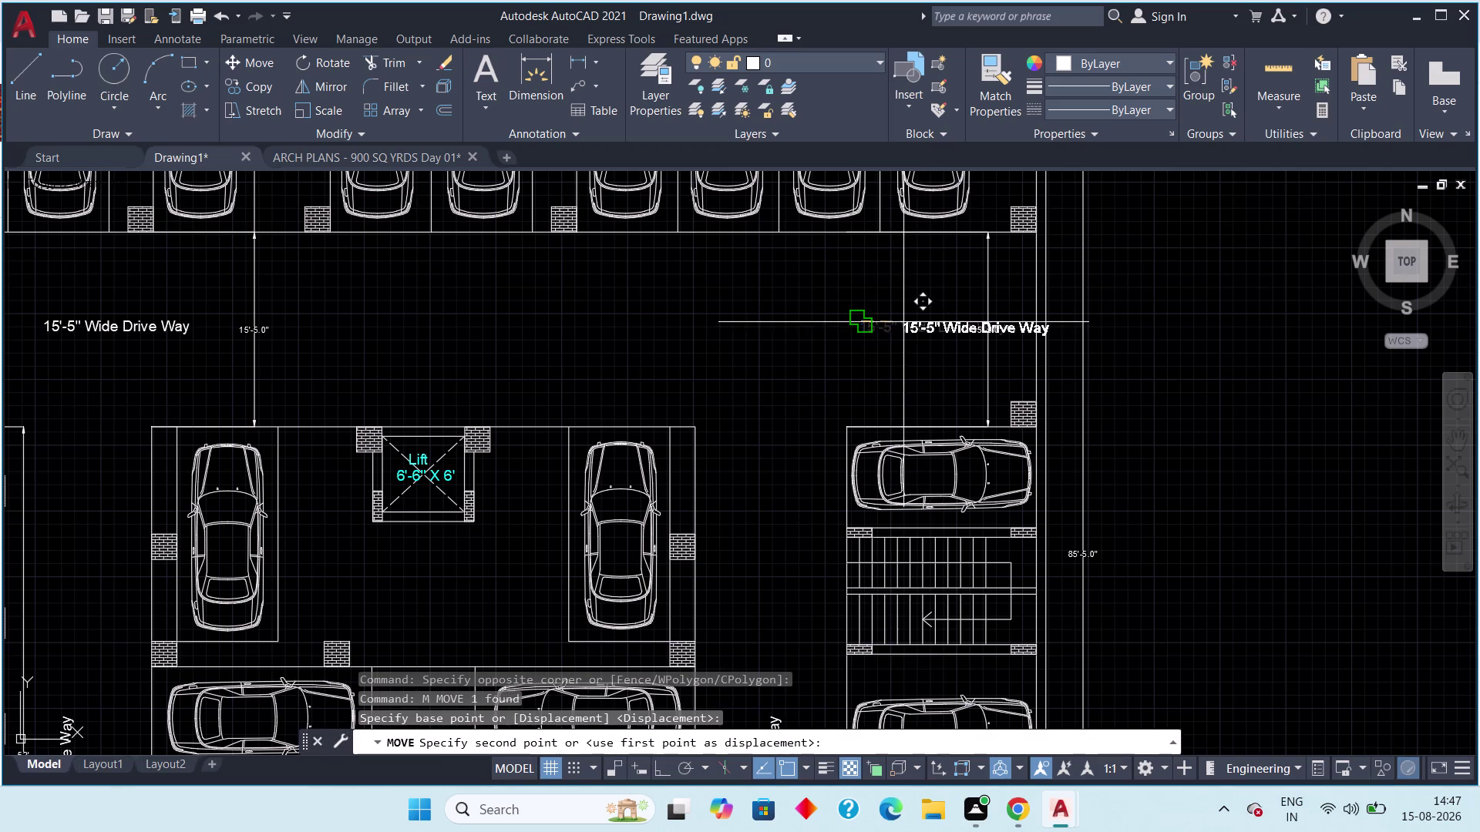
click(798, 323)
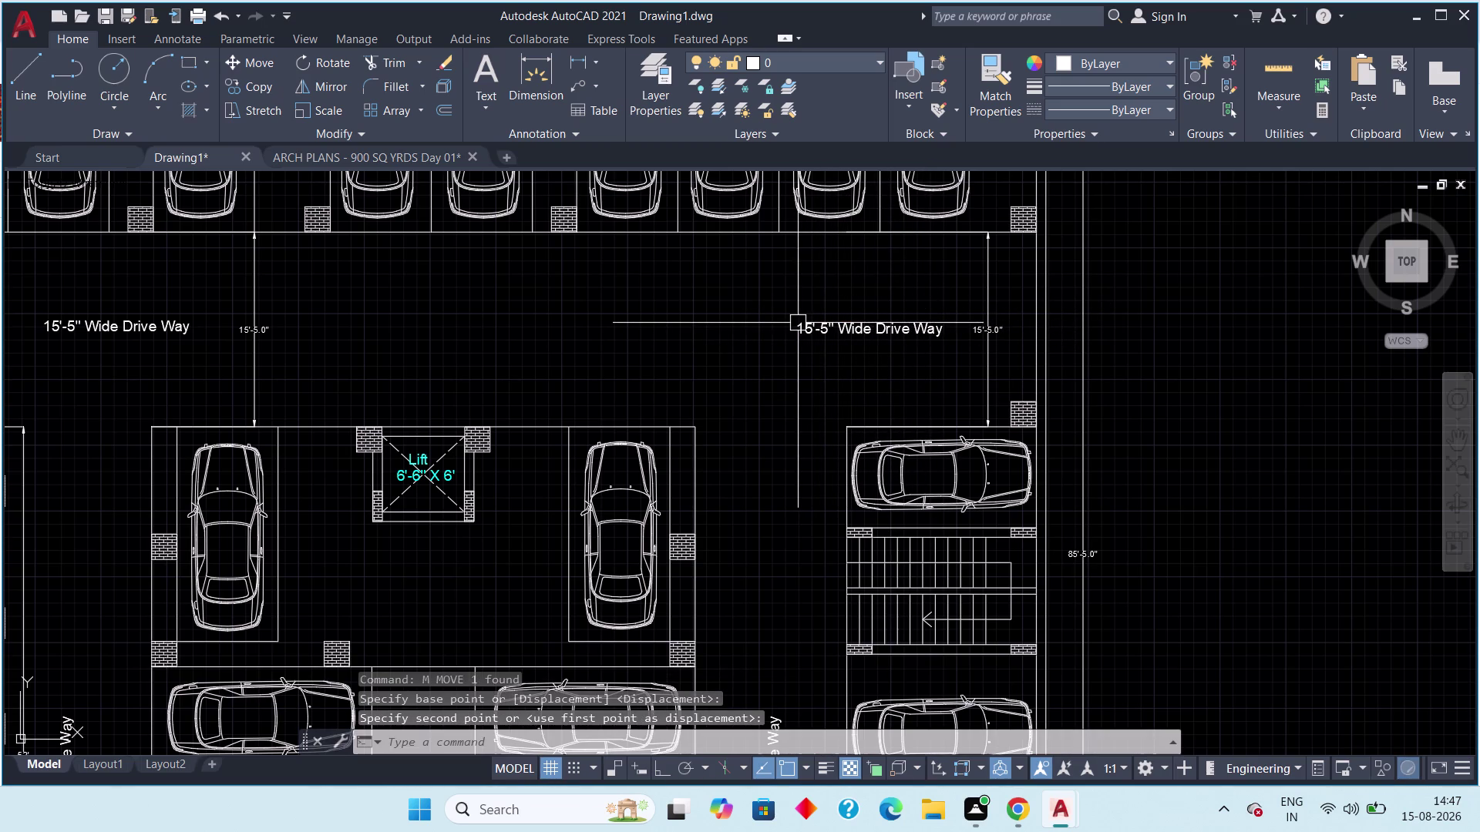
key(Escape)
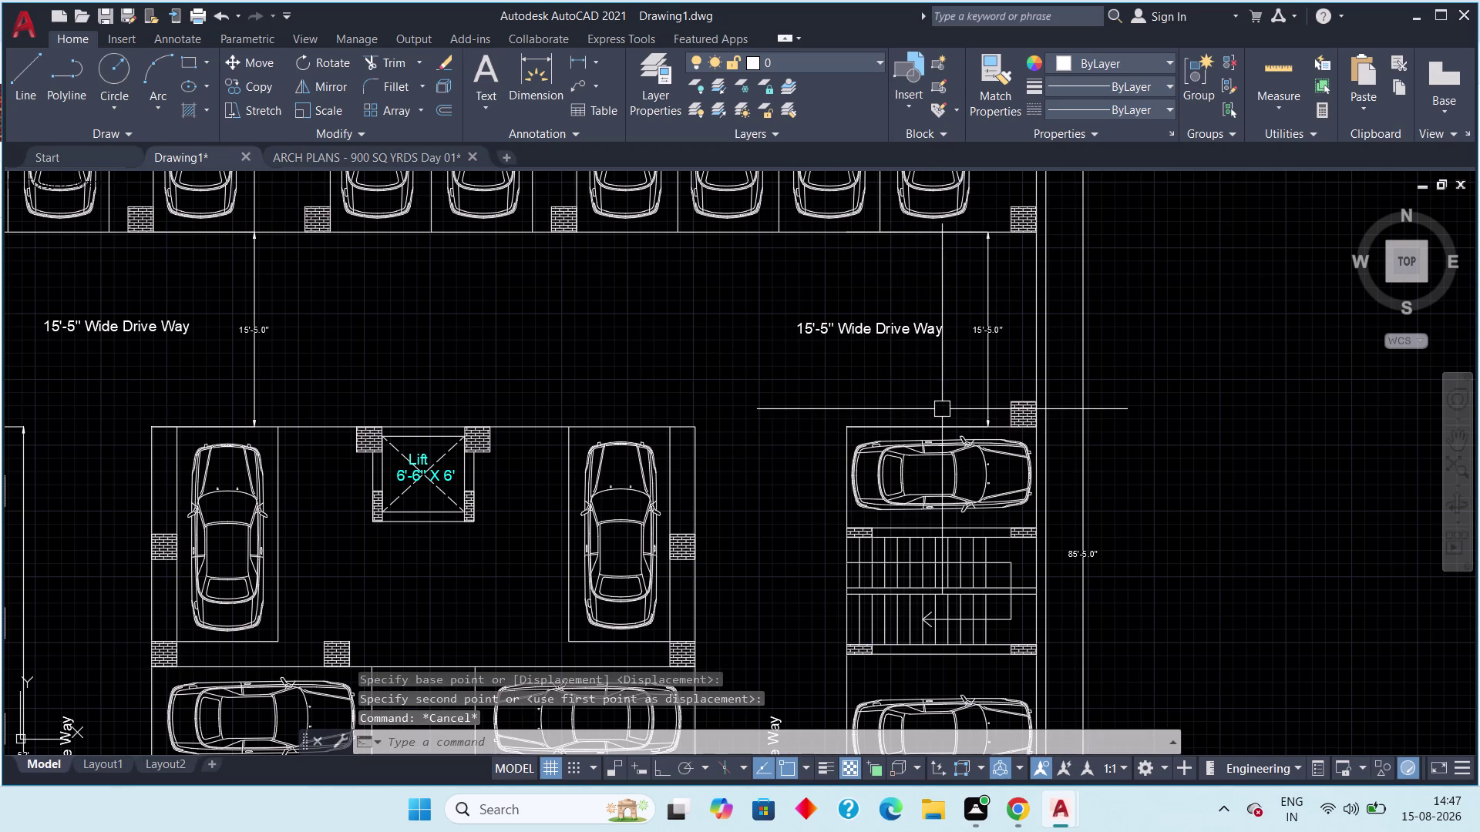
middle_drag(716, 330, 705, 243)
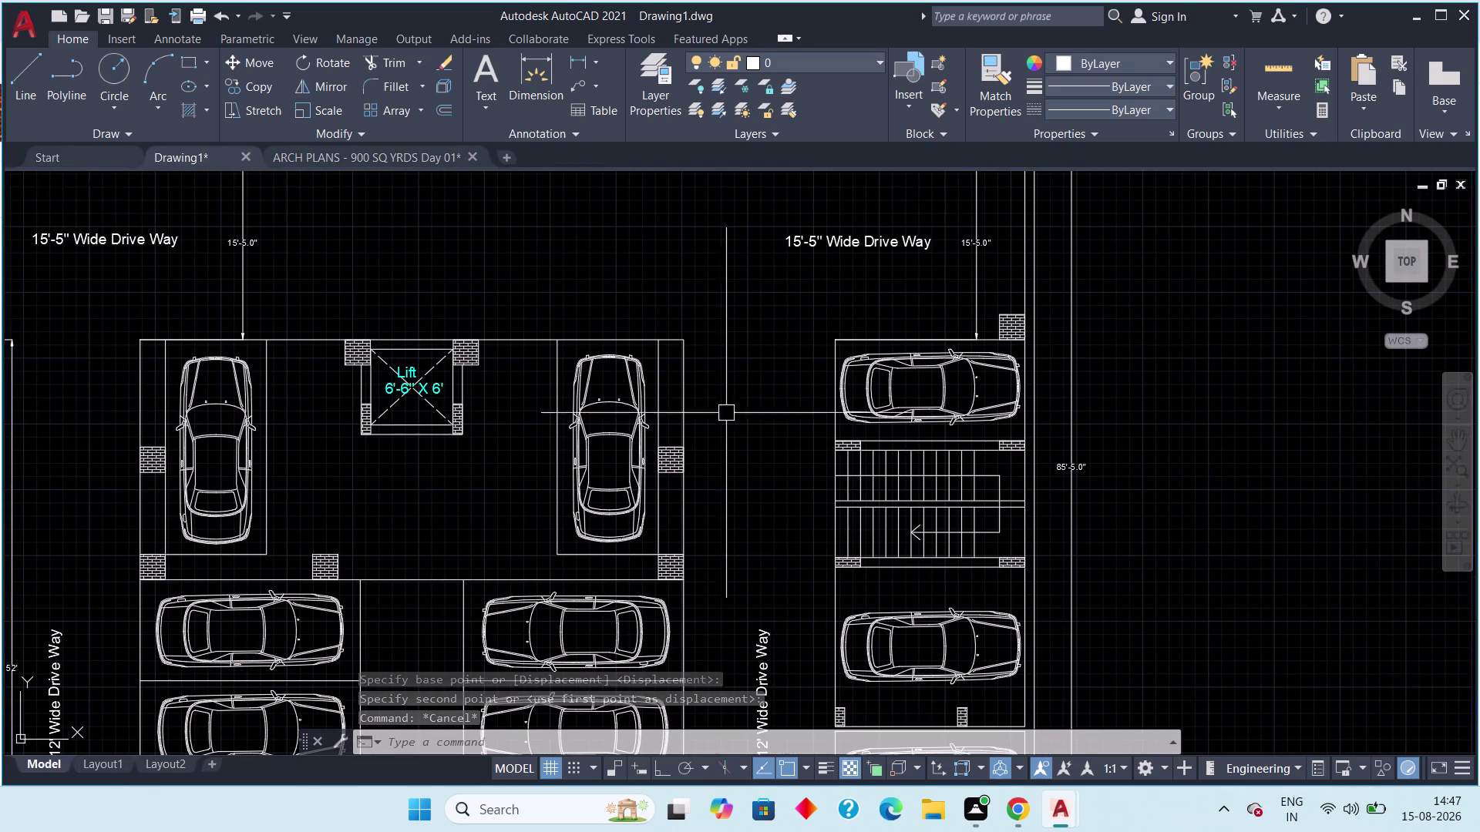
middle_drag(706, 464, 693, 410)
scroll(up, 3)
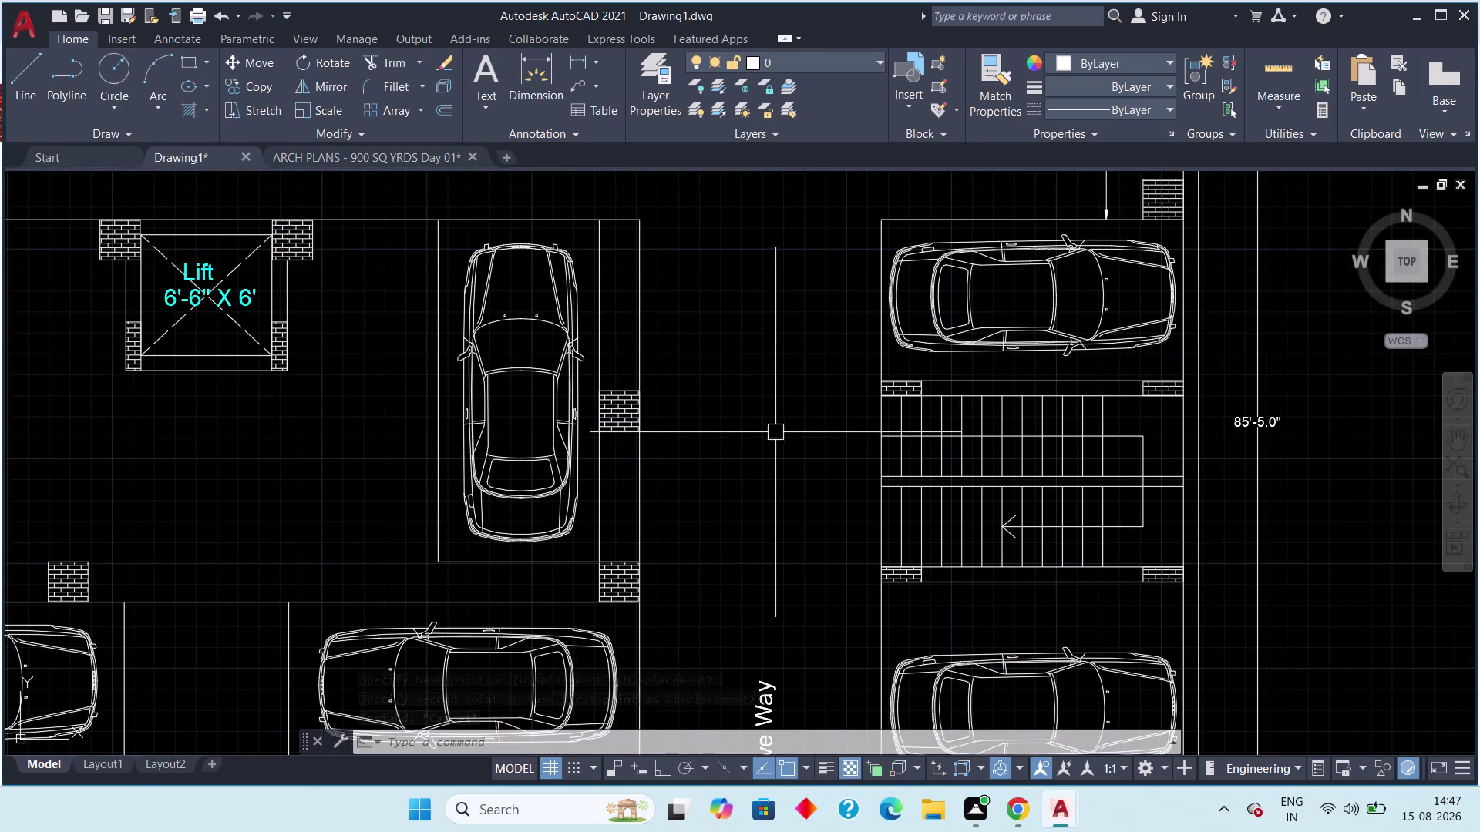
middle_drag(769, 427, 519, 410)
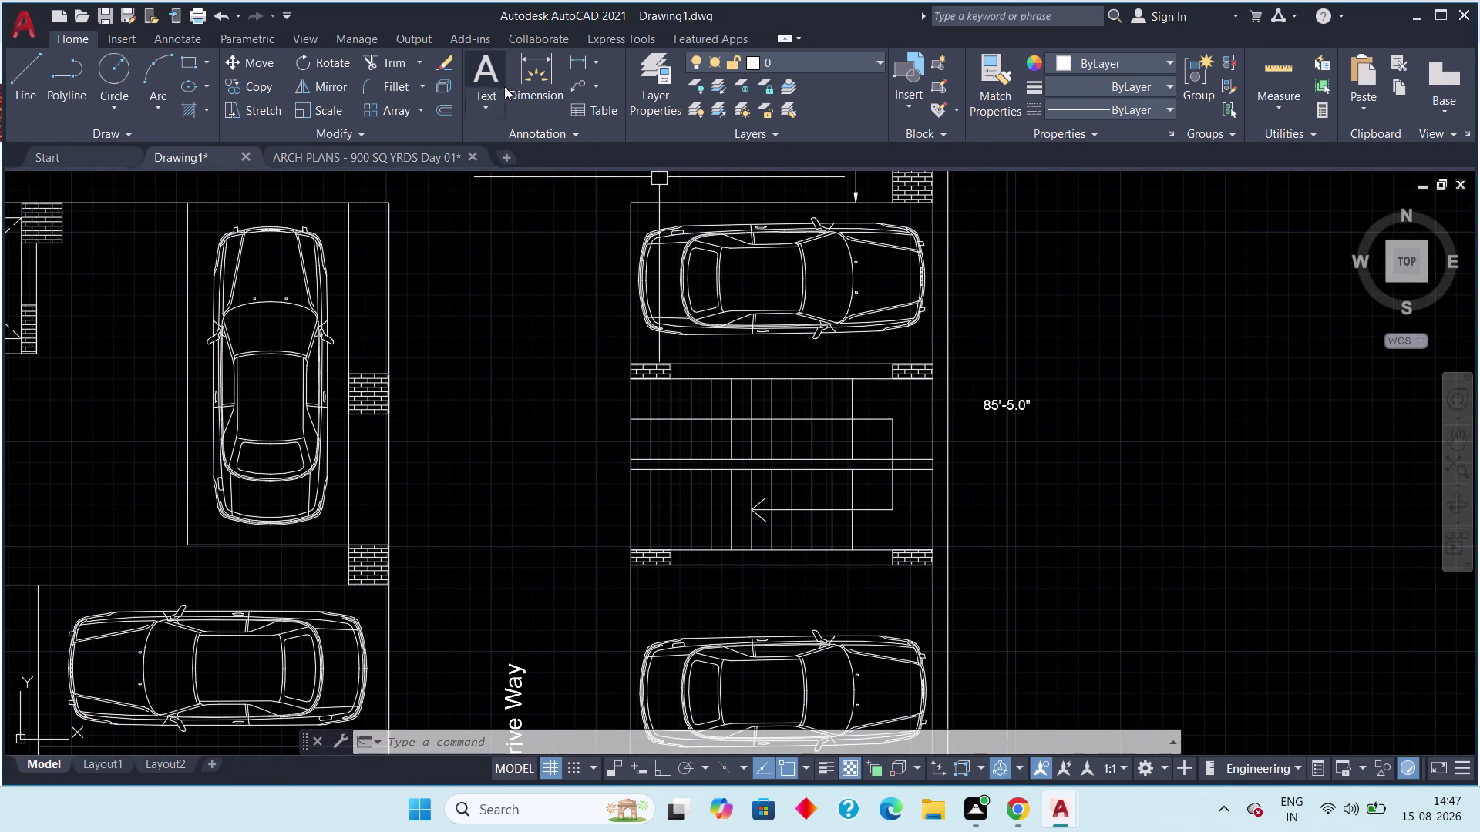
Add the 8'-6.0" overall stair dimension to the left of the staircase.
click(579, 60)
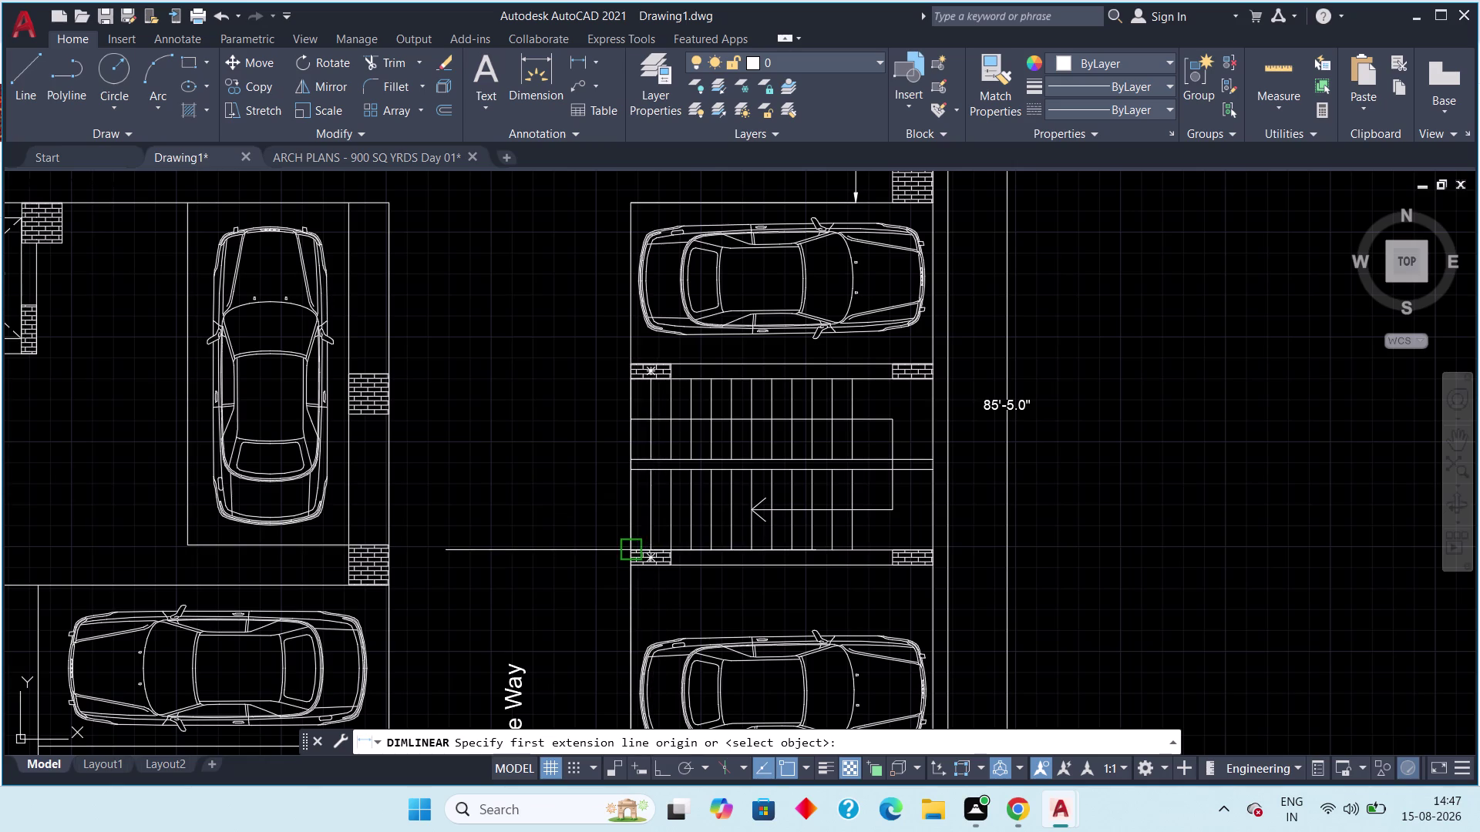
scroll(up, 3)
click(602, 560)
middle_drag(602, 372, 601, 690)
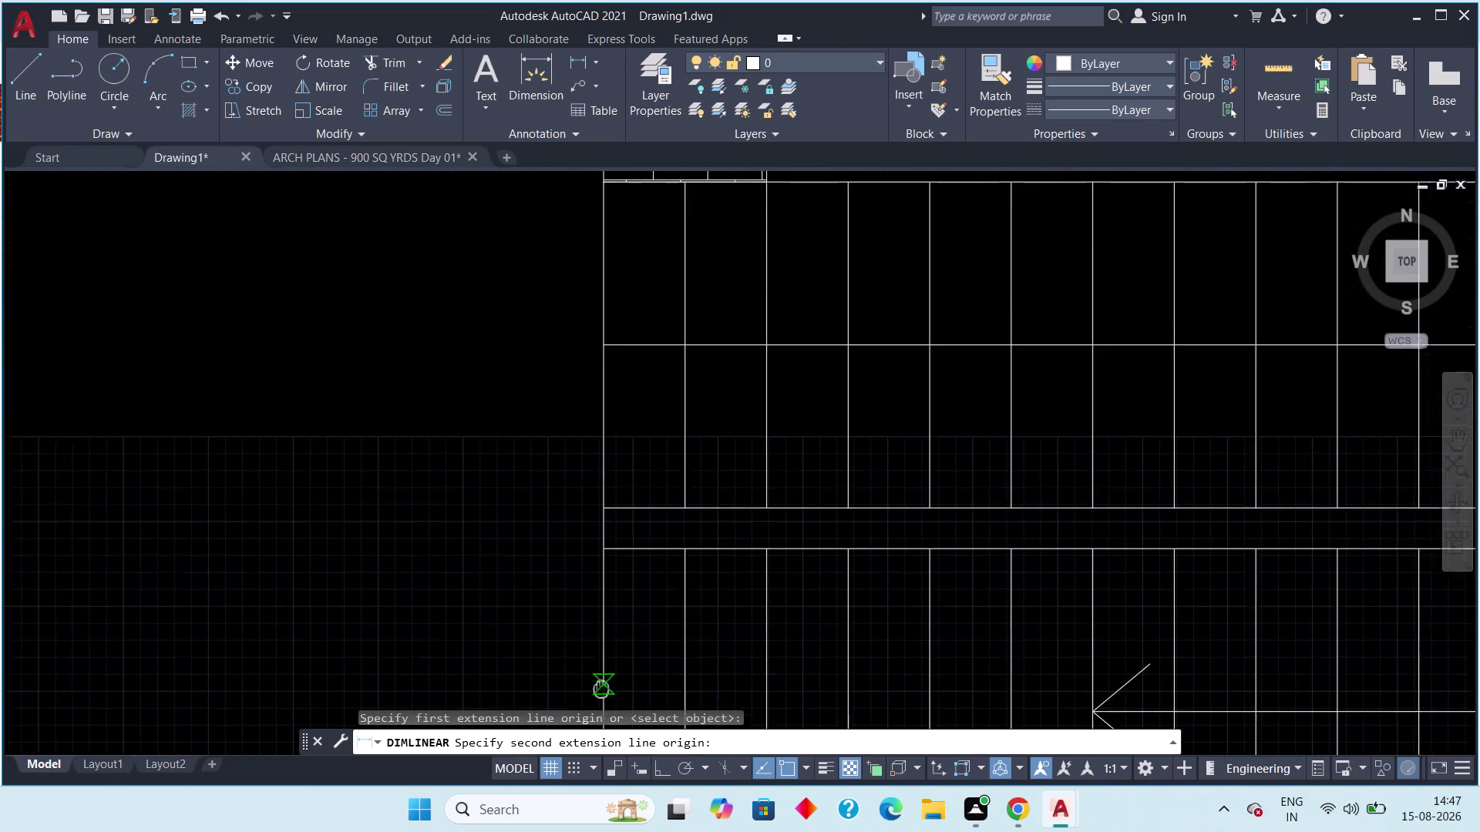
middle_drag(601, 689, 602, 690)
scroll(down, 3)
click(601, 378)
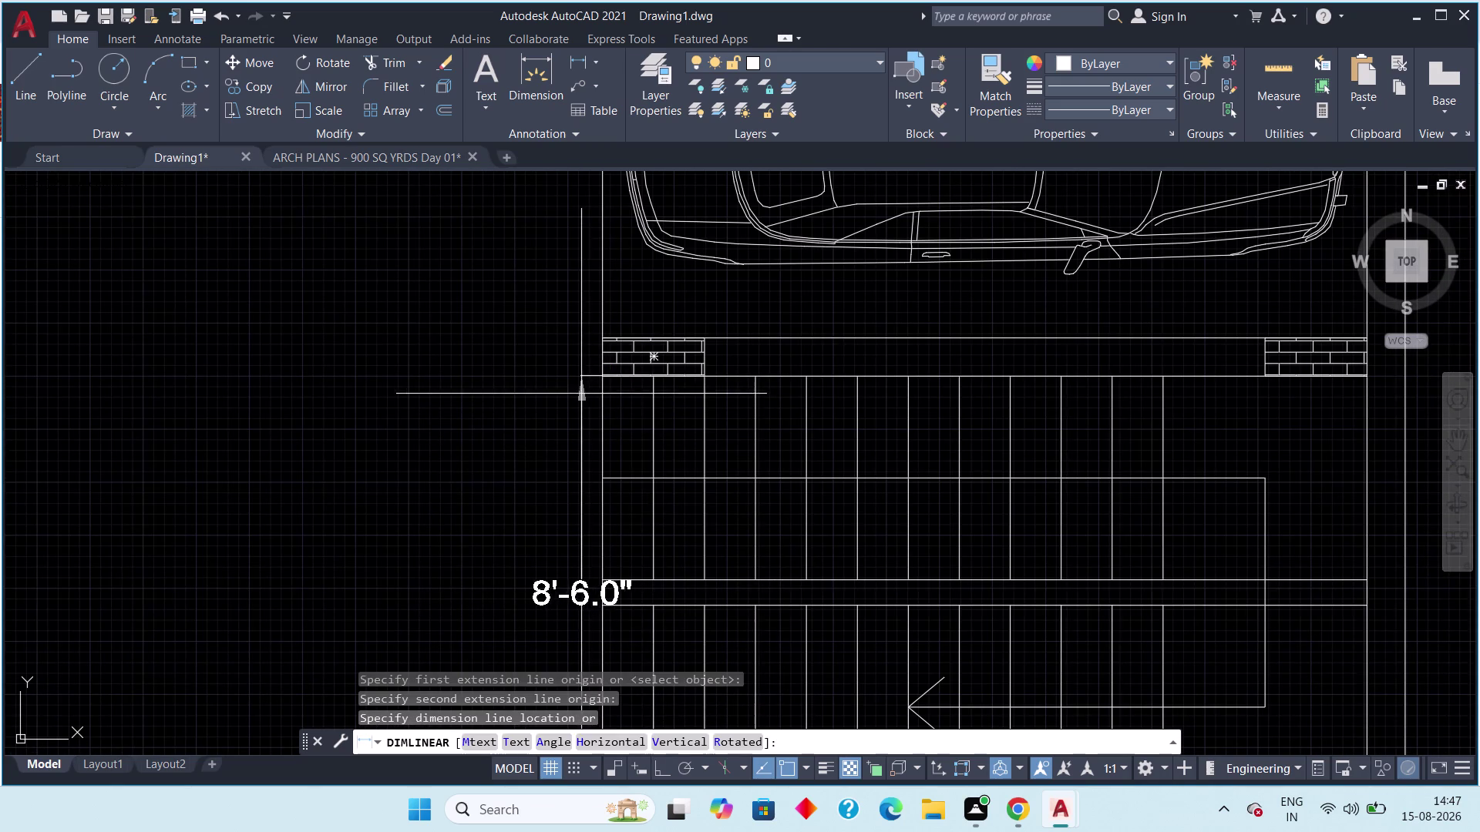
scroll(down, 3)
middle_click(567, 419)
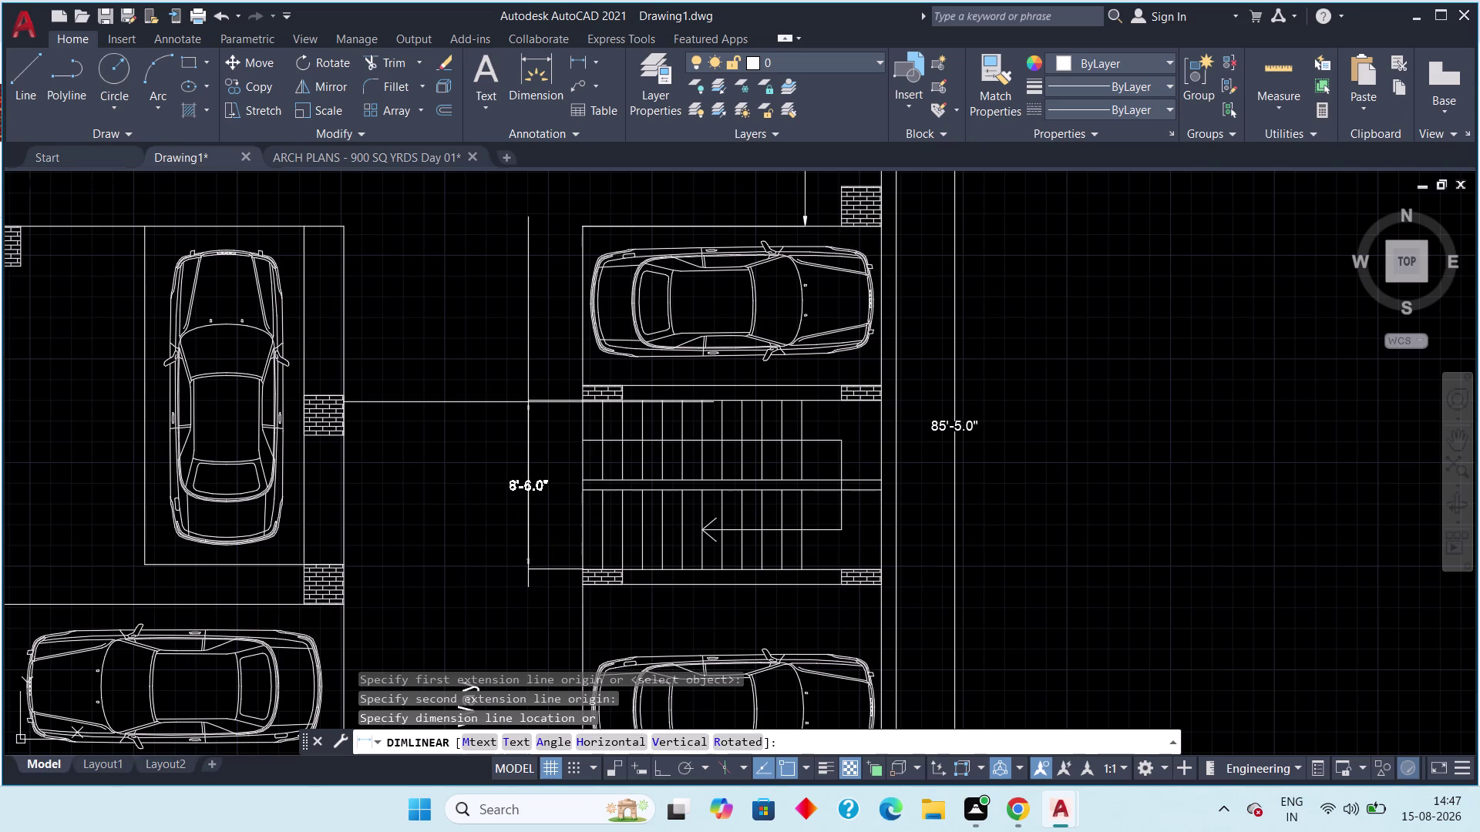
click(528, 403)
key(Escape)
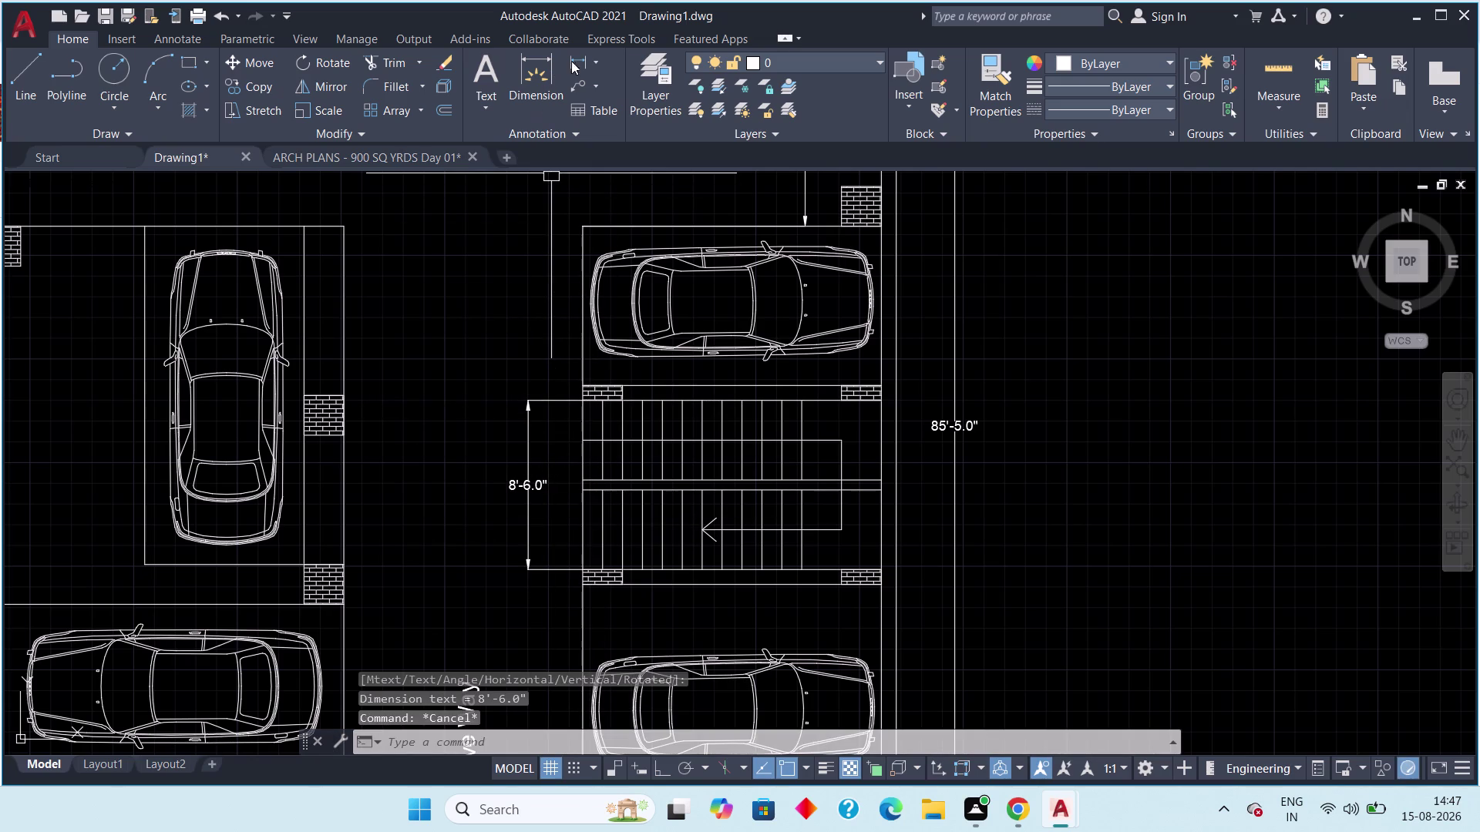
Add a 4' linear dimension for the stair flight width.
click(578, 61)
scroll(up, 3)
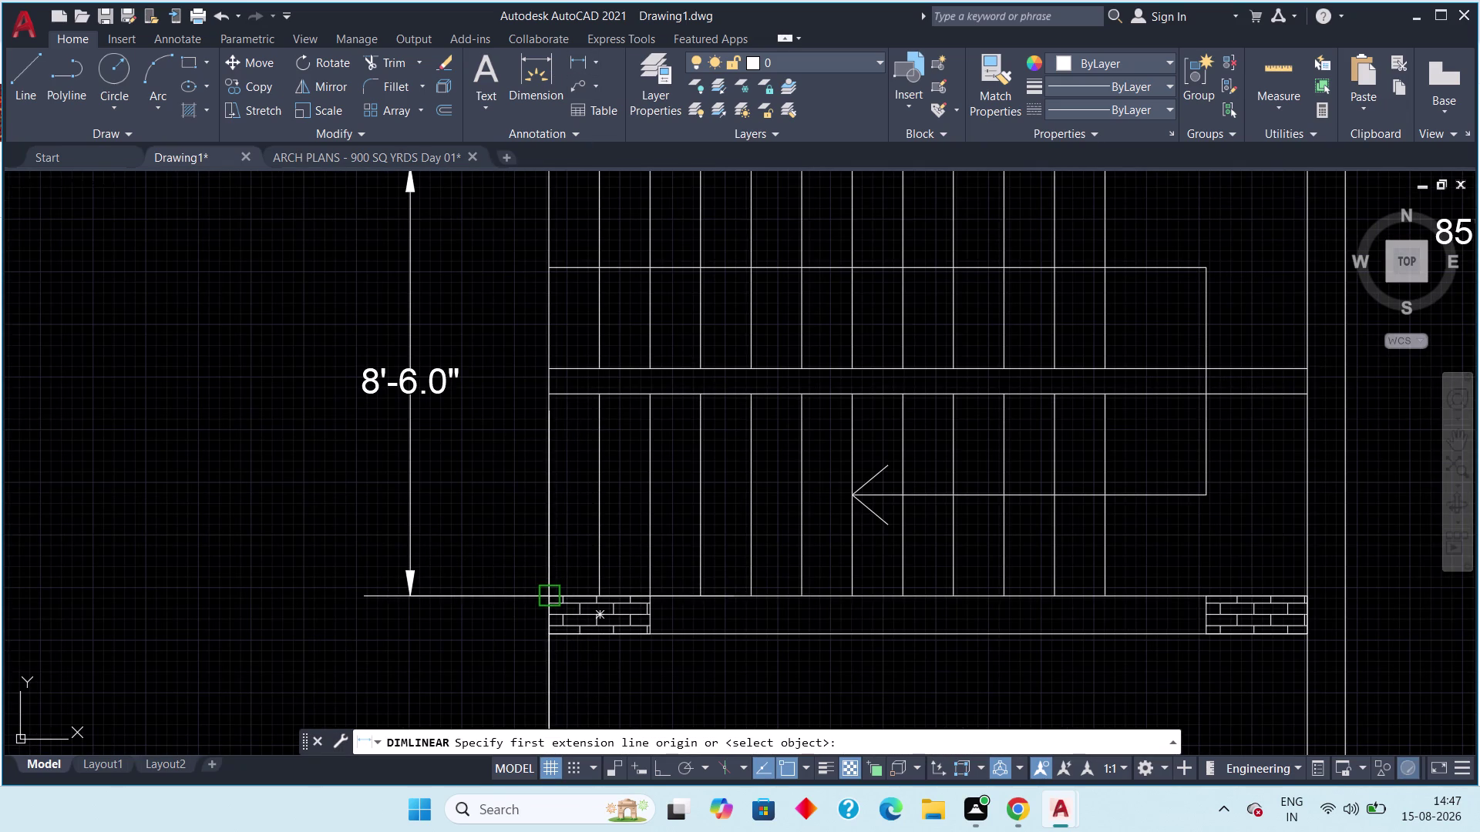
click(552, 595)
click(550, 397)
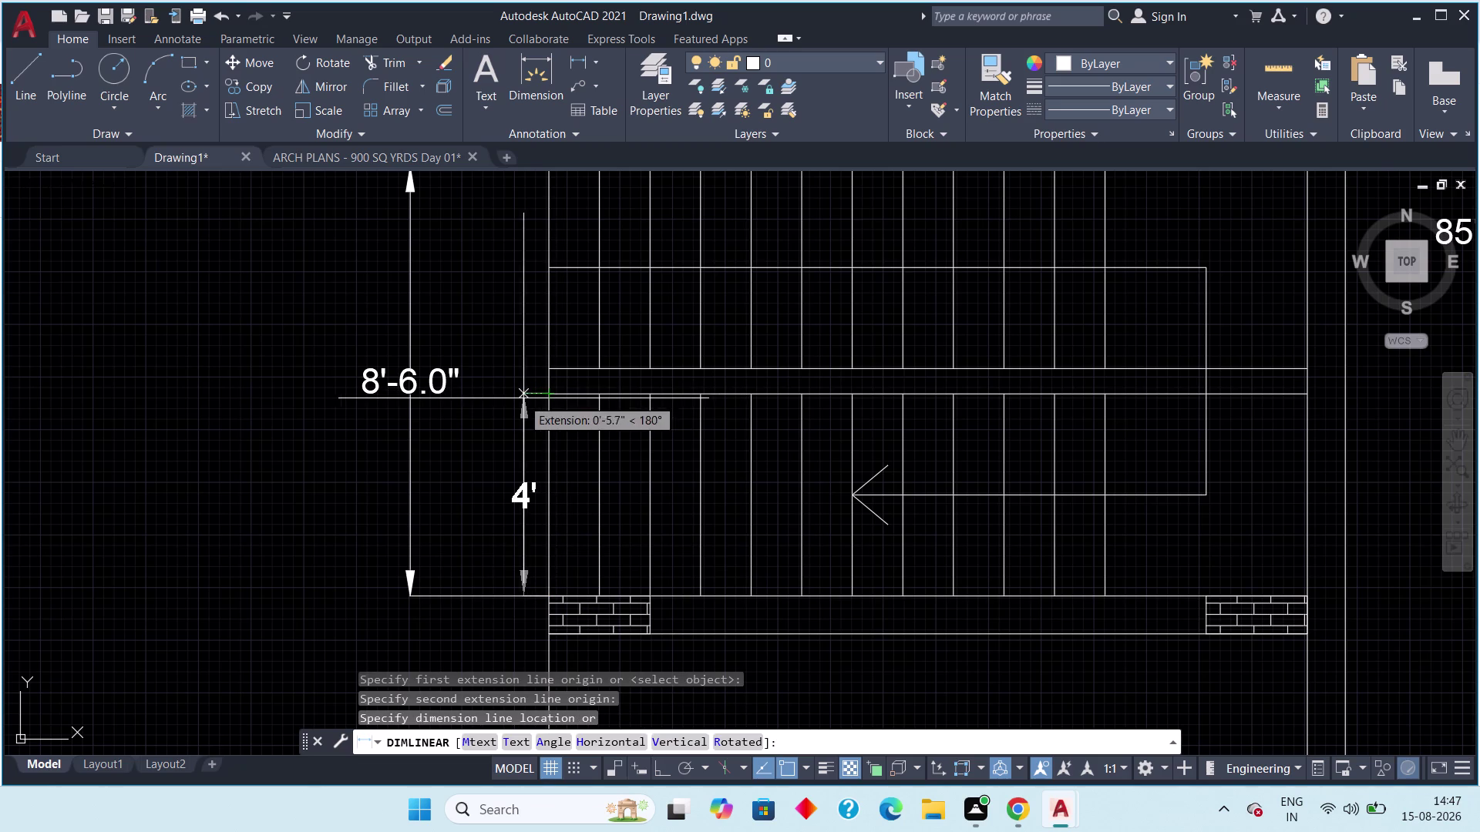
click(475, 408)
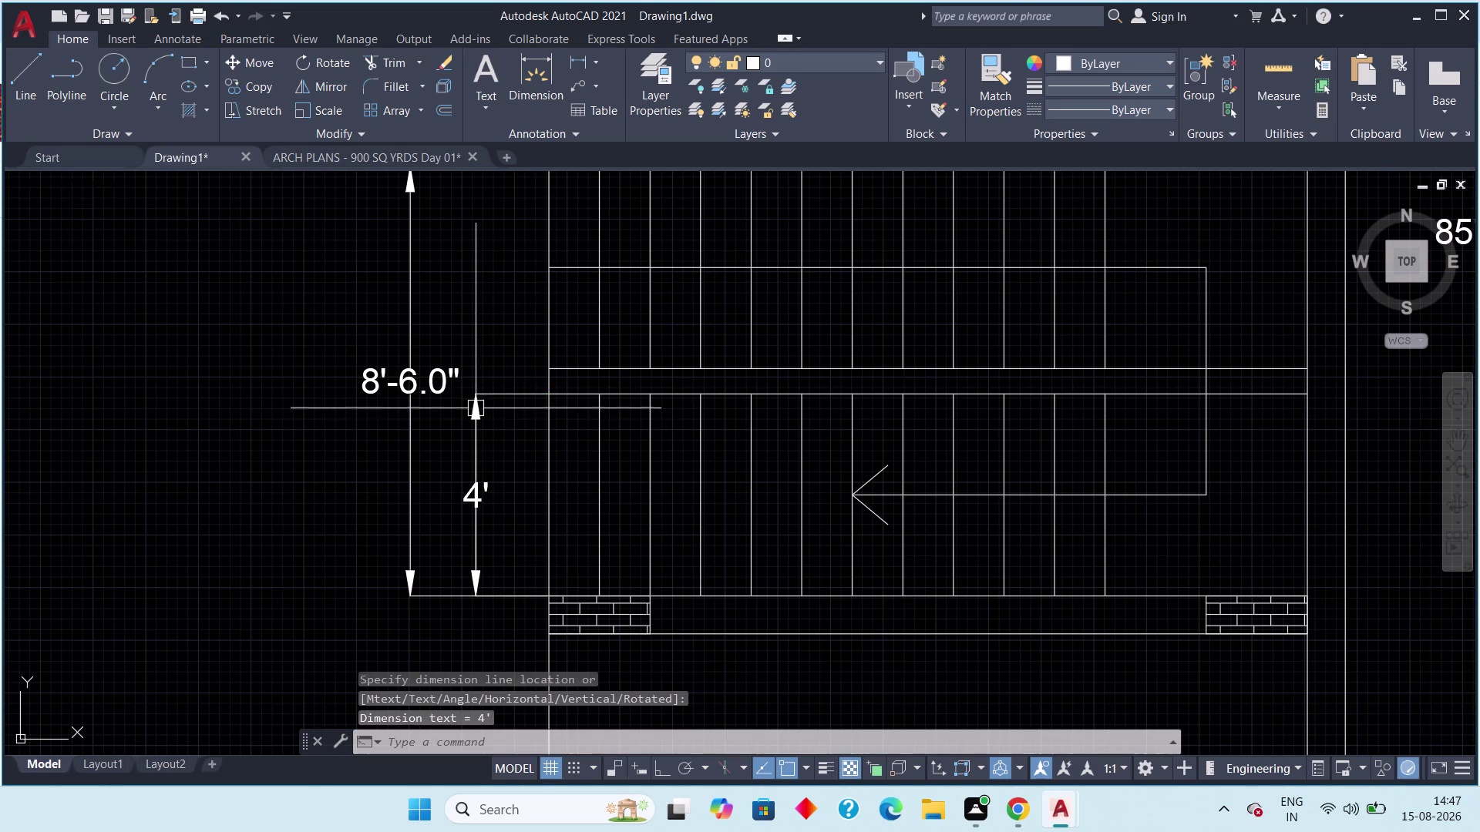
key(Escape)
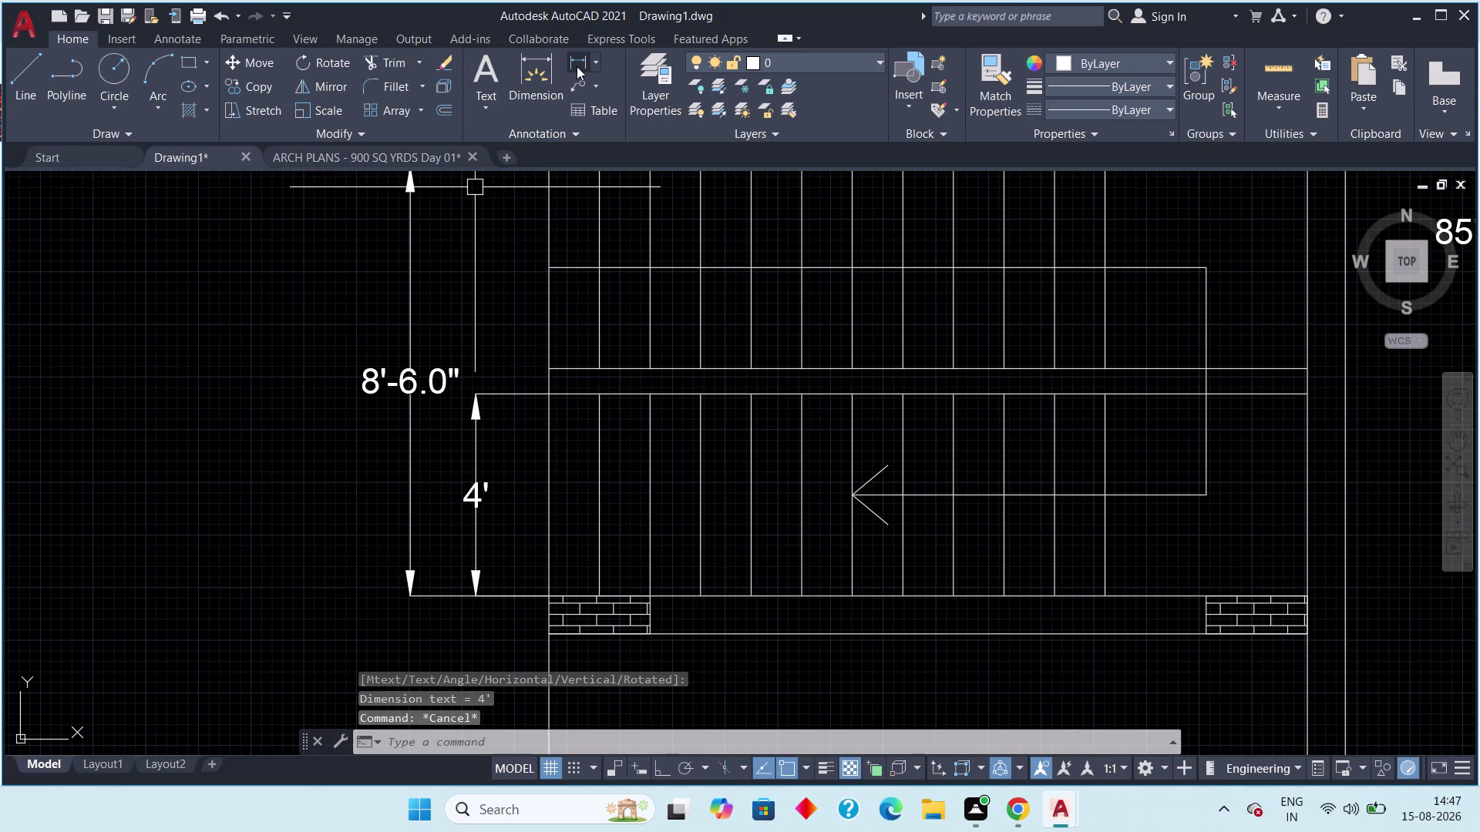
Add a 6.0" landing dimension, then delete it.
click(577, 66)
click(544, 398)
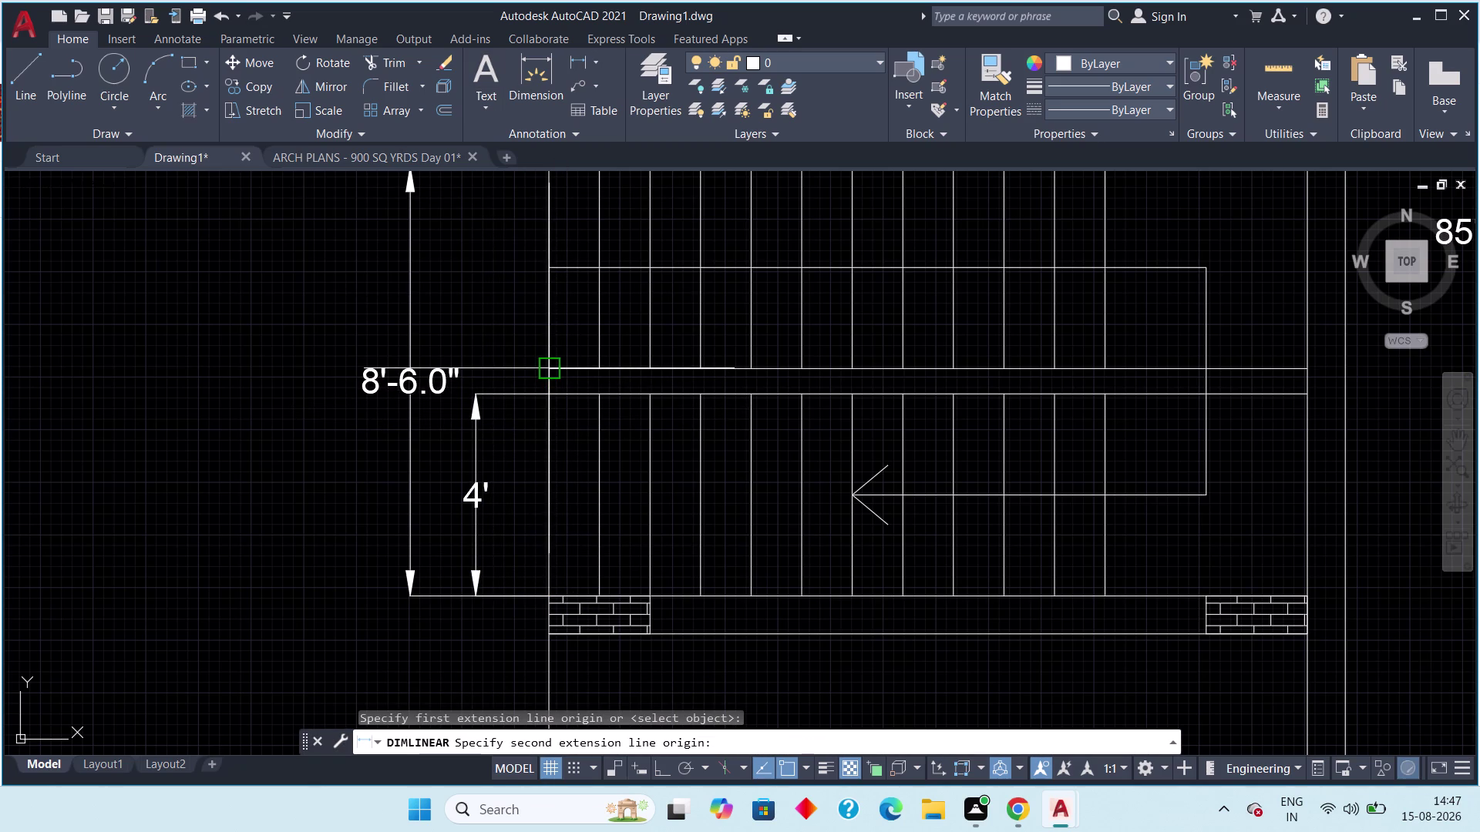
click(540, 369)
click(518, 364)
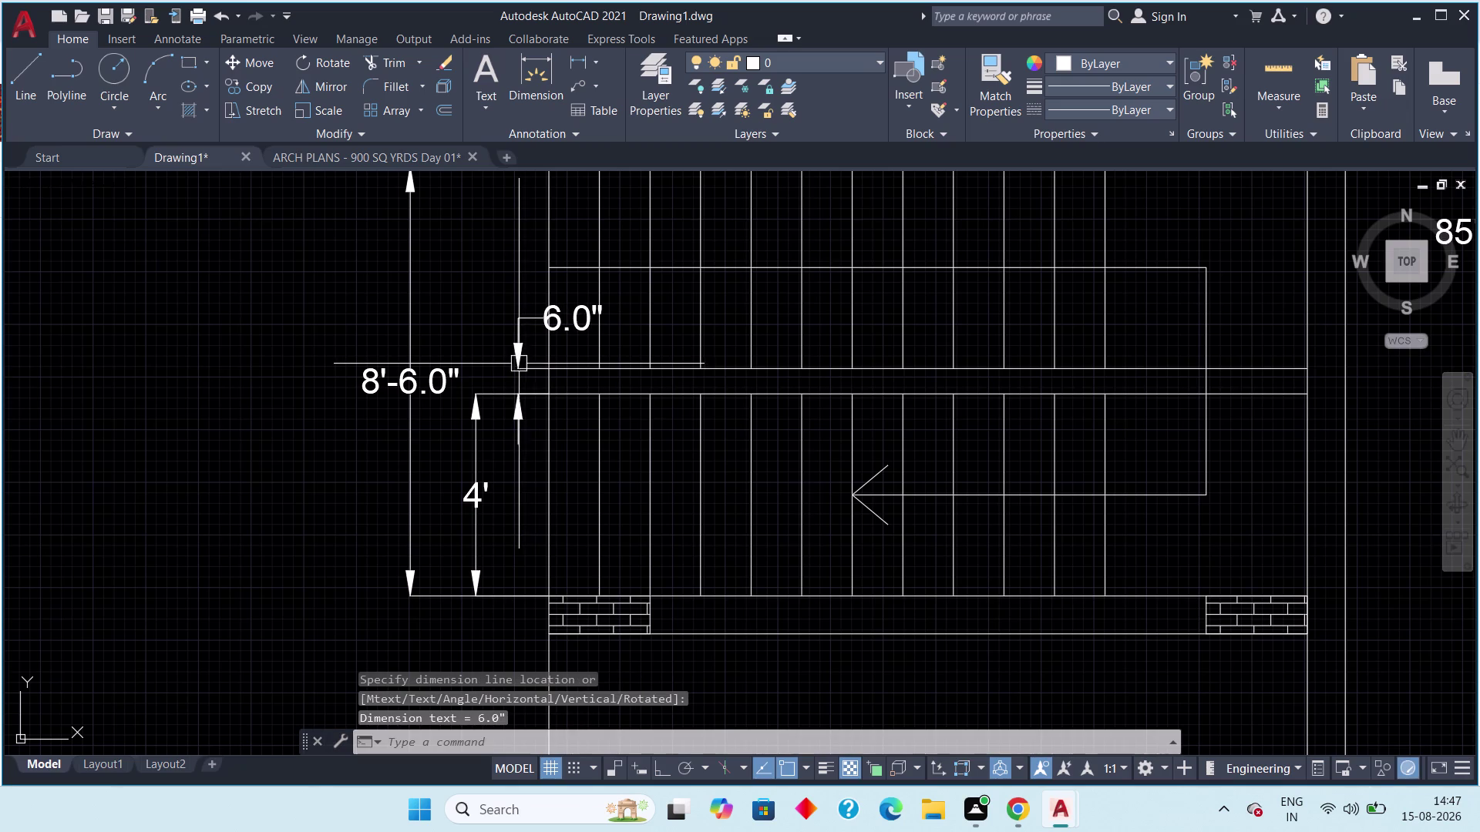
scroll(down, 3)
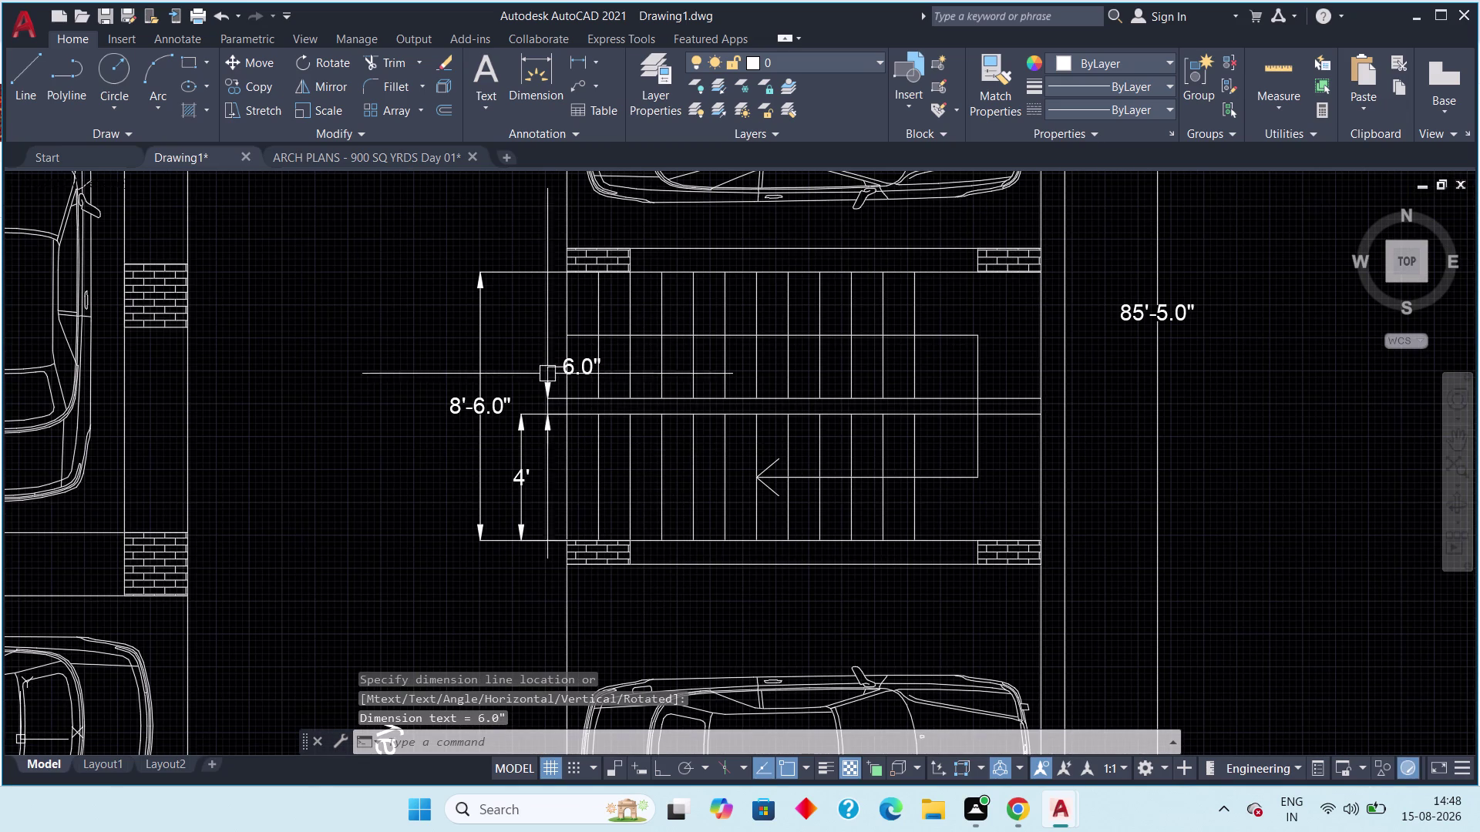
key(Escape)
click(549, 375)
key(Delete)
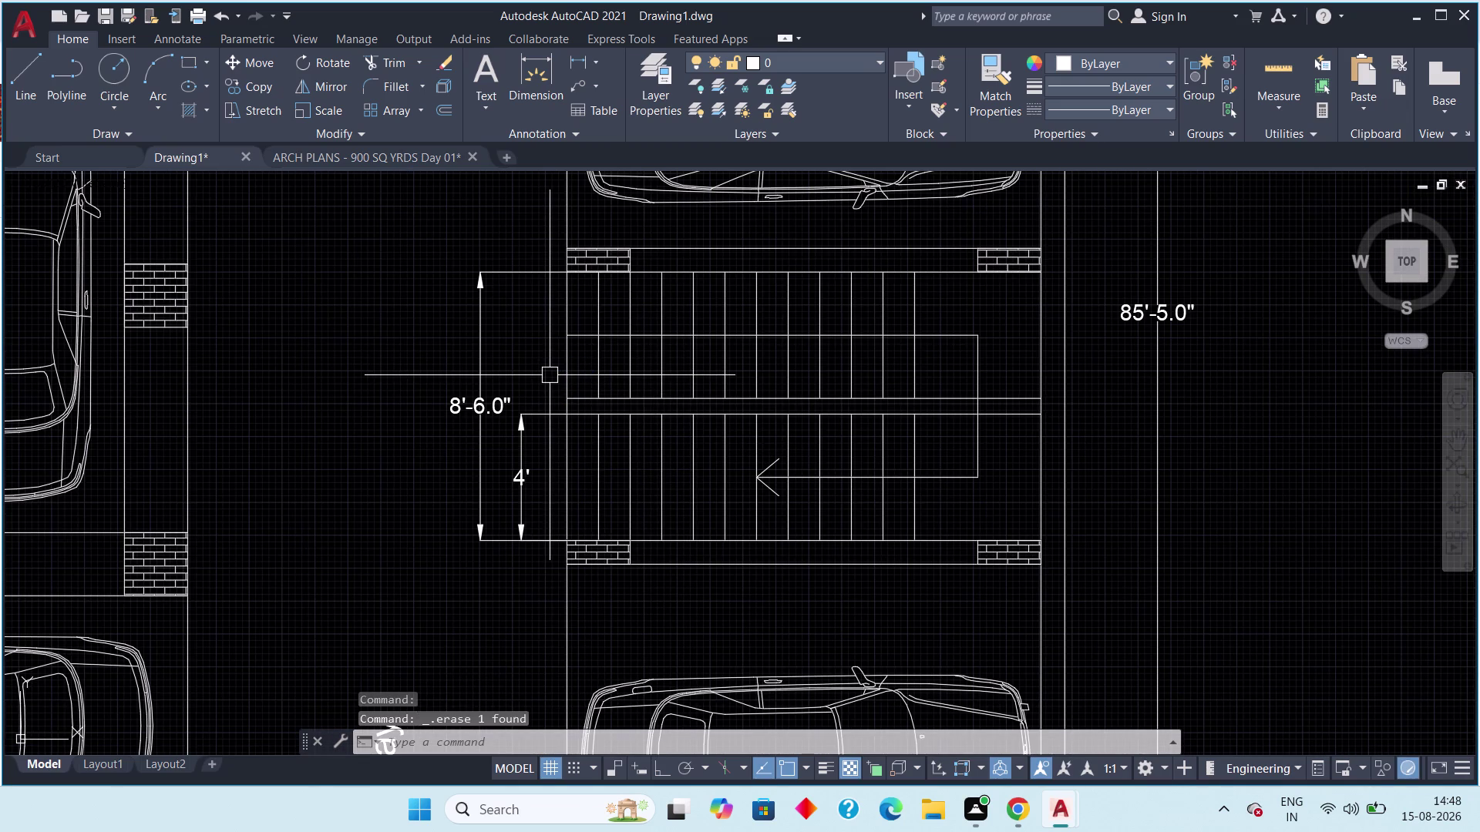
middle_drag(980, 458, 868, 443)
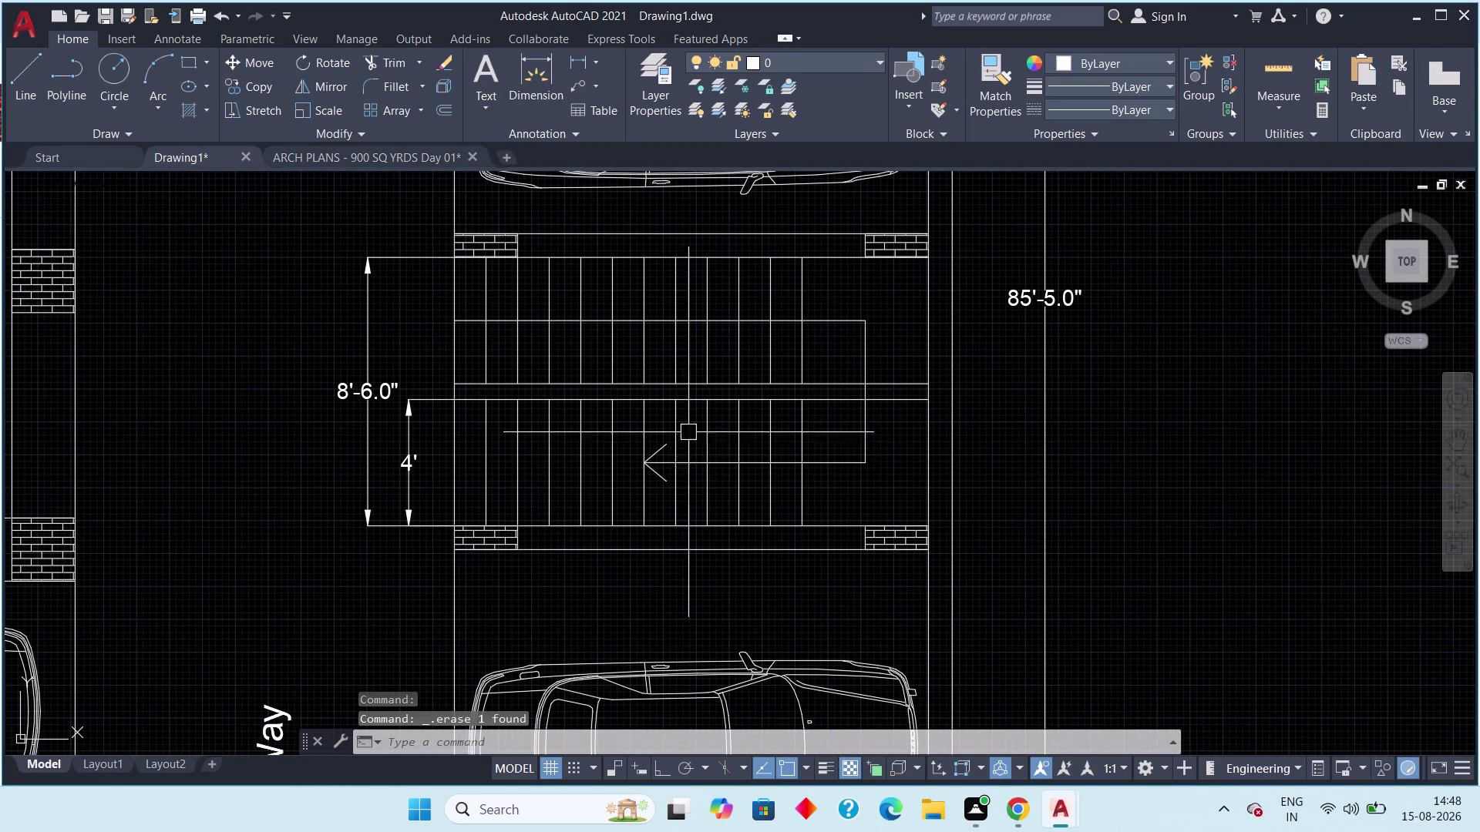
Add a 1' tread dimension on the lower flight.
click(575, 61)
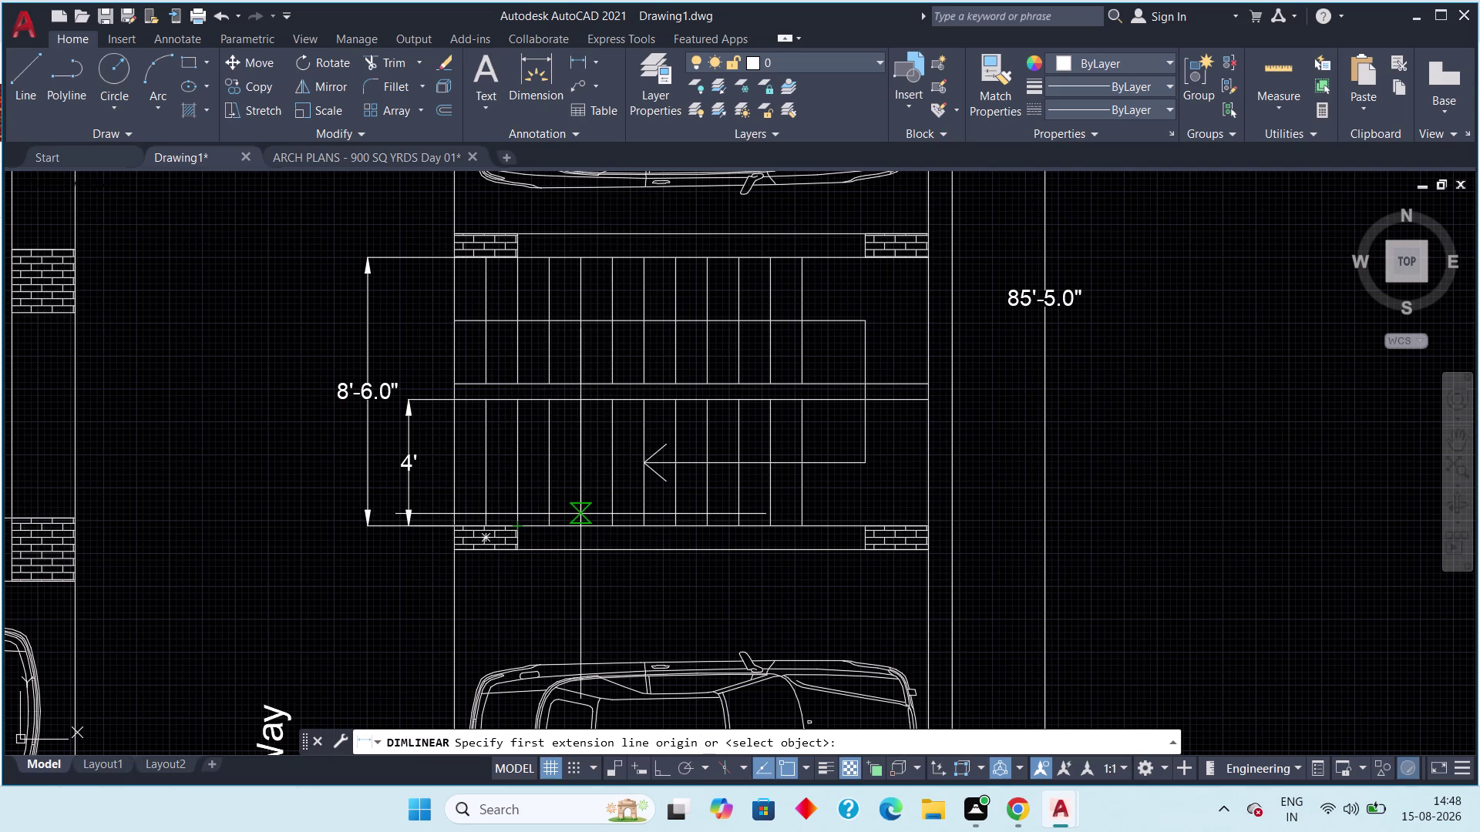
click(580, 520)
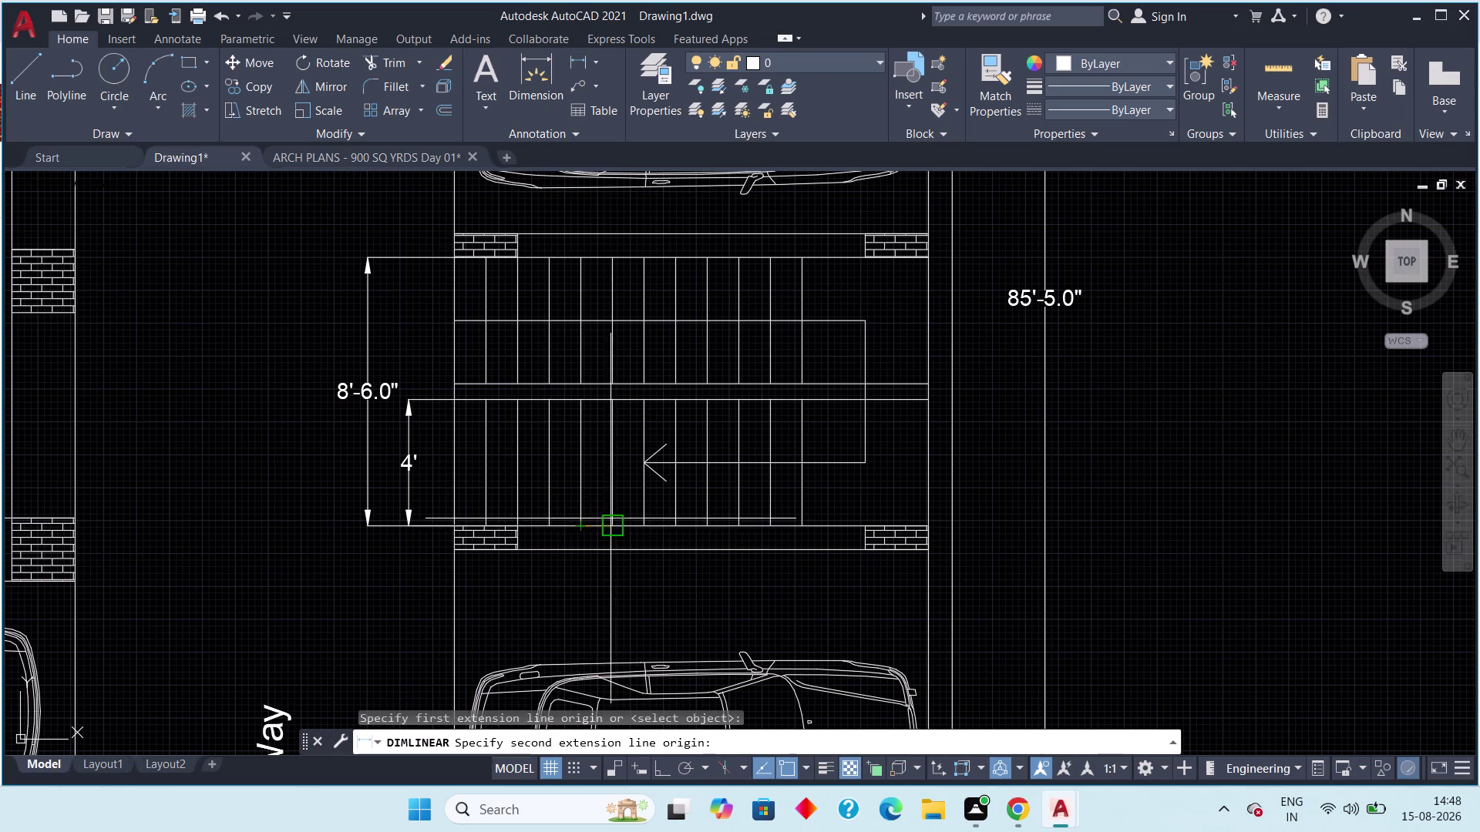
click(611, 519)
click(612, 459)
scroll(up, 3)
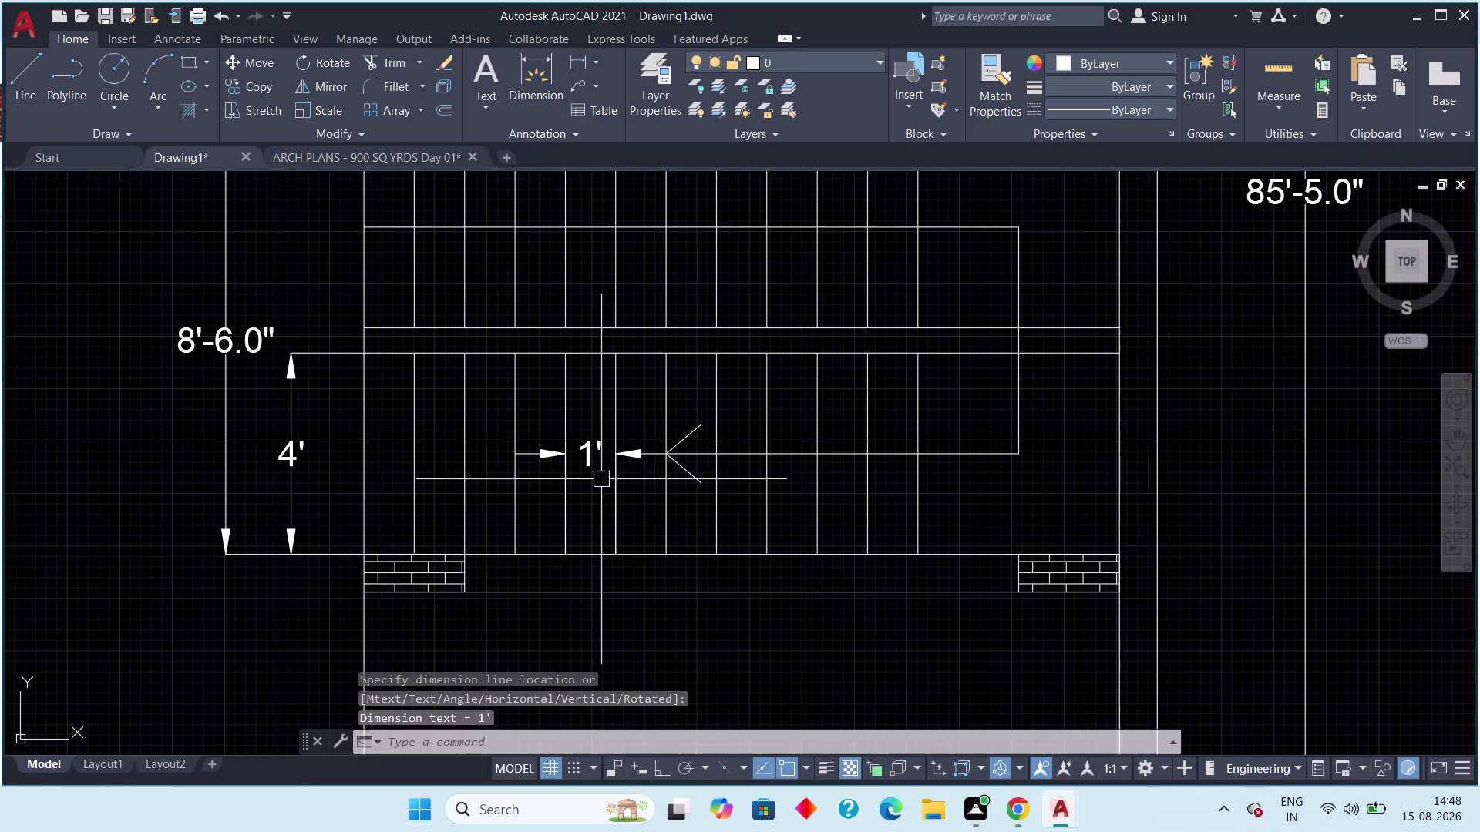
scroll(down, 3)
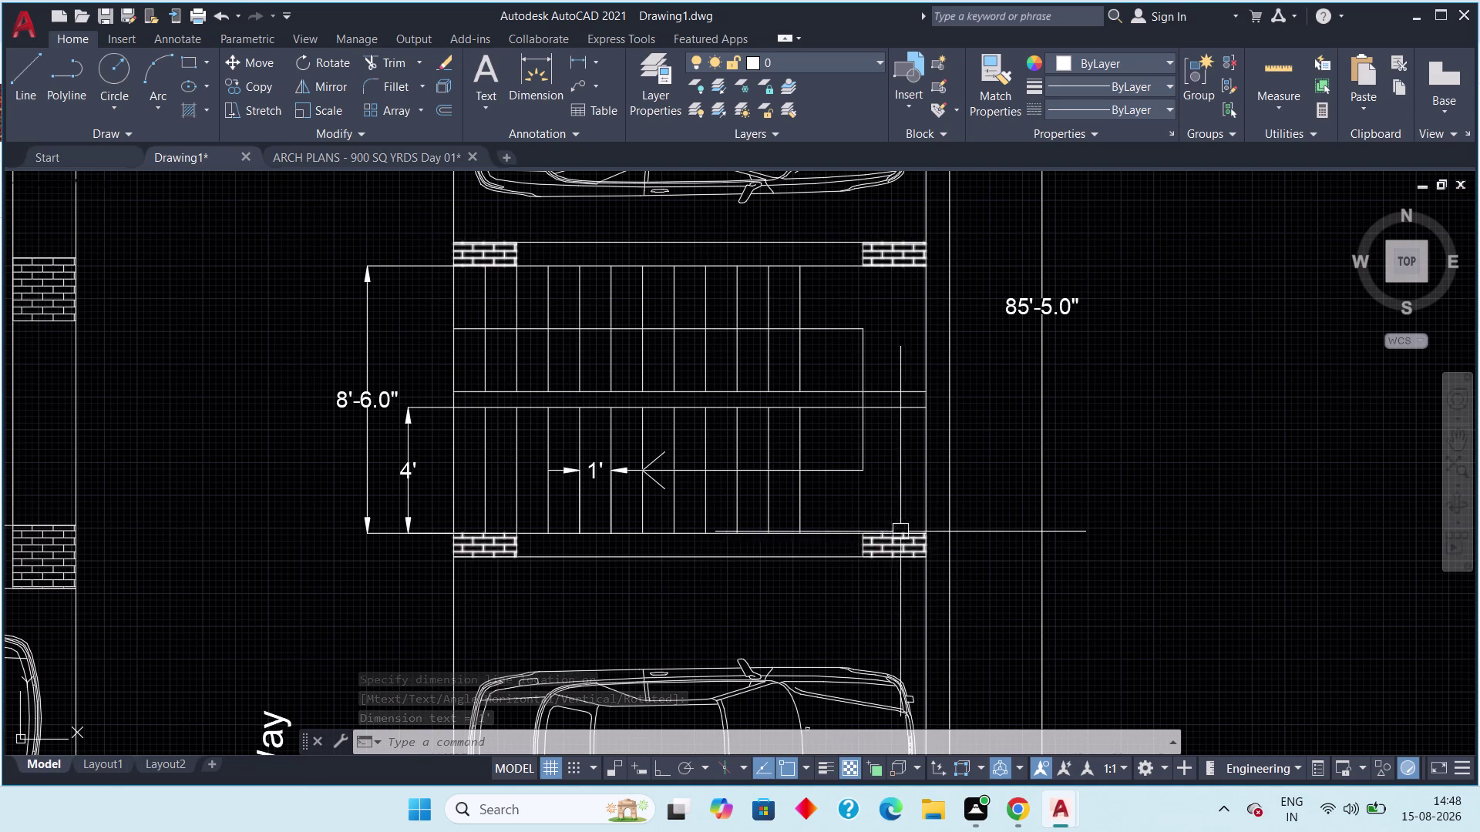
Add a horizontal 4' dimension along the staircase's lower right edge.
click(578, 62)
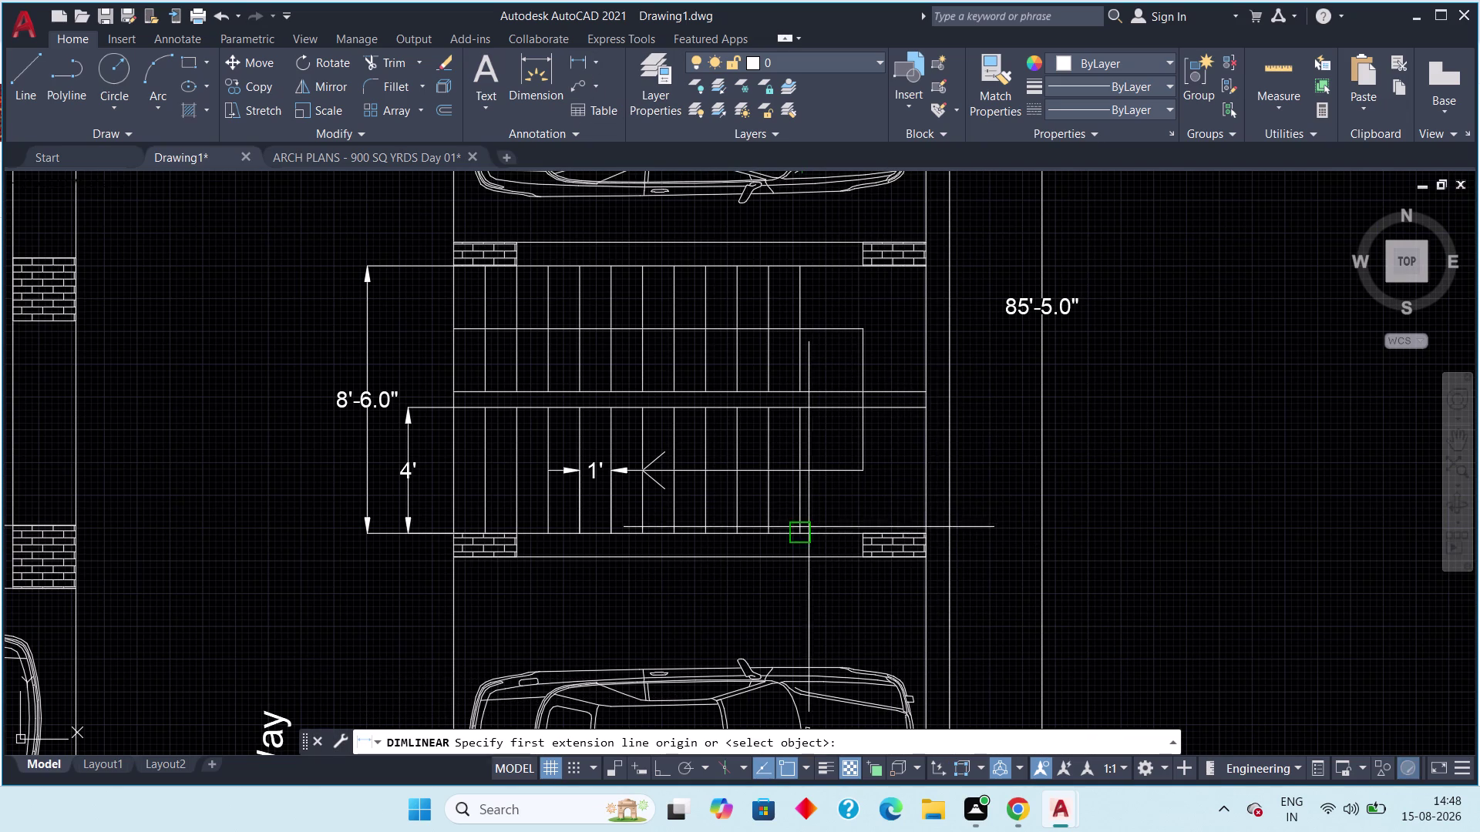
click(805, 528)
click(933, 528)
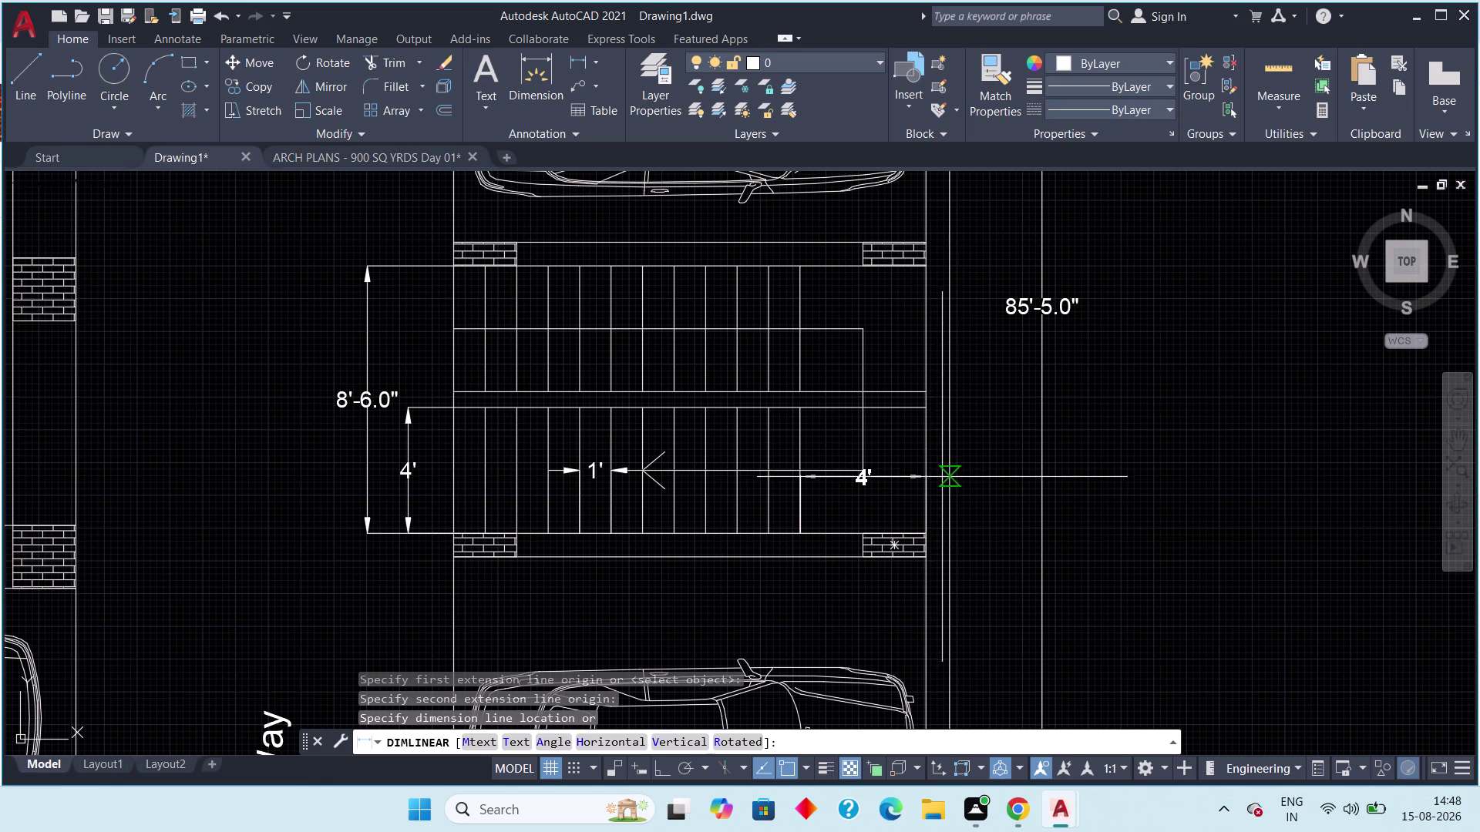
click(945, 503)
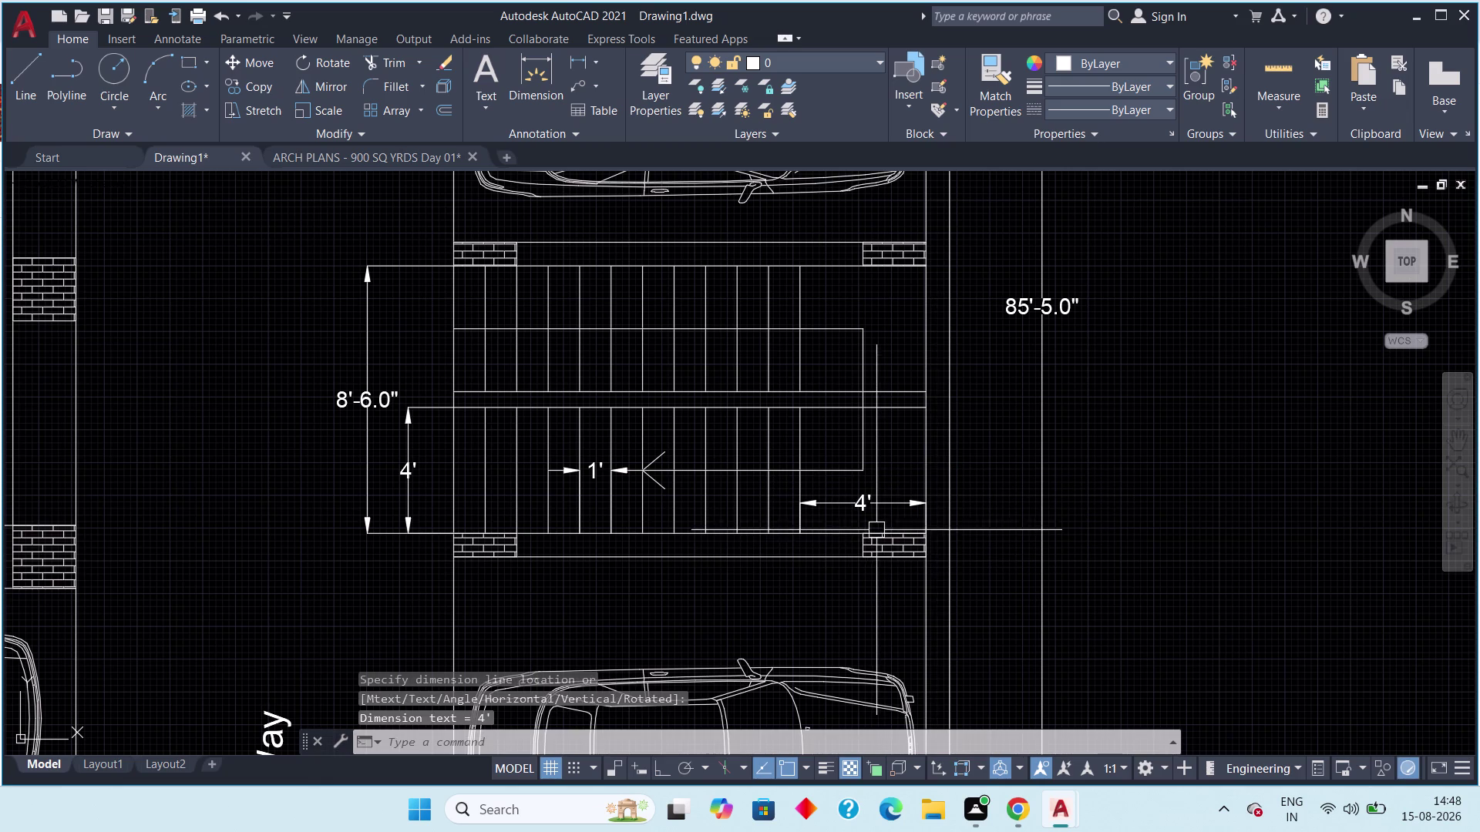
scroll(up, 3)
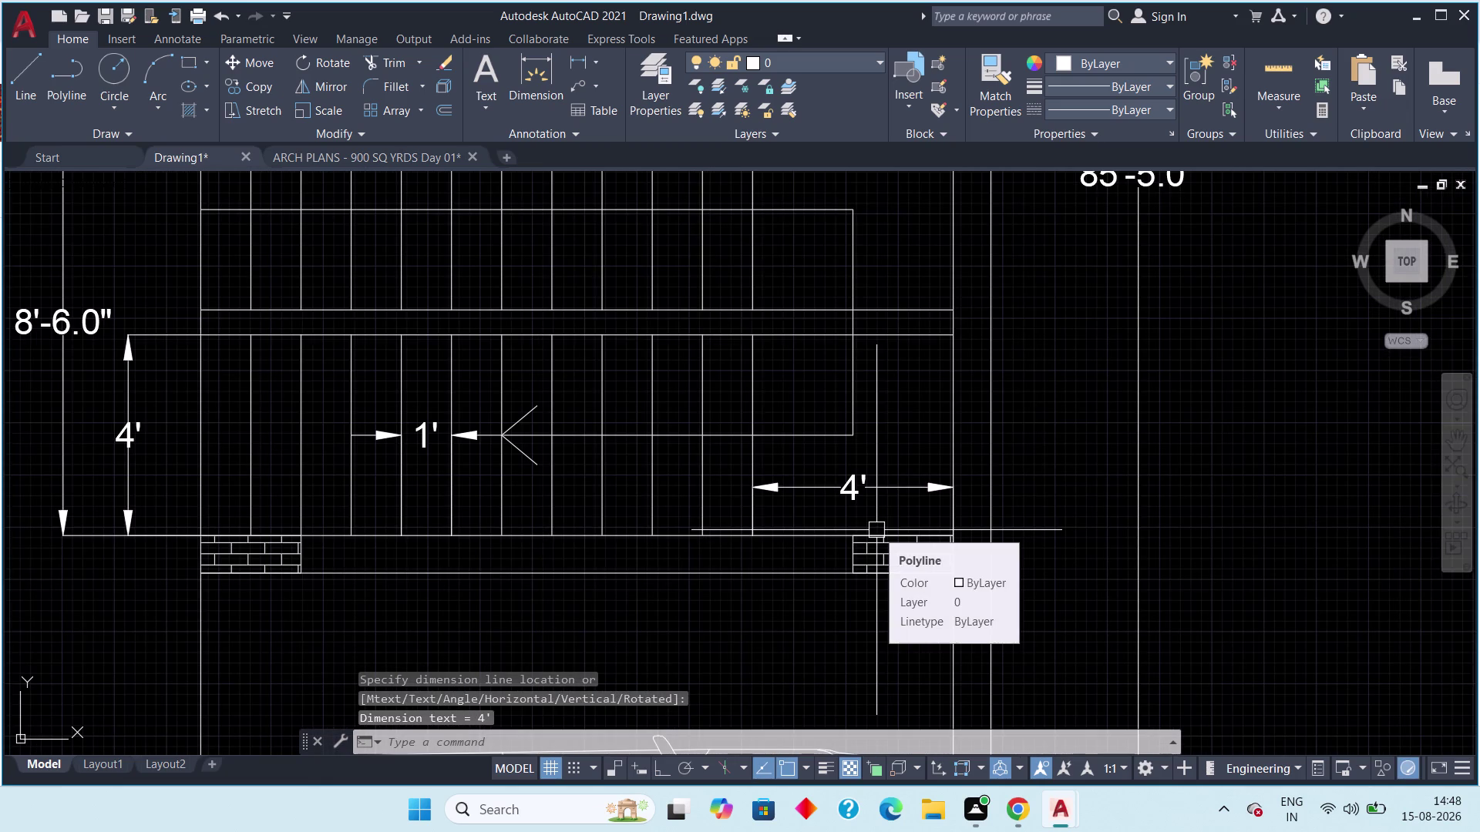
scroll(down, 3)
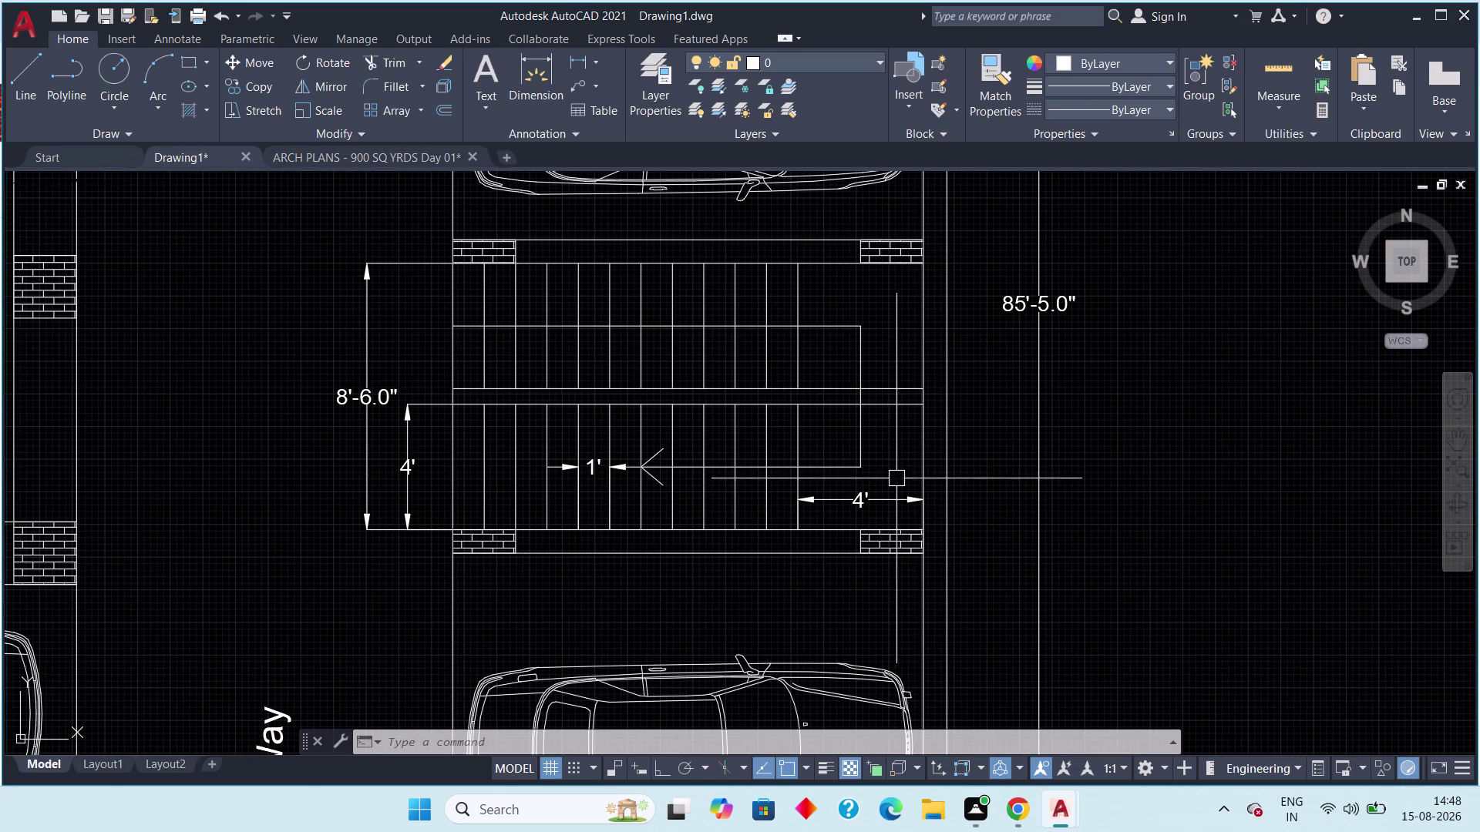
scroll(down, 3)
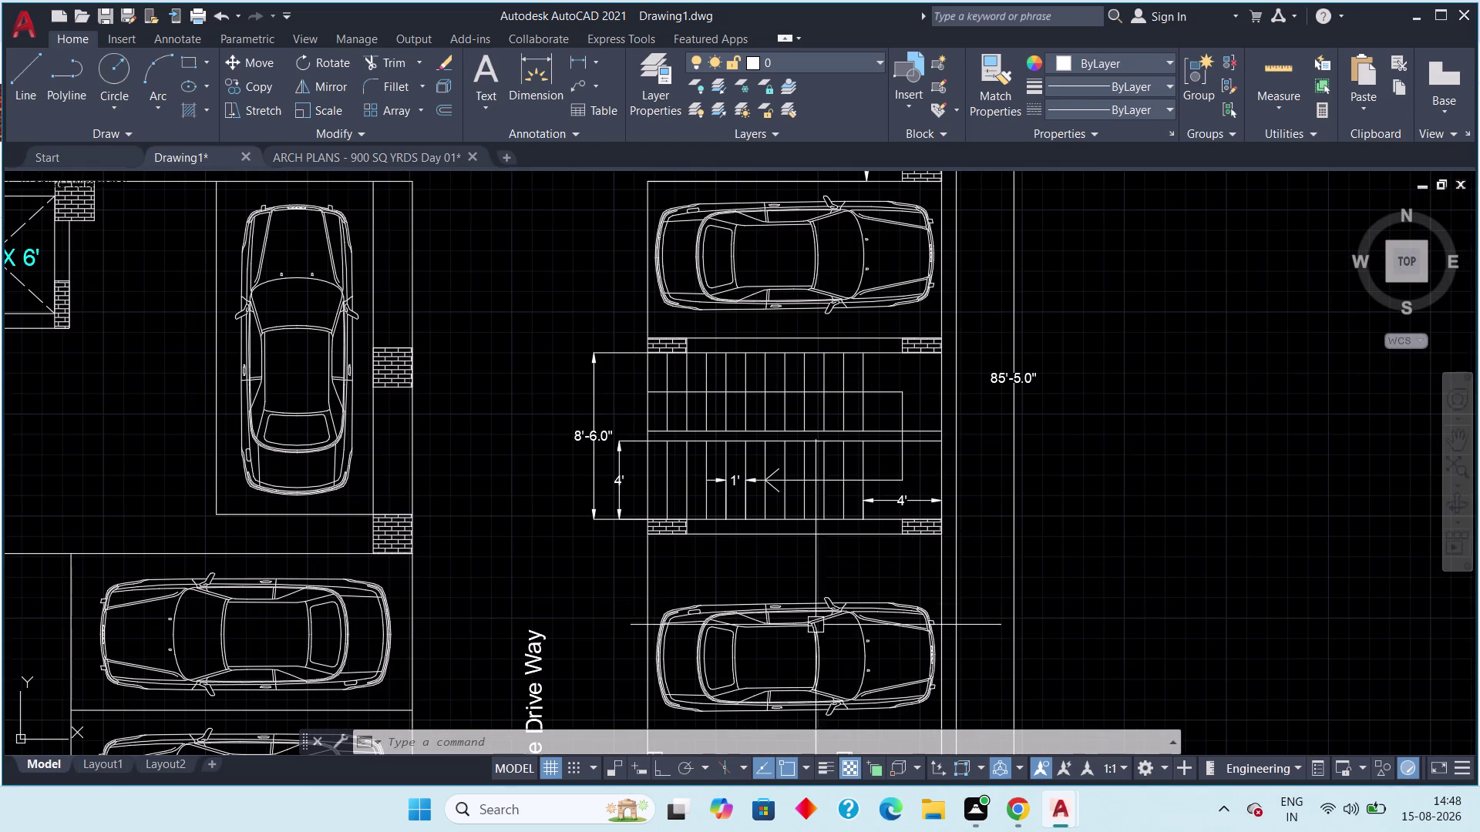
middle_drag(803, 573, 791, 466)
scroll(down, 3)
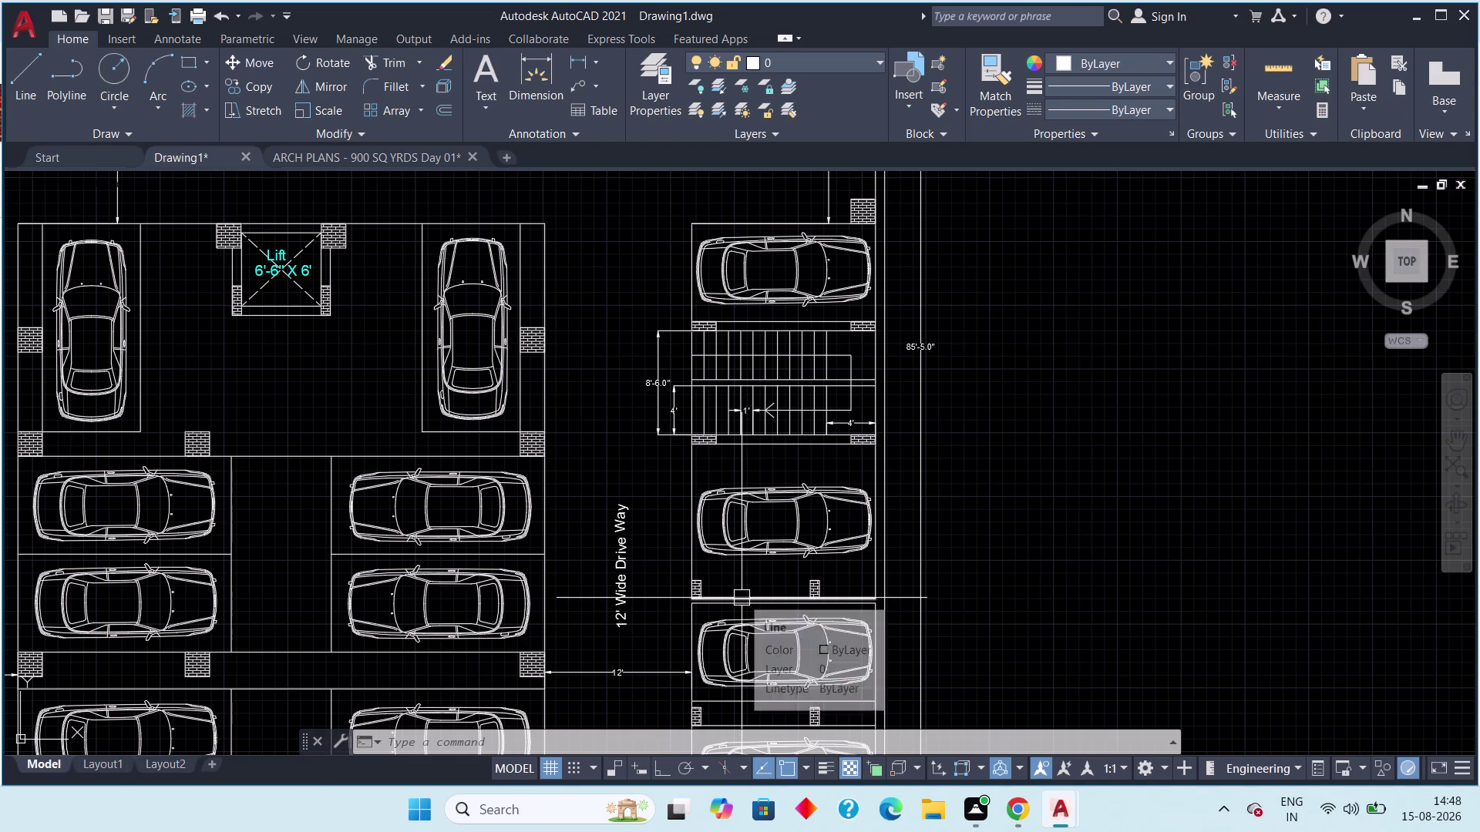
scroll(down, 3)
middle_drag(670, 602, 665, 553)
scroll(up, 3)
middle_drag(438, 384, 412, 463)
scroll(down, 3)
middle_drag(417, 514, 448, 377)
scroll(down, 3)
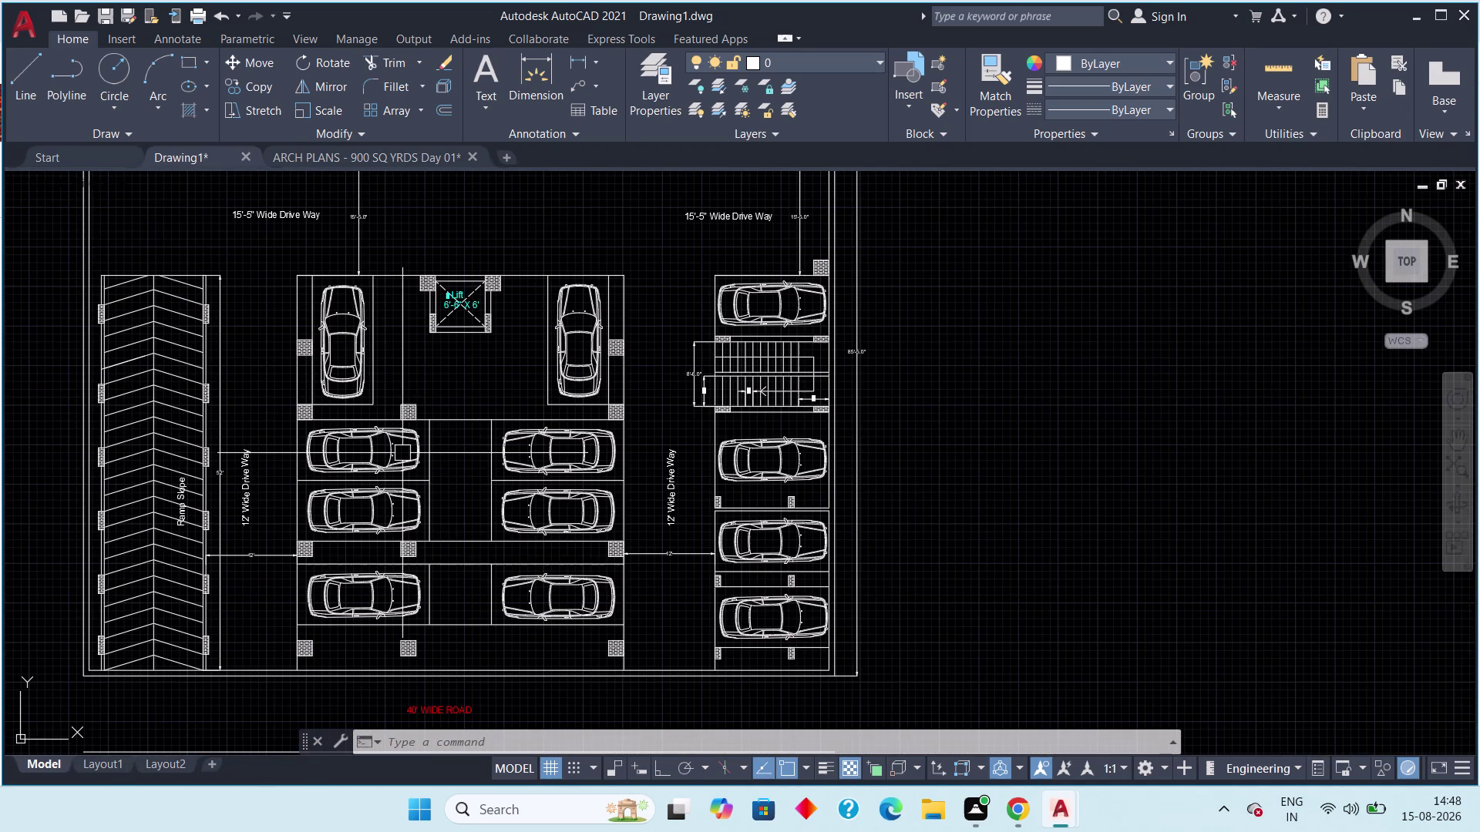
scroll(up, 3)
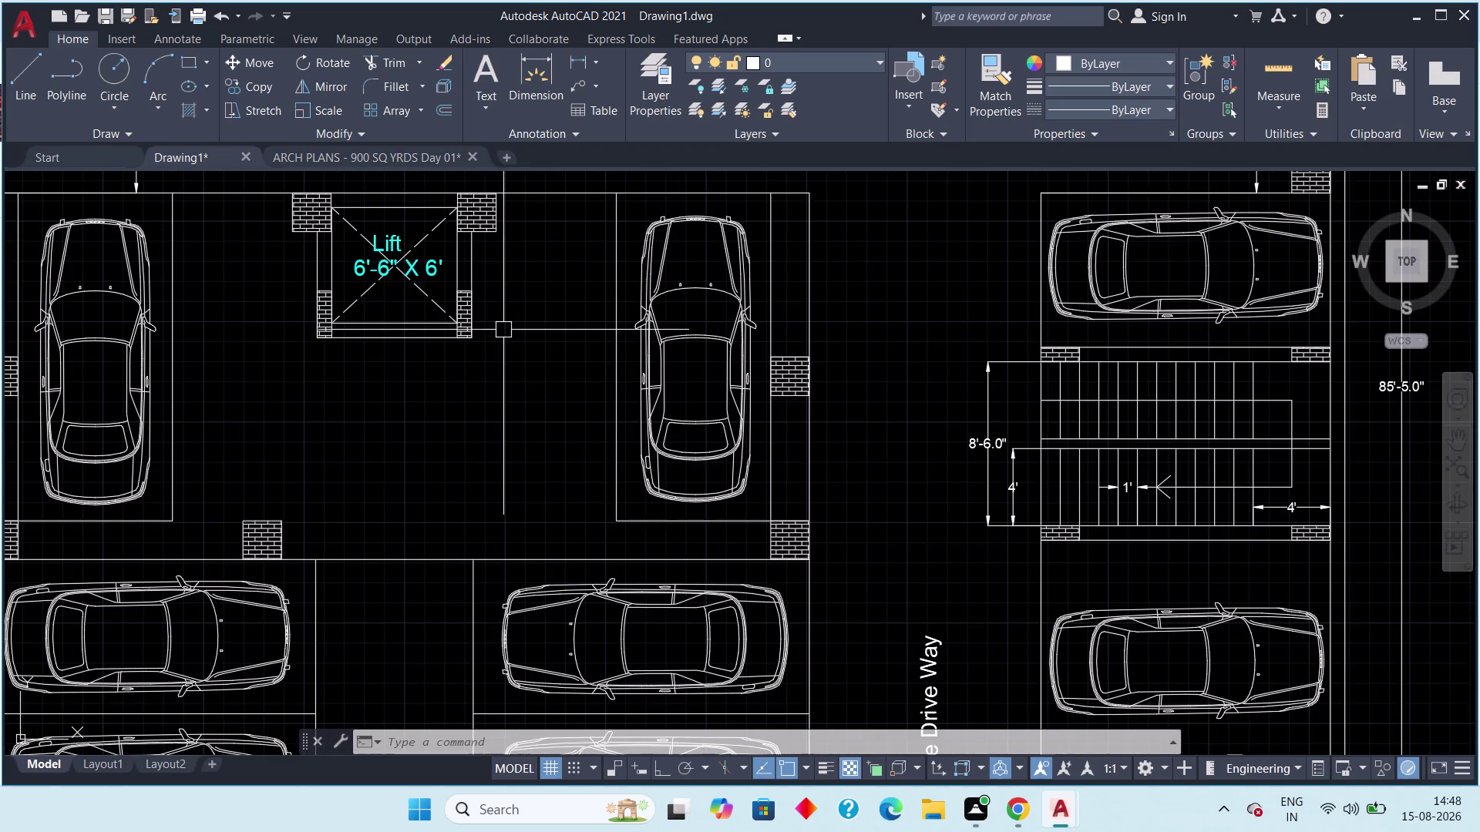
middle_drag(504, 331, 498, 428)
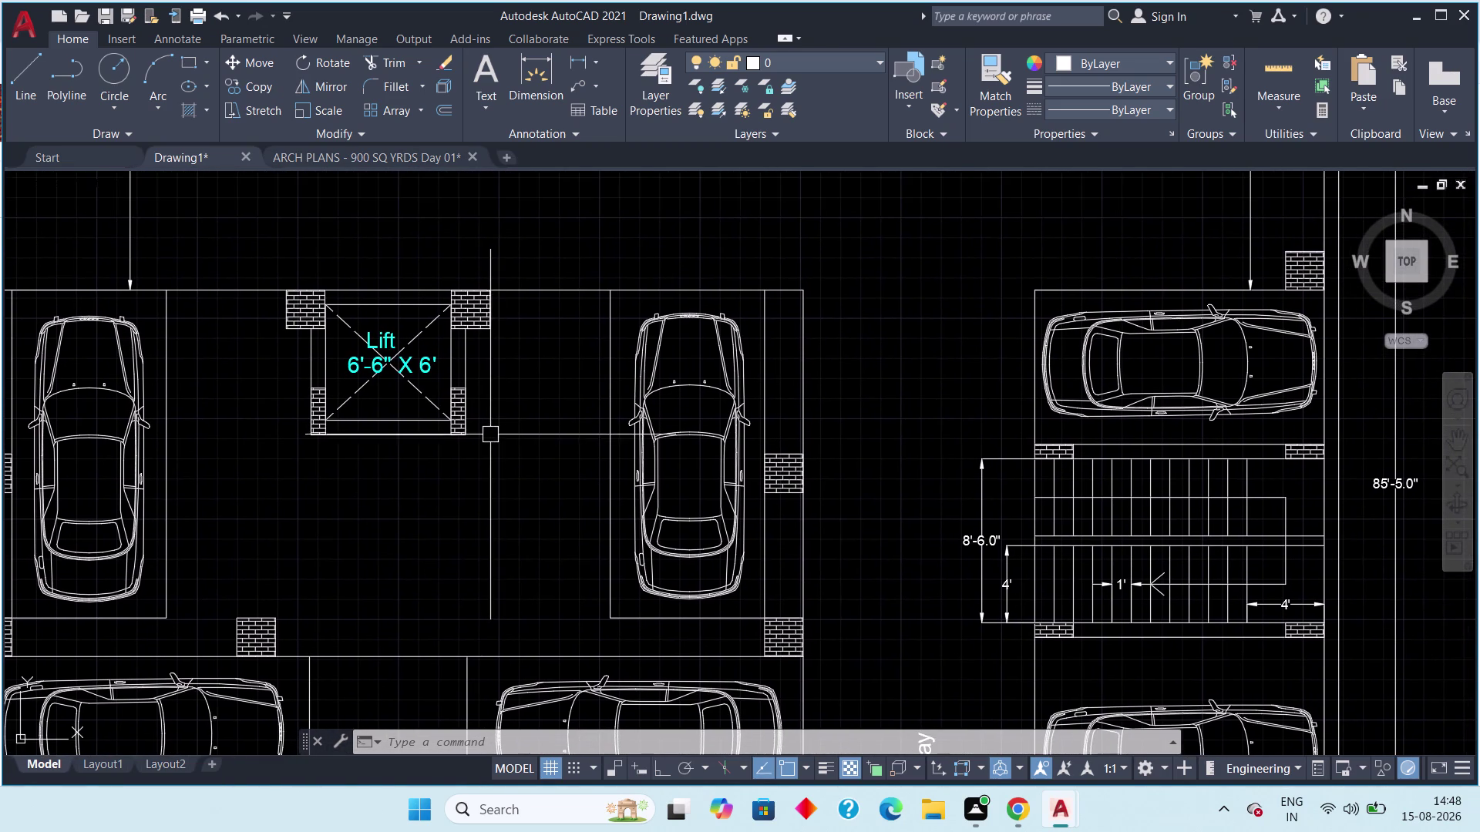
scroll(up, 3)
middle_drag(486, 435, 498, 494)
scroll(down, 3)
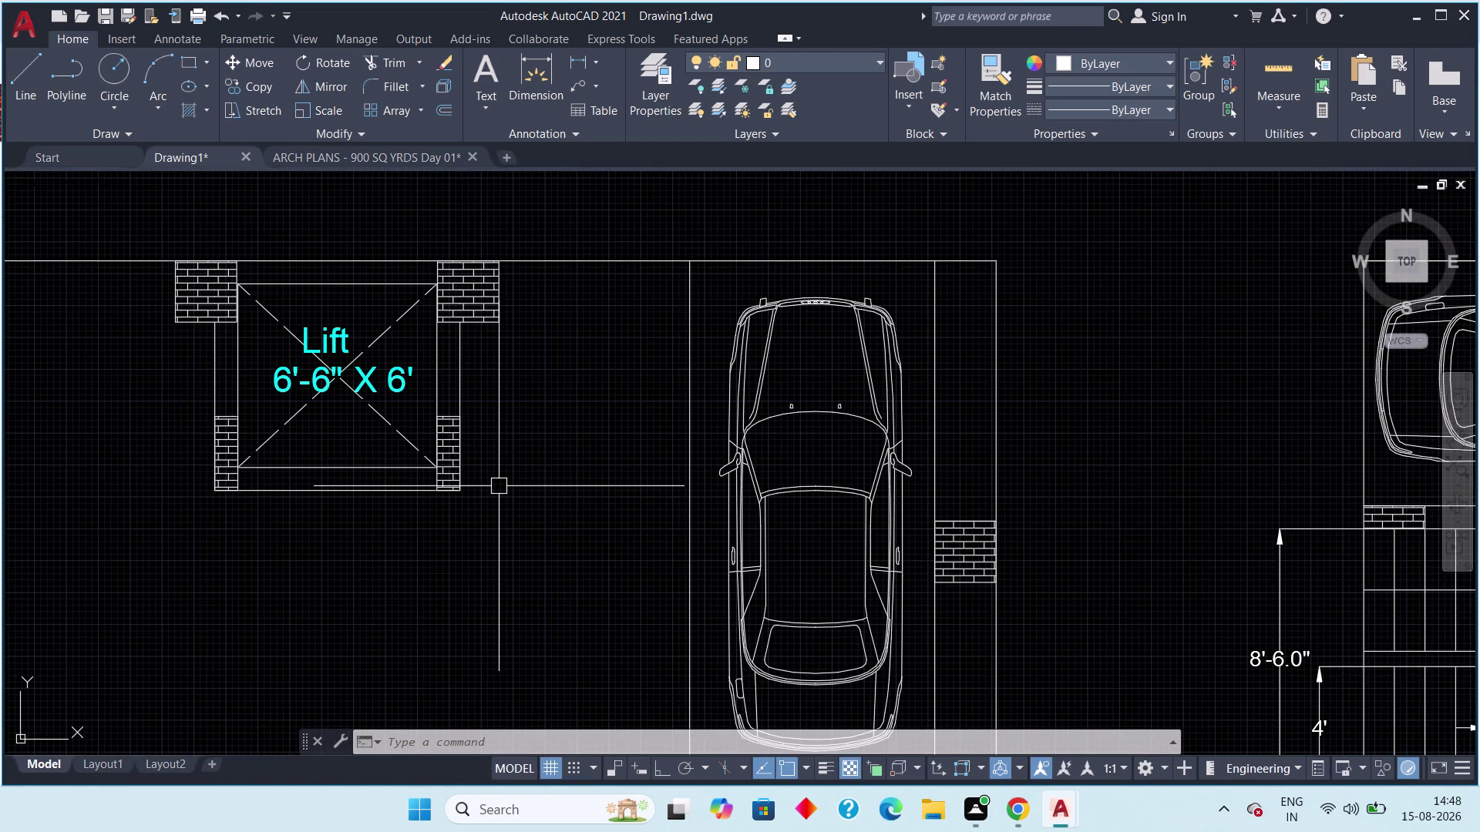
scroll(down, 3)
middle_drag(478, 499, 511, 416)
scroll(down, 3)
middle_drag(482, 435, 510, 296)
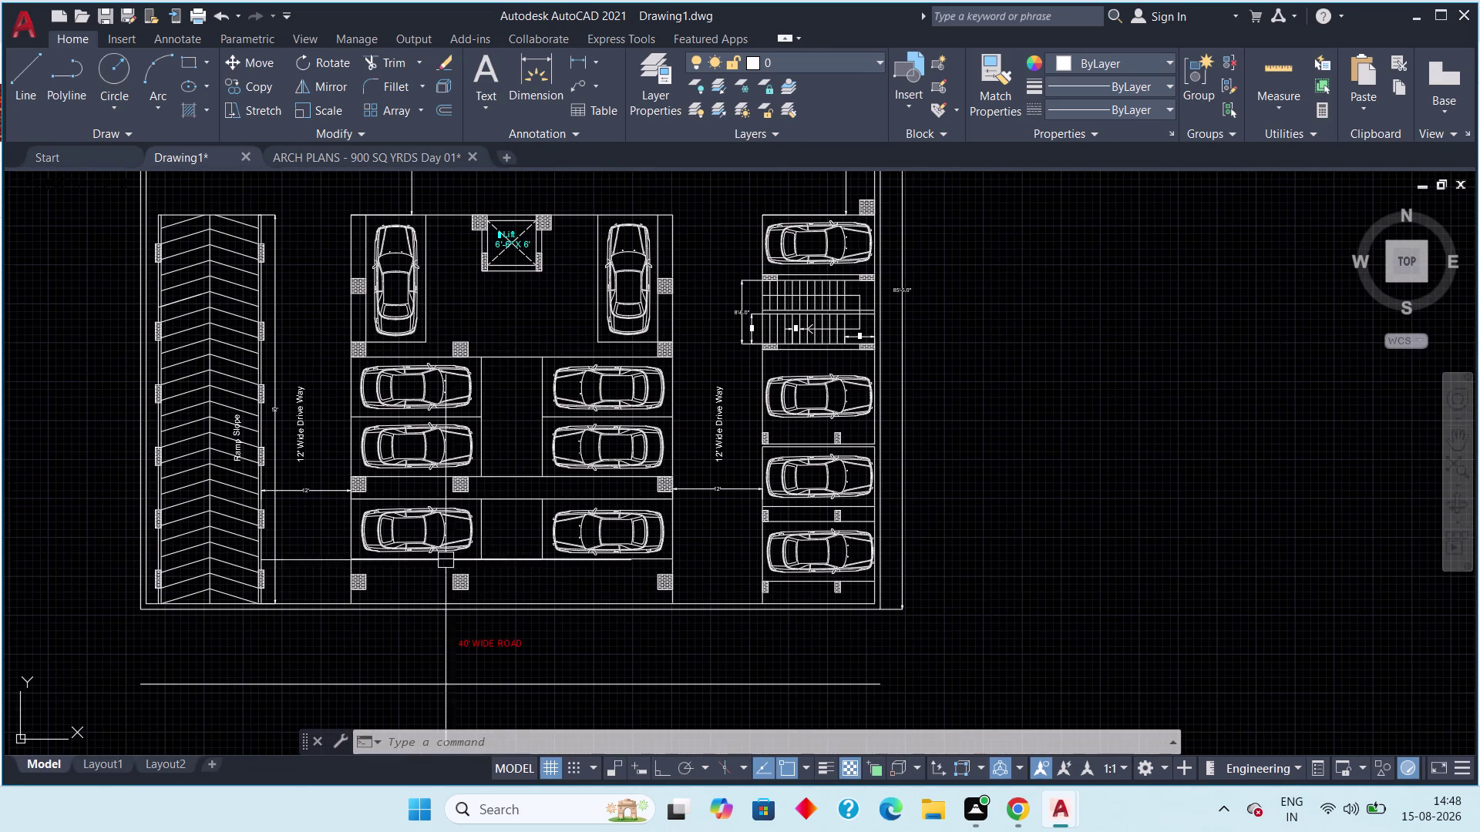
scroll(up, 3)
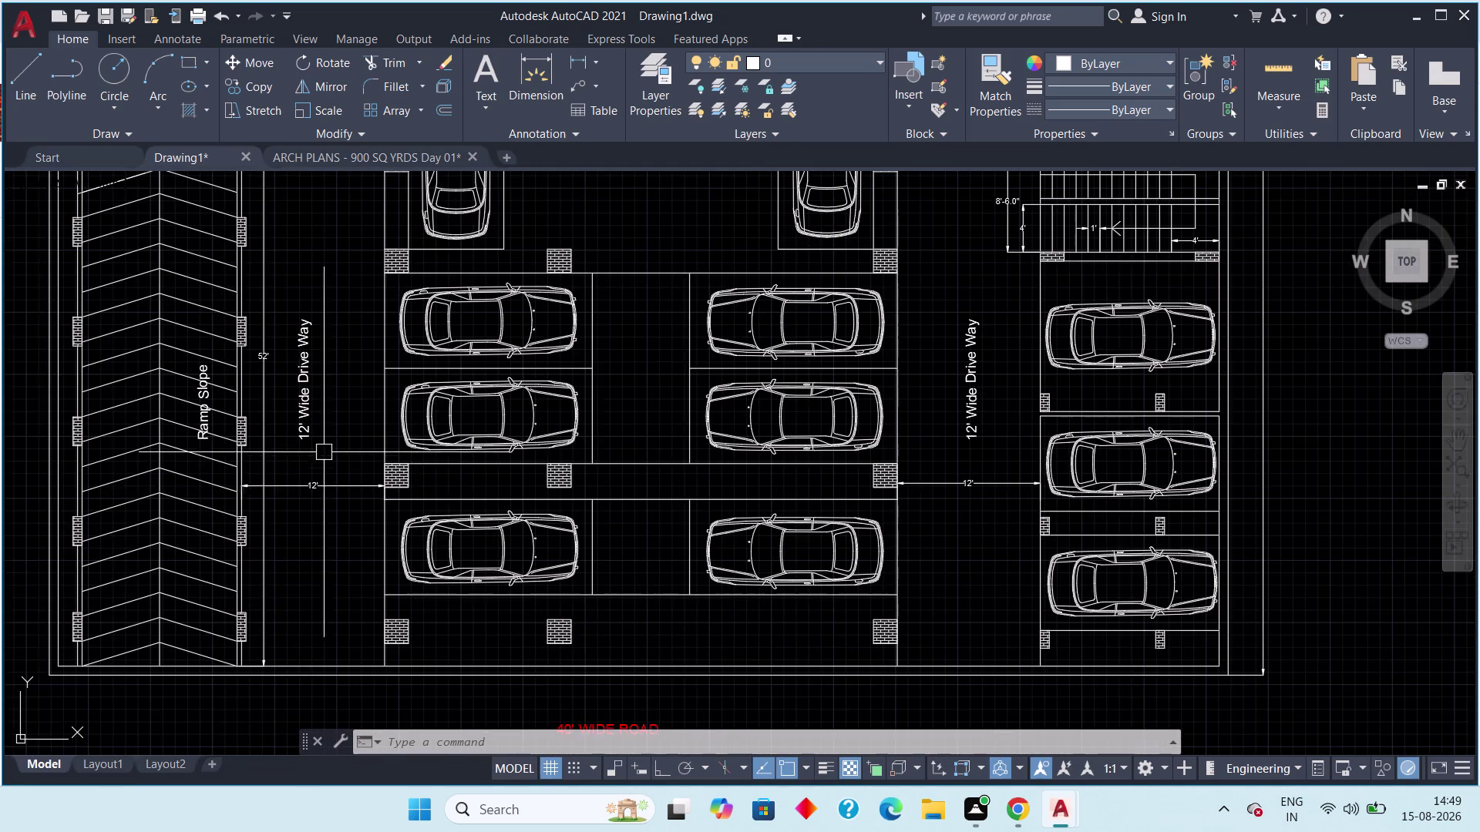
scroll(up, 3)
middle_drag(323, 452, 383, 502)
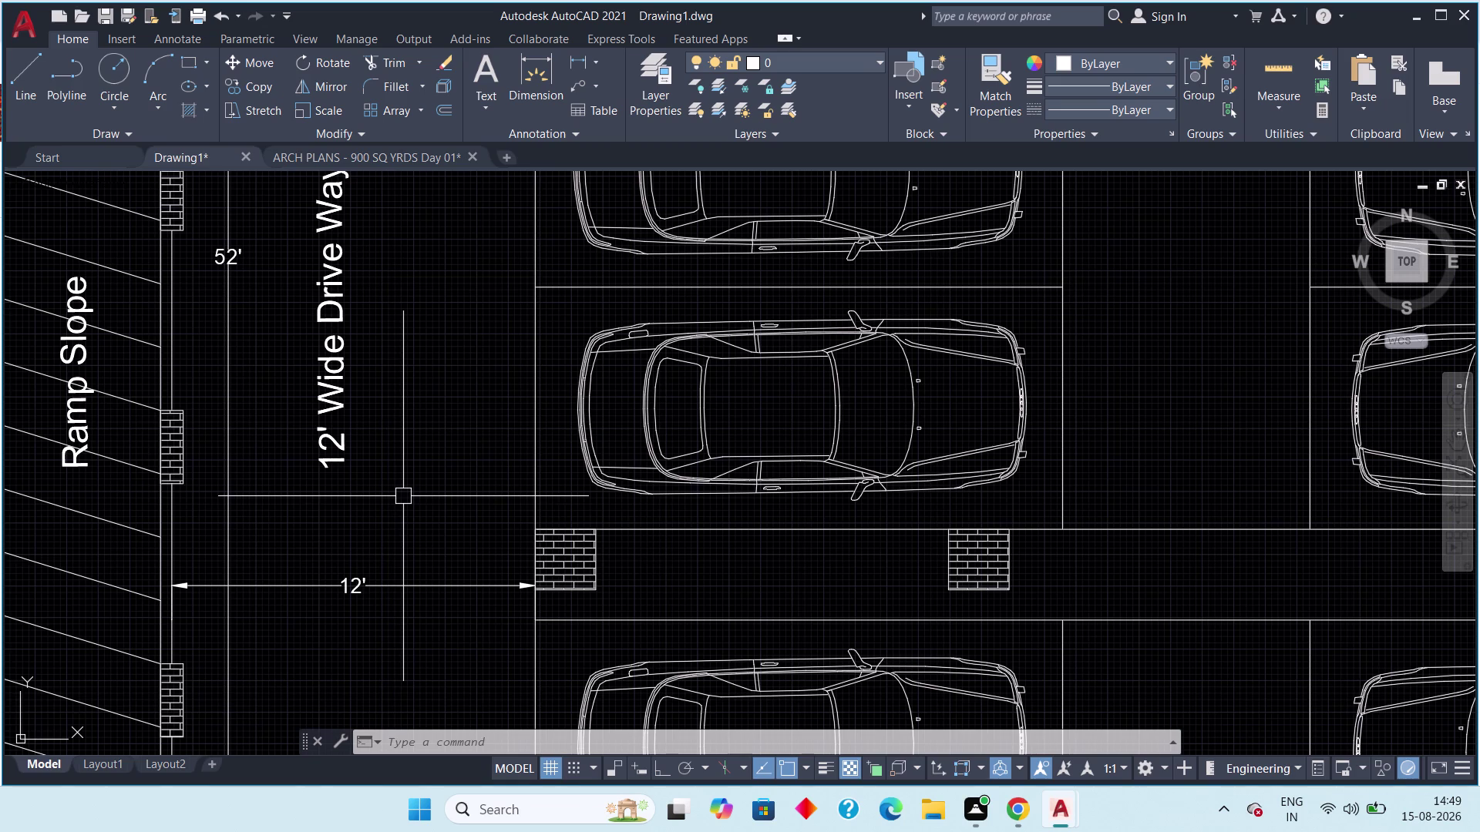
scroll(down, 3)
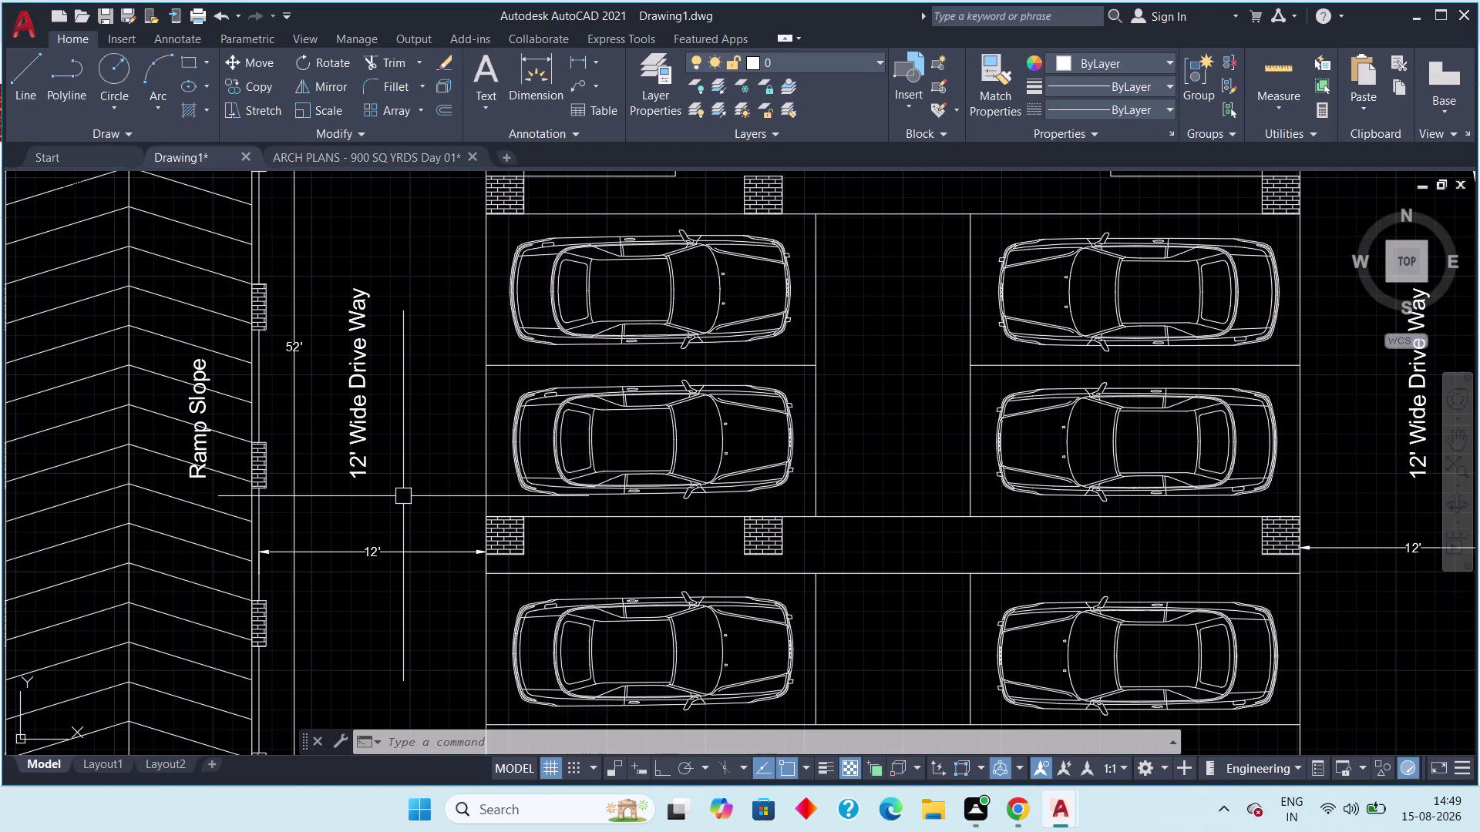
scroll(up, 3)
scroll(down, 3)
scroll(up, 3)
scroll(down, 3)
scroll(up, 3)
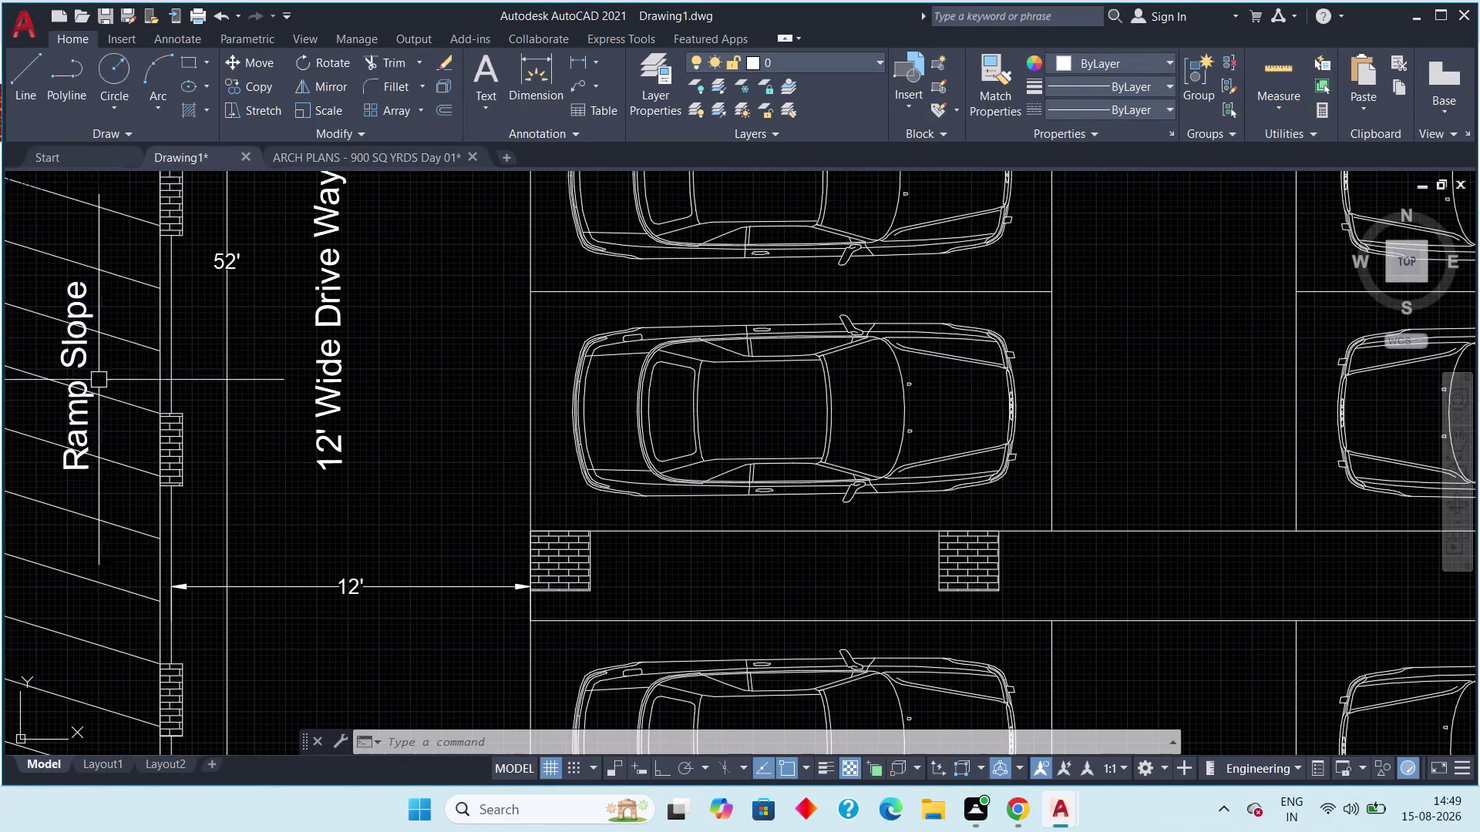
scroll(down, 3)
scroll(up, 3)
middle_drag(231, 411, 216, 527)
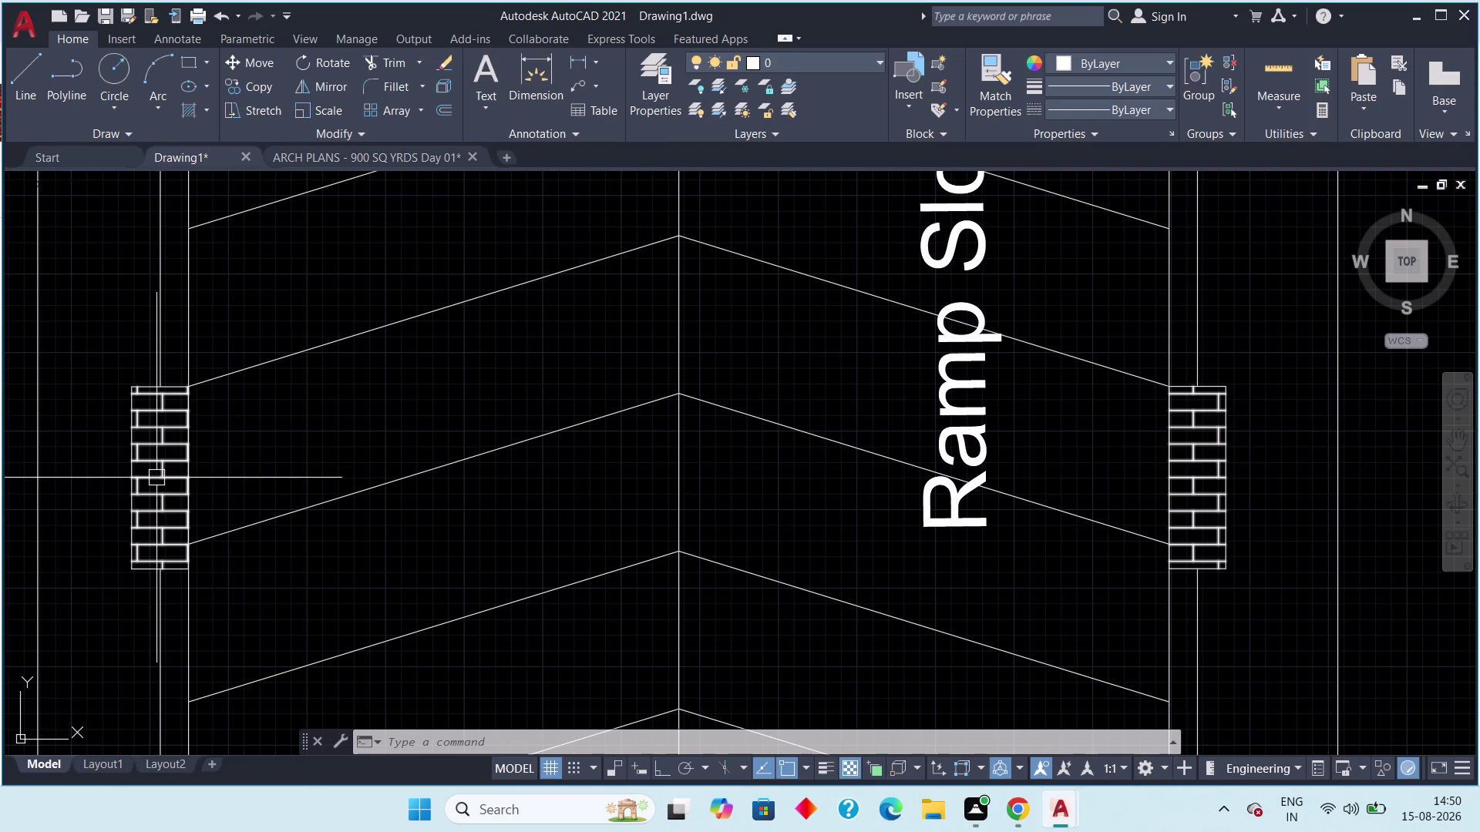
click(156, 478)
scroll(down, 3)
scroll(down, 3)
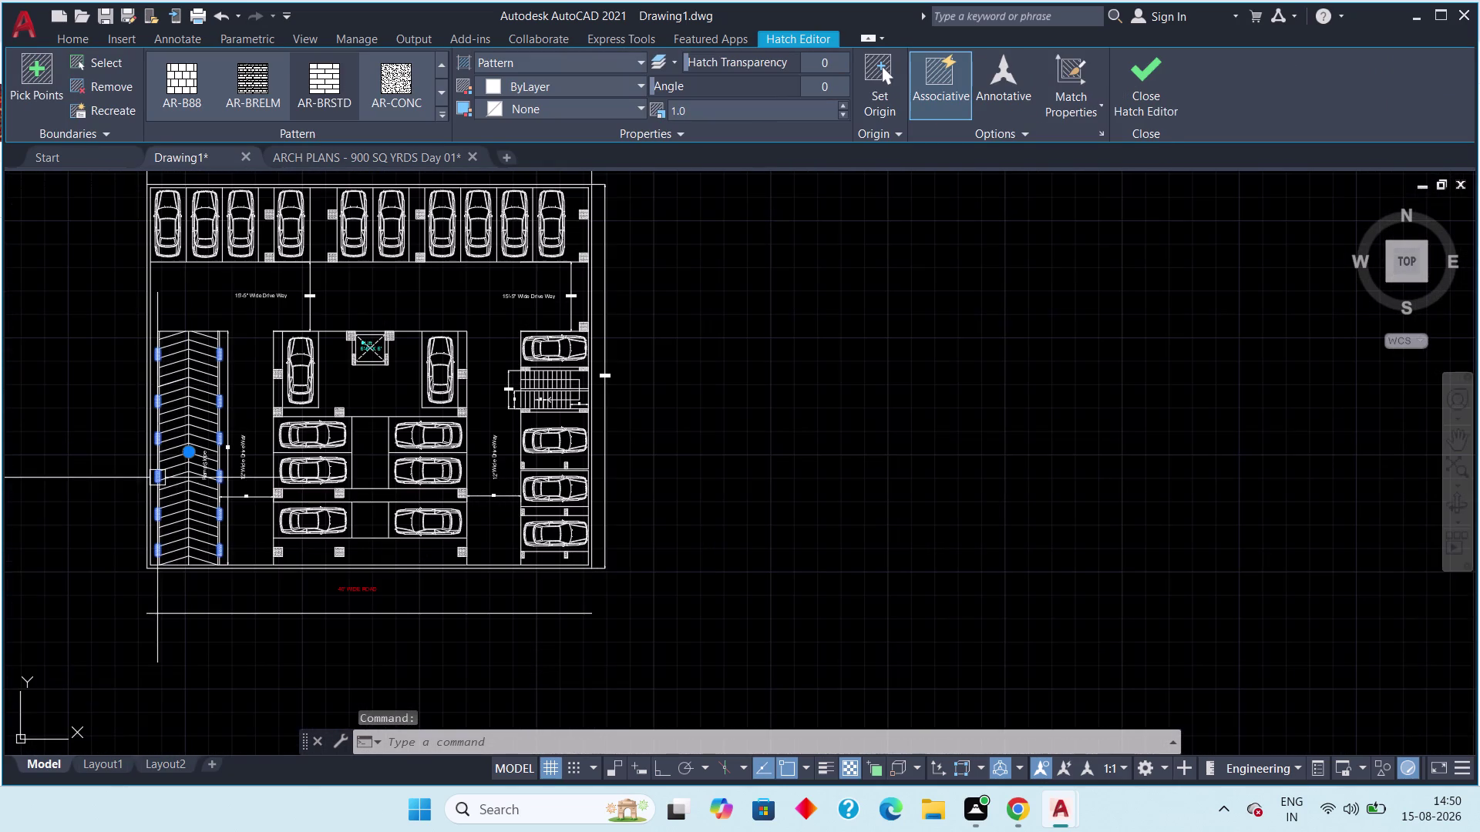
scroll(up, 3)
key(Escape)
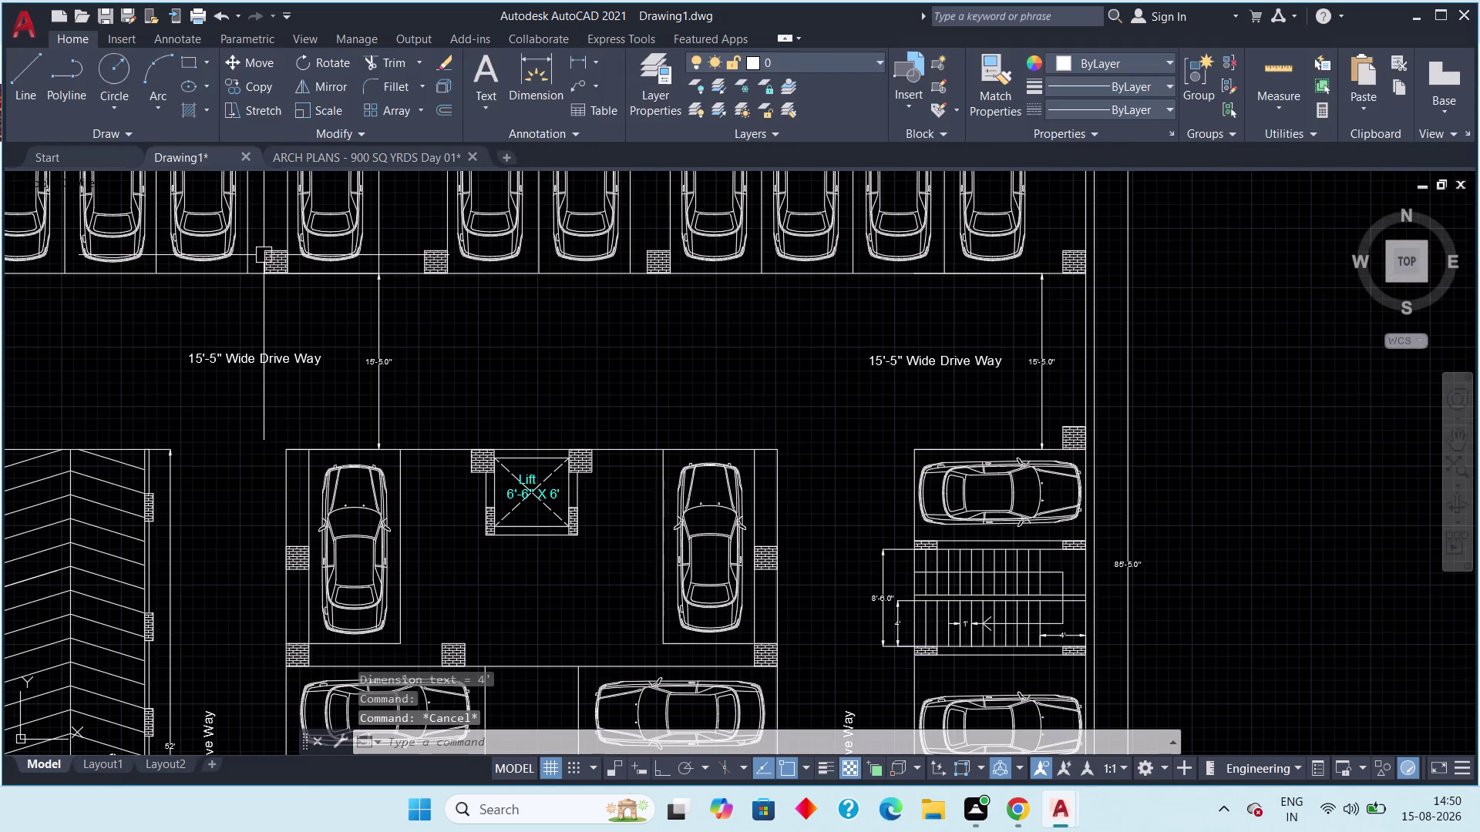
click(278, 265)
scroll(down, 3)
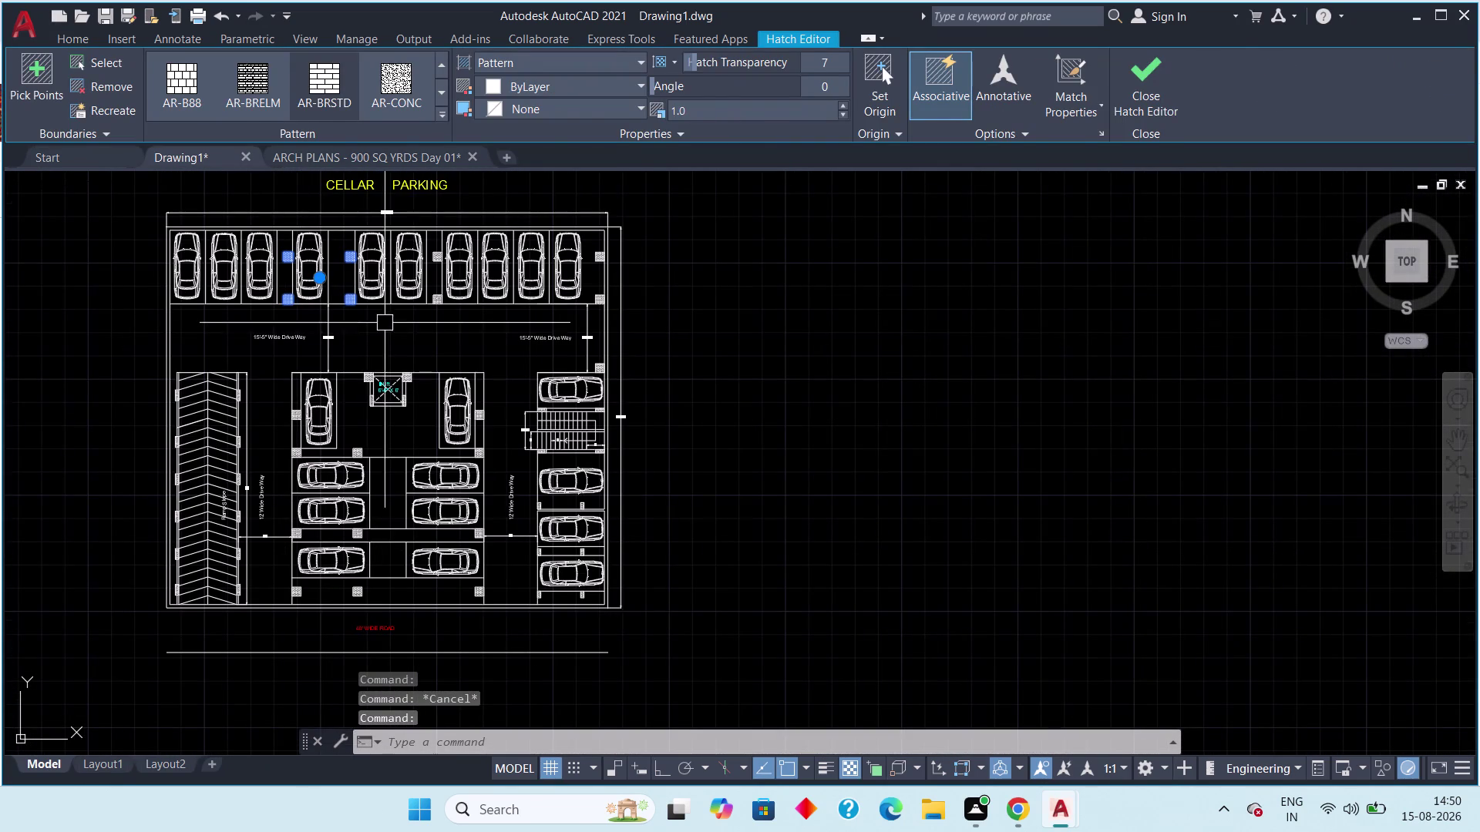
key(Escape)
scroll(up, 3)
click(437, 303)
scroll(down, 3)
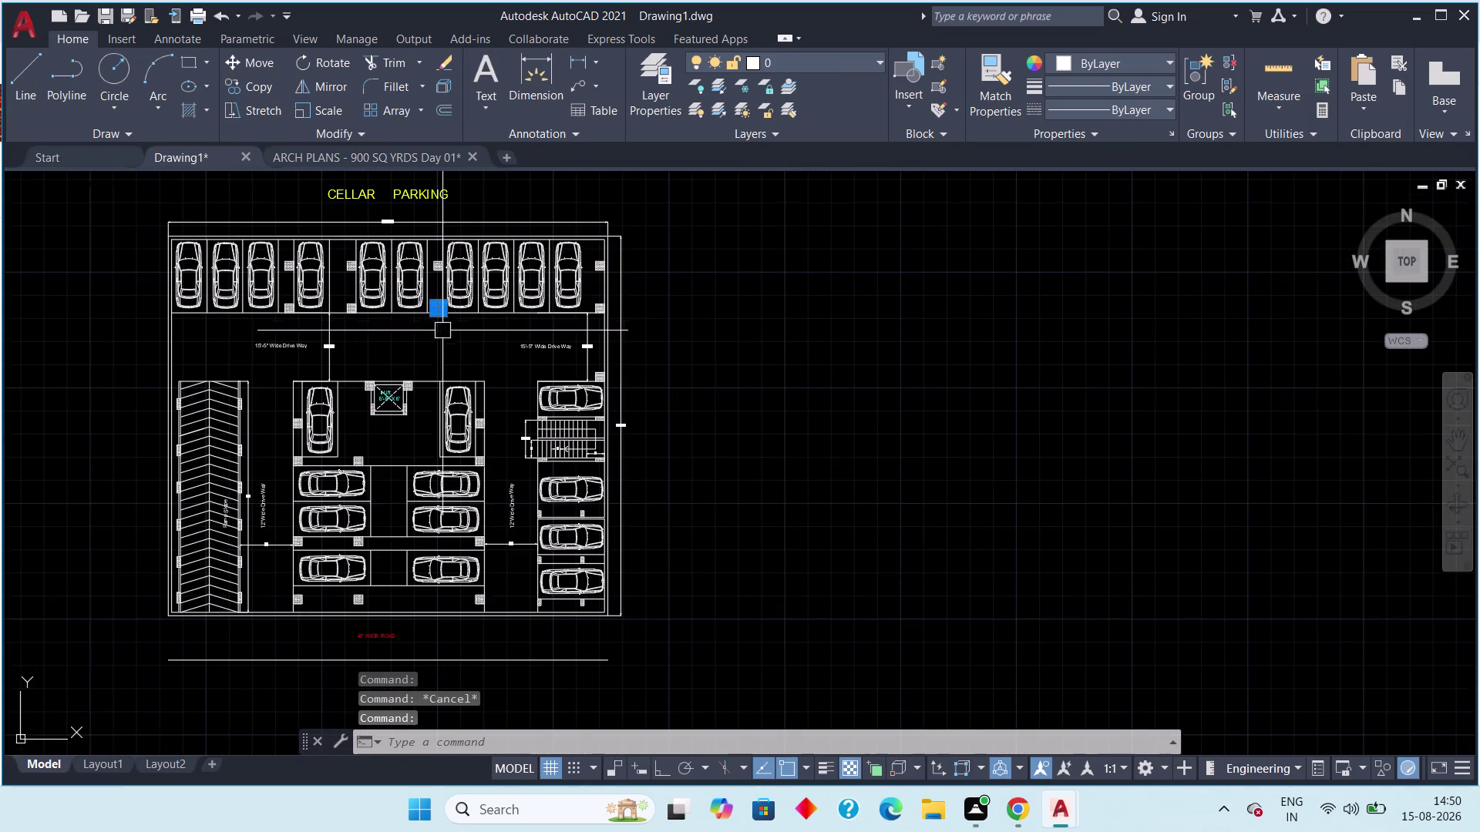
key(Escape)
scroll(up, 3)
click(576, 309)
scroll(down, 3)
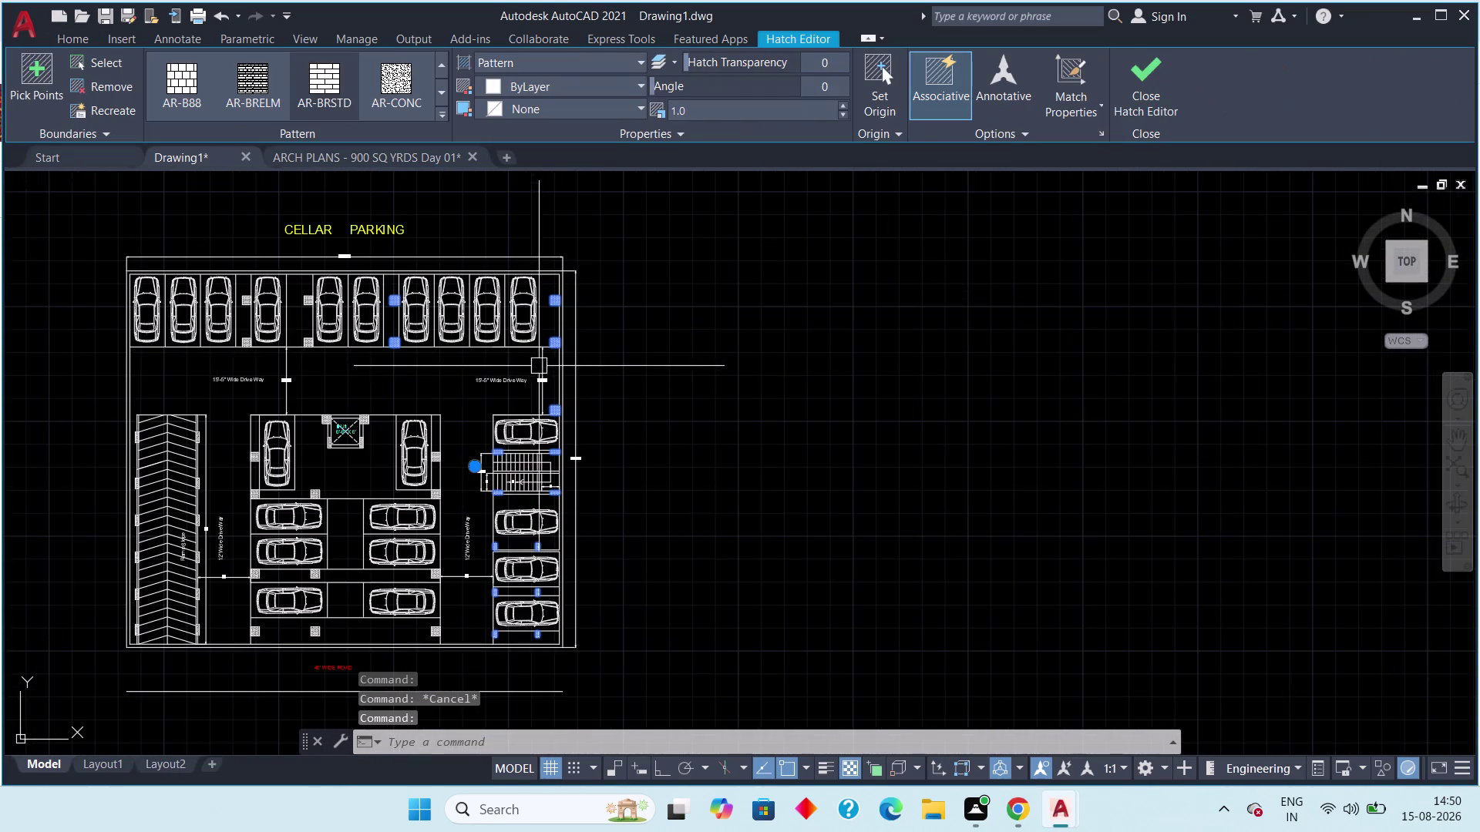
key(Escape)
key(Escape)
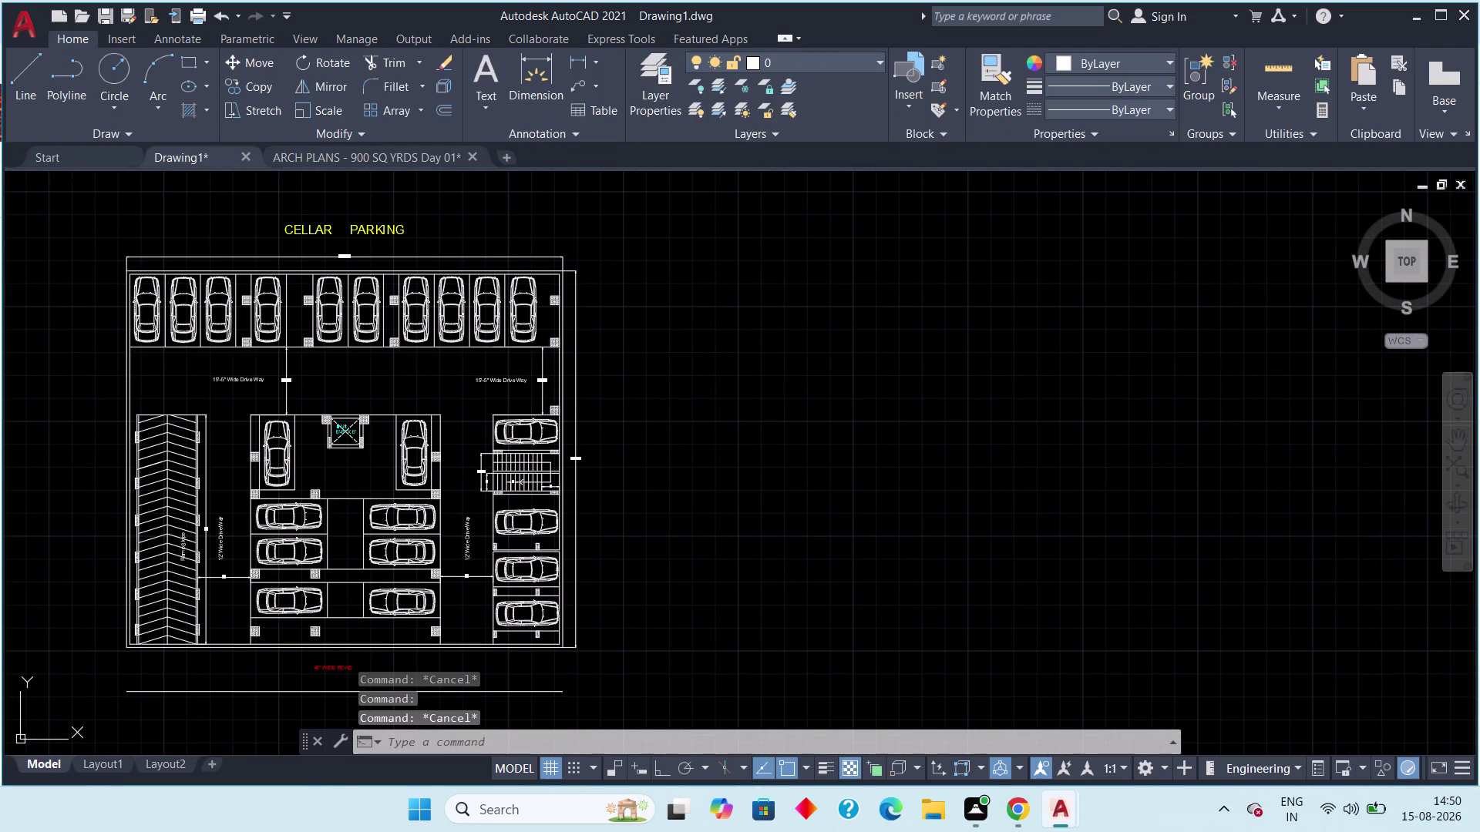
key(Escape)
key(Escape)
key(Escape)
key(Escape)
key(Escape)
key(Escape)
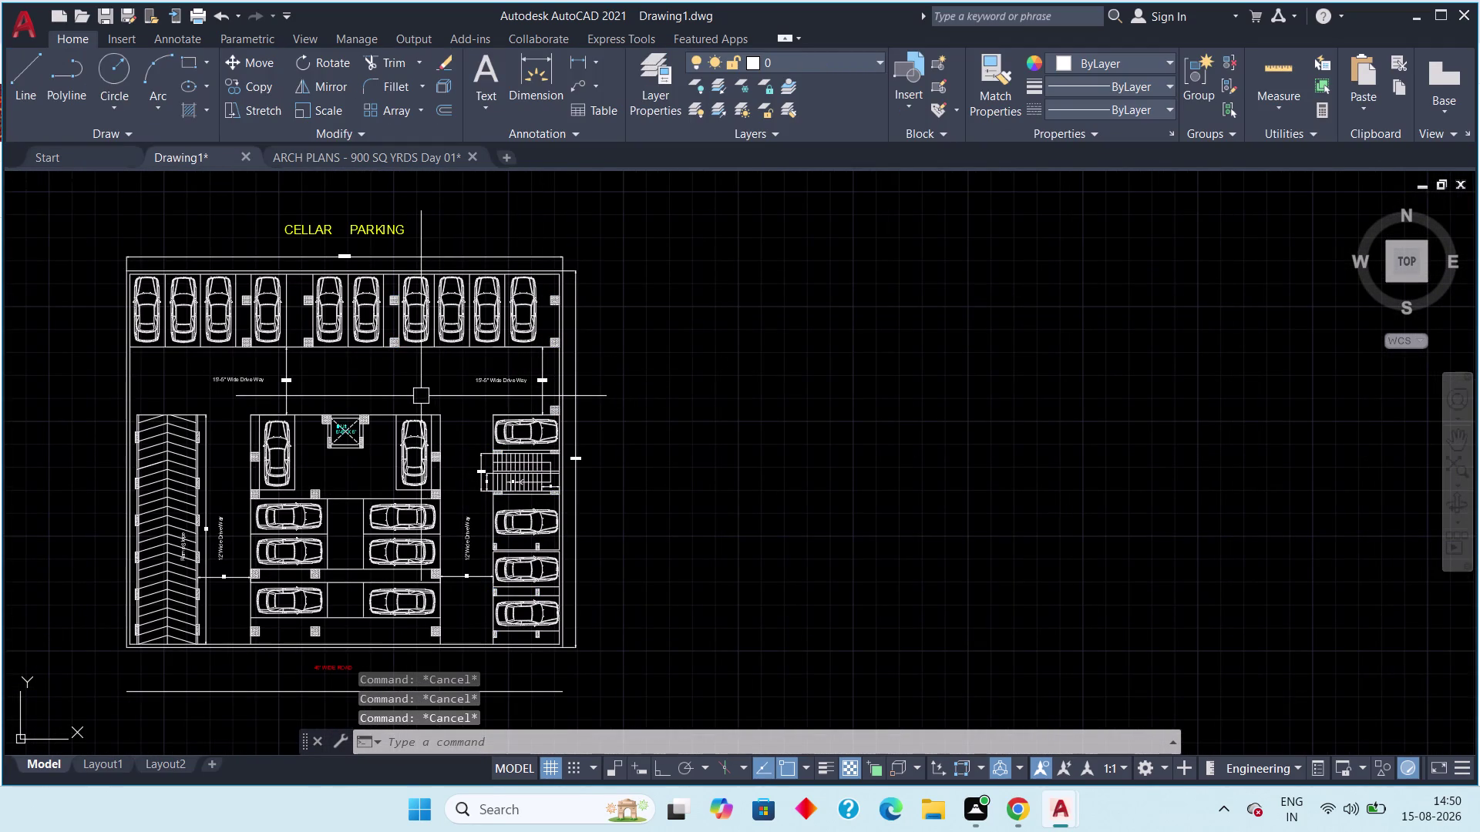
middle_click(423, 396)
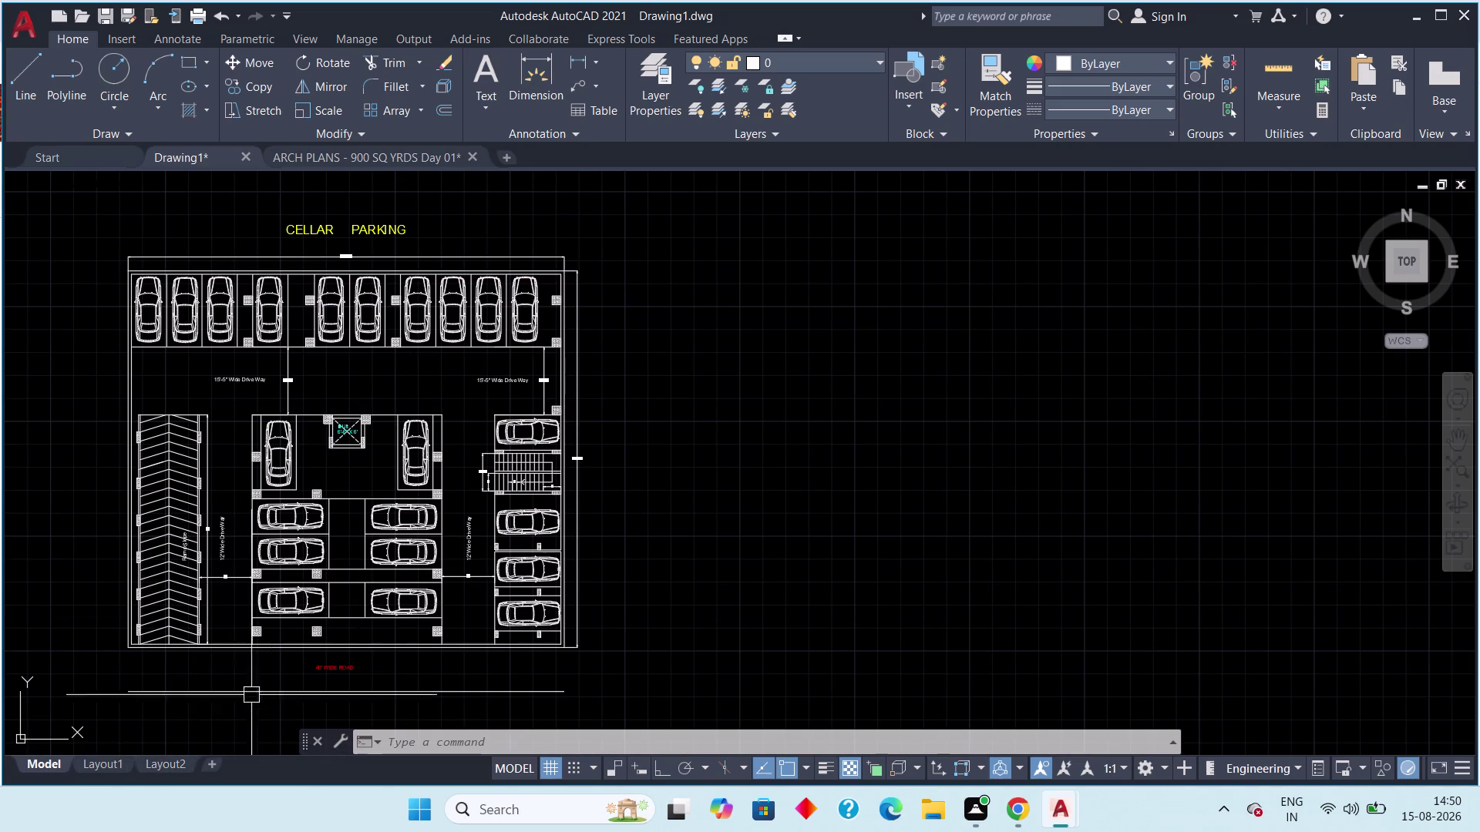
Pan to view the whole cellar parking plan with its red road label.
middle_drag(370, 644, 406, 674)
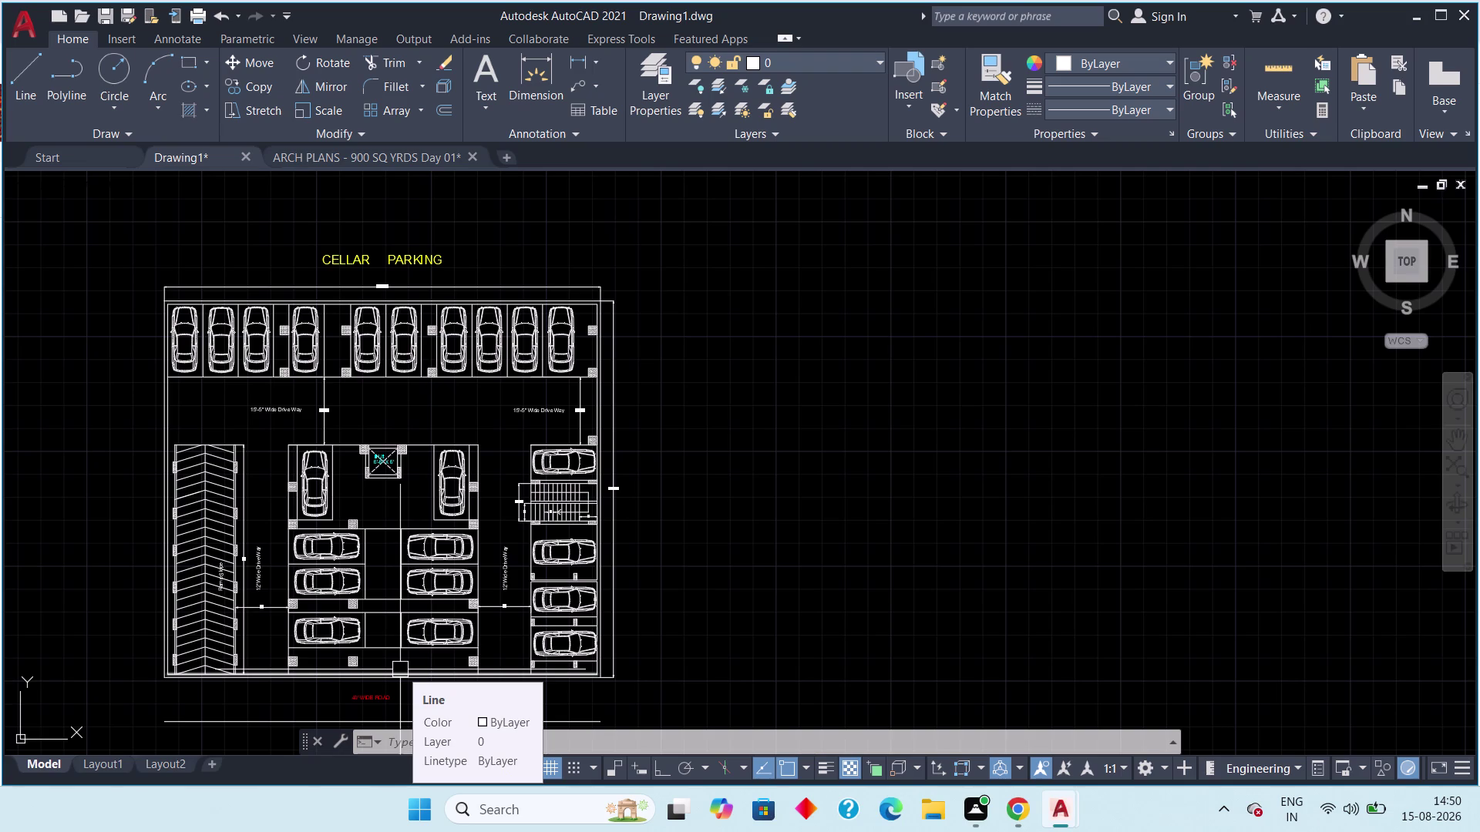
middle_drag(365, 608, 414, 612)
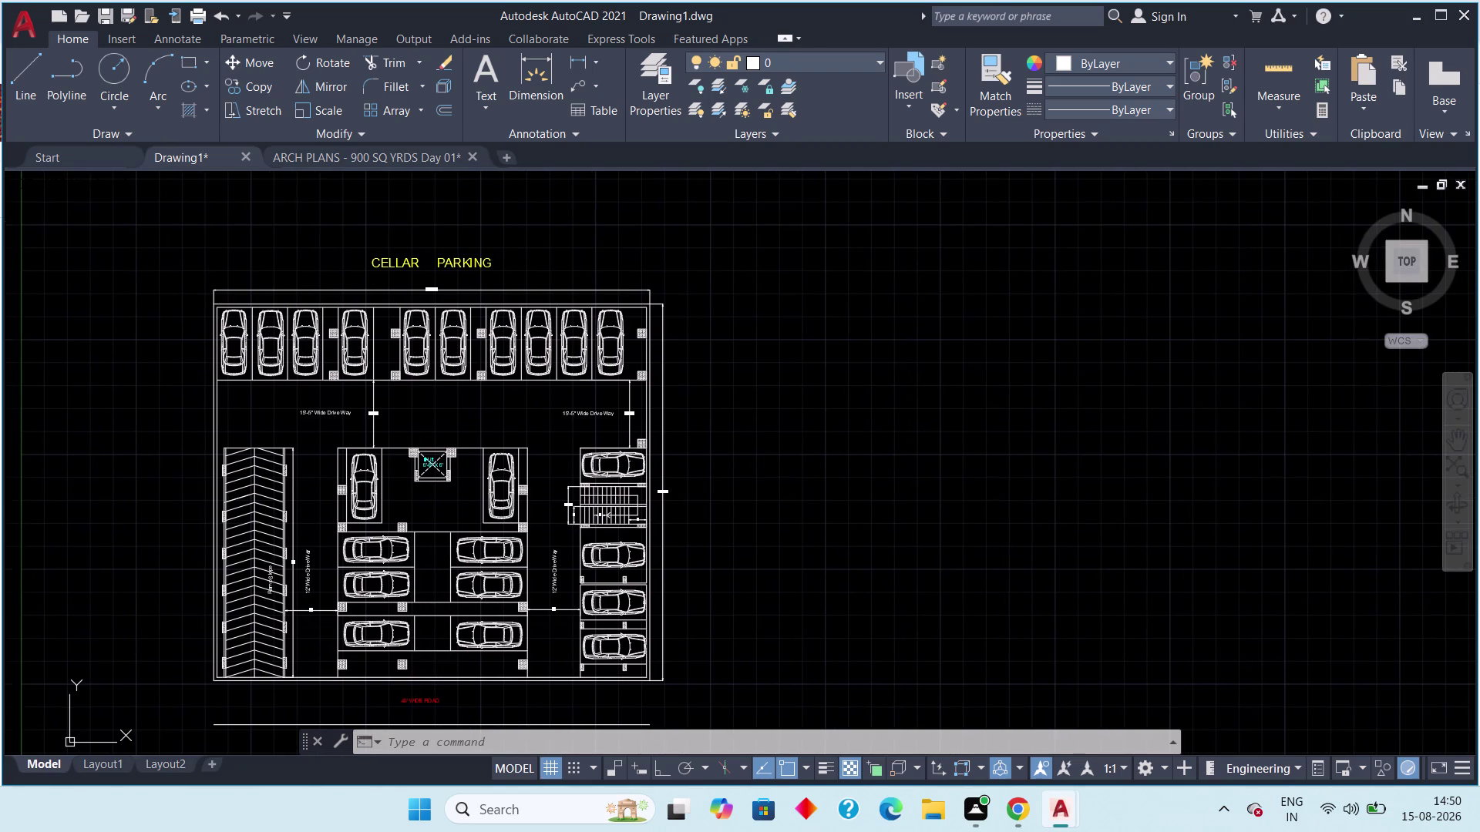
key(Escape)
middle_drag(441, 633, 557, 588)
scroll(up, 3)
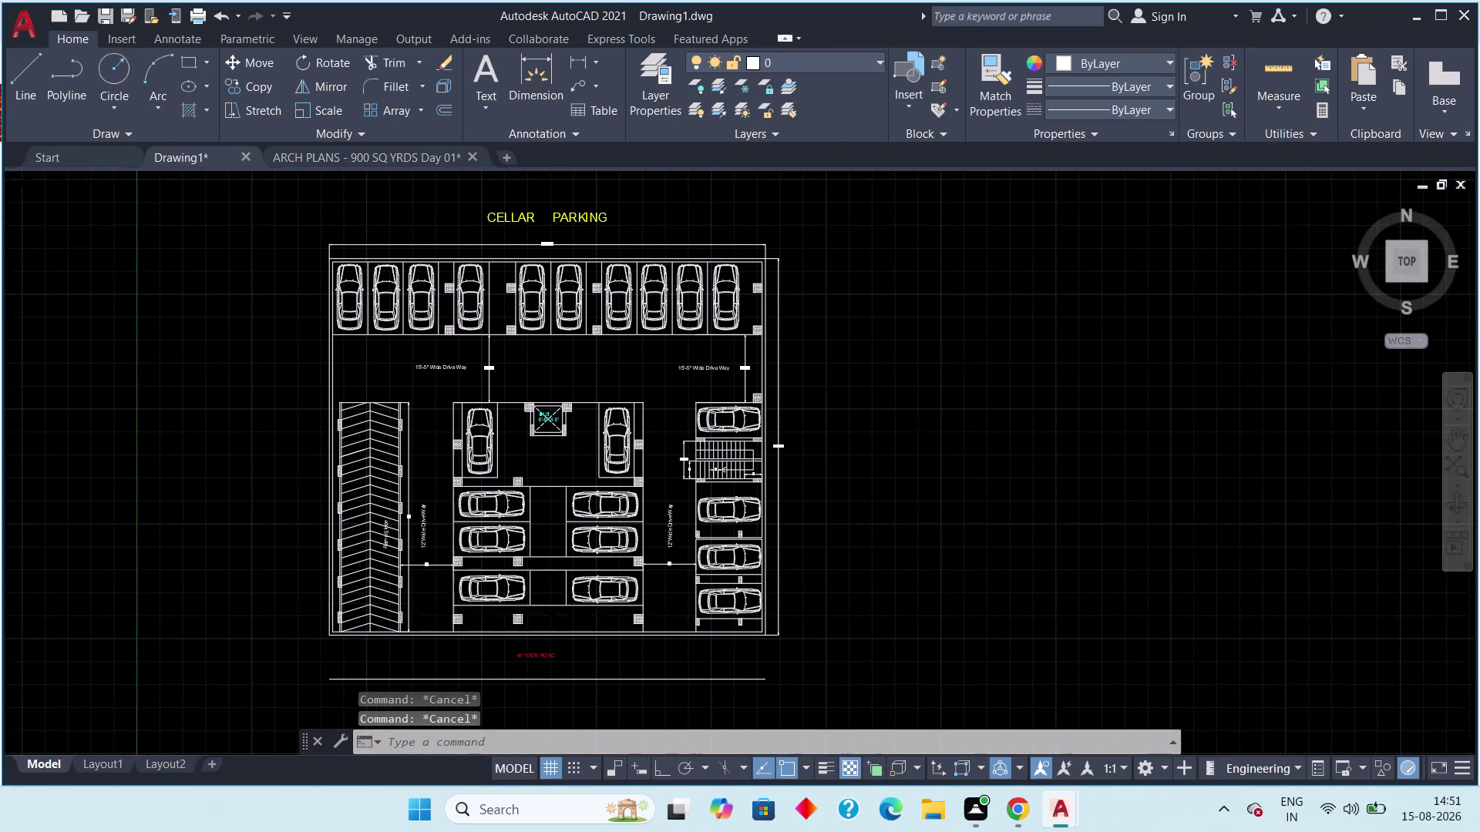
scroll(up, 3)
middle_drag(469, 610, 567, 552)
scroll(down, 3)
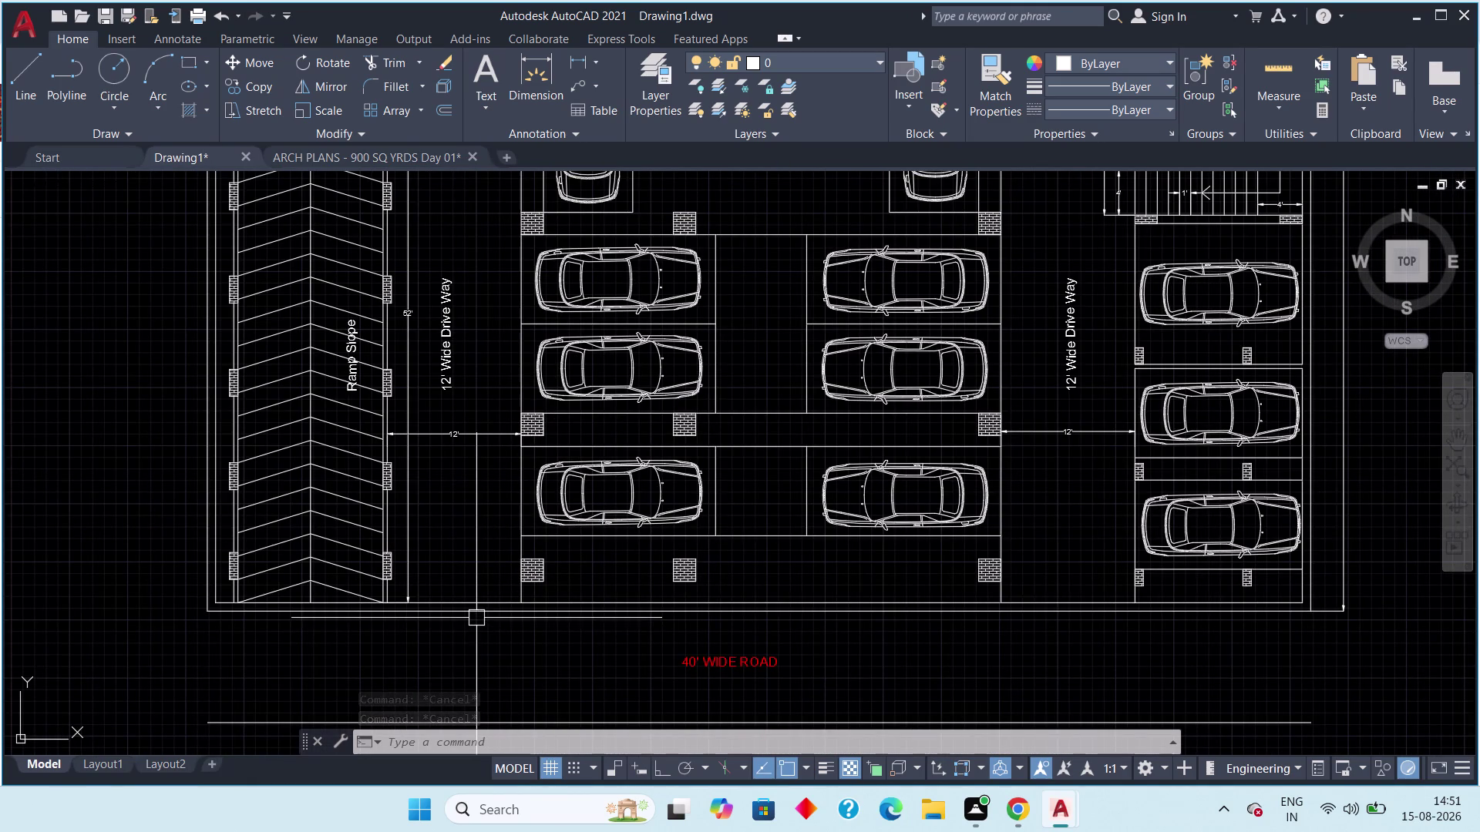
scroll(down, 3)
middle_drag(485, 625, 482, 557)
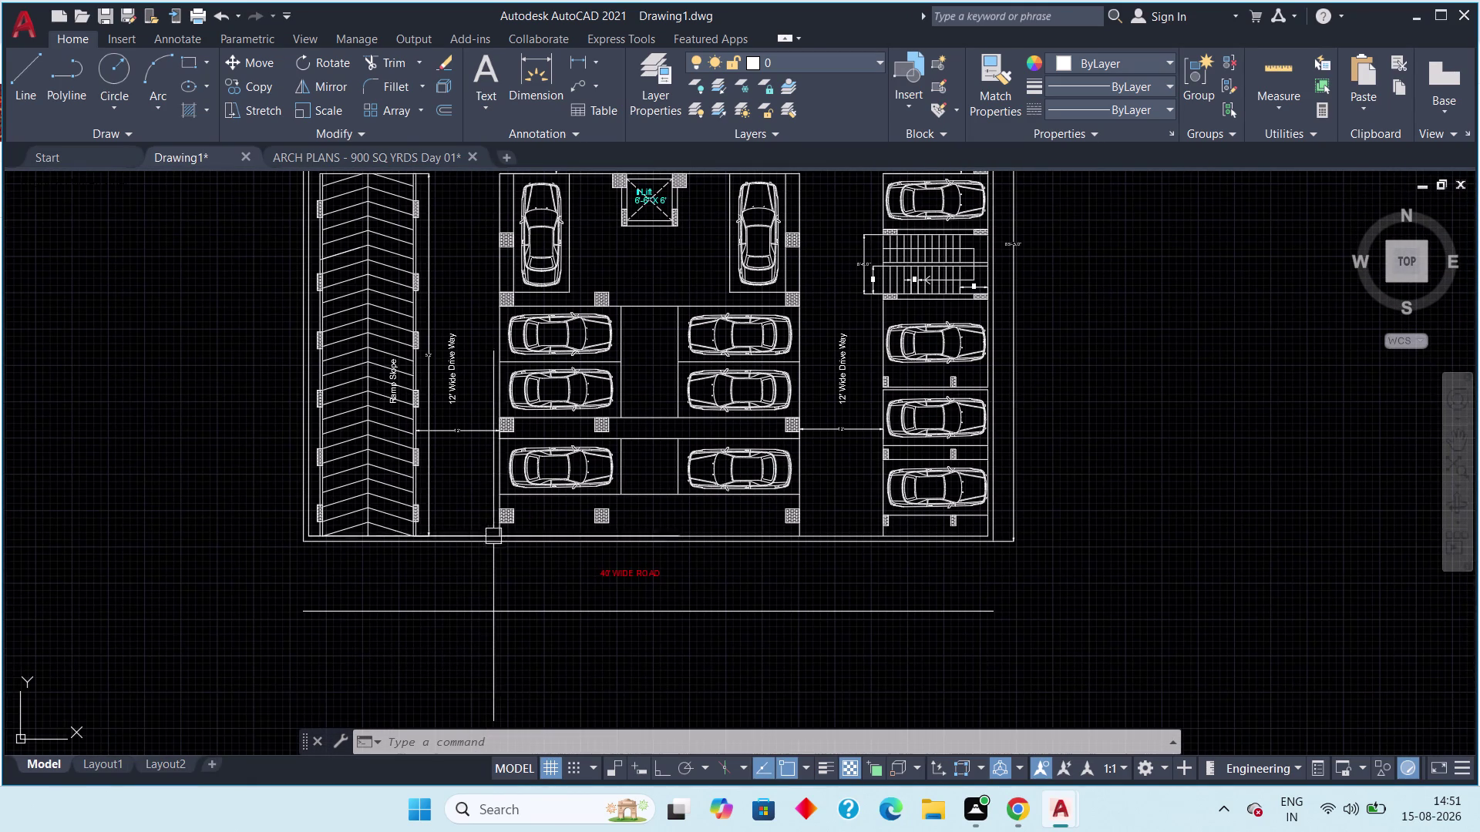
scroll(up, 3)
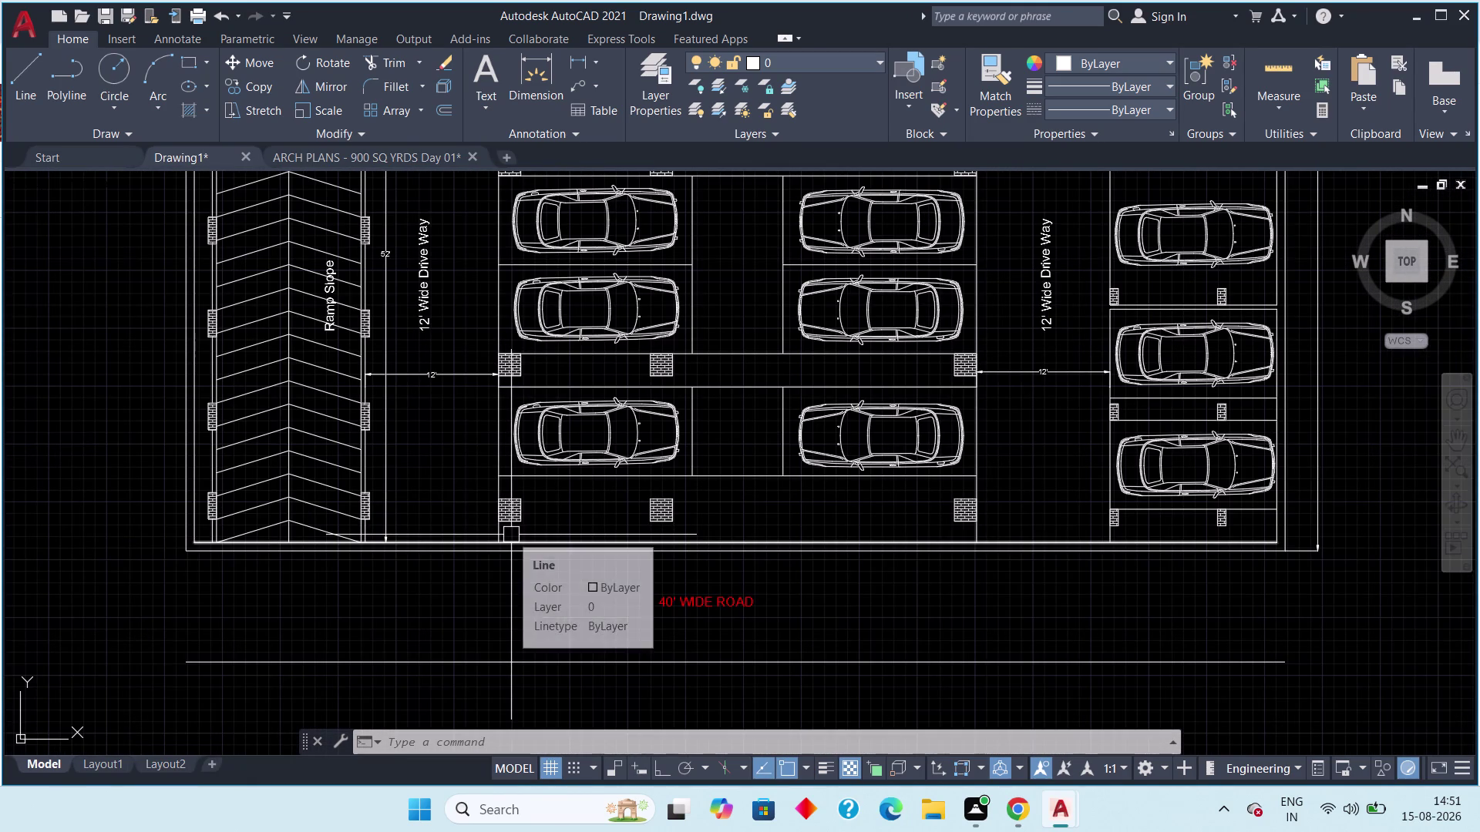
middle_drag(512, 535, 518, 582)
scroll(down, 3)
middle_drag(555, 545, 497, 624)
scroll(down, 3)
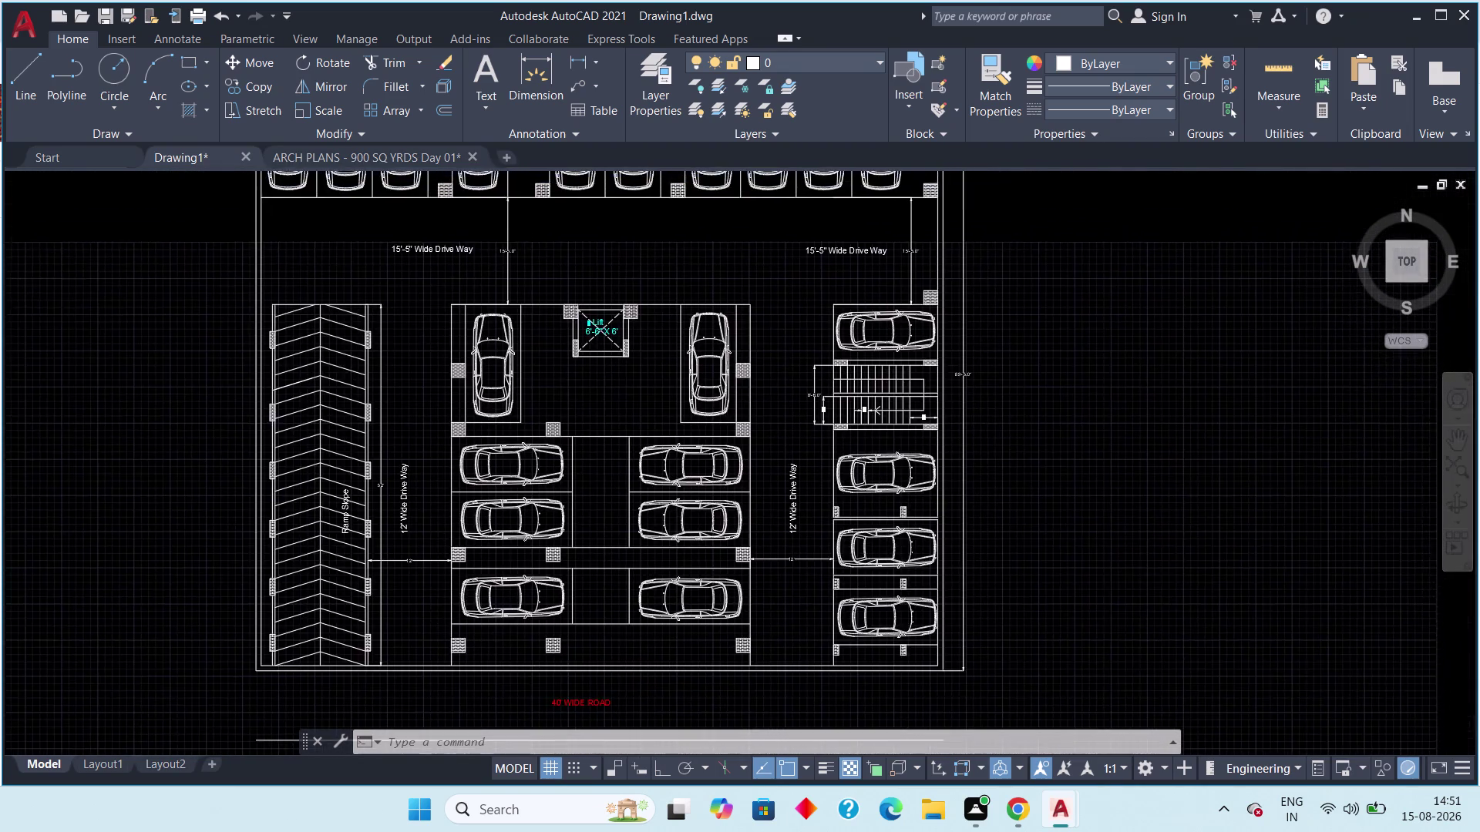
scroll(up, 3)
middle_drag(431, 403, 419, 442)
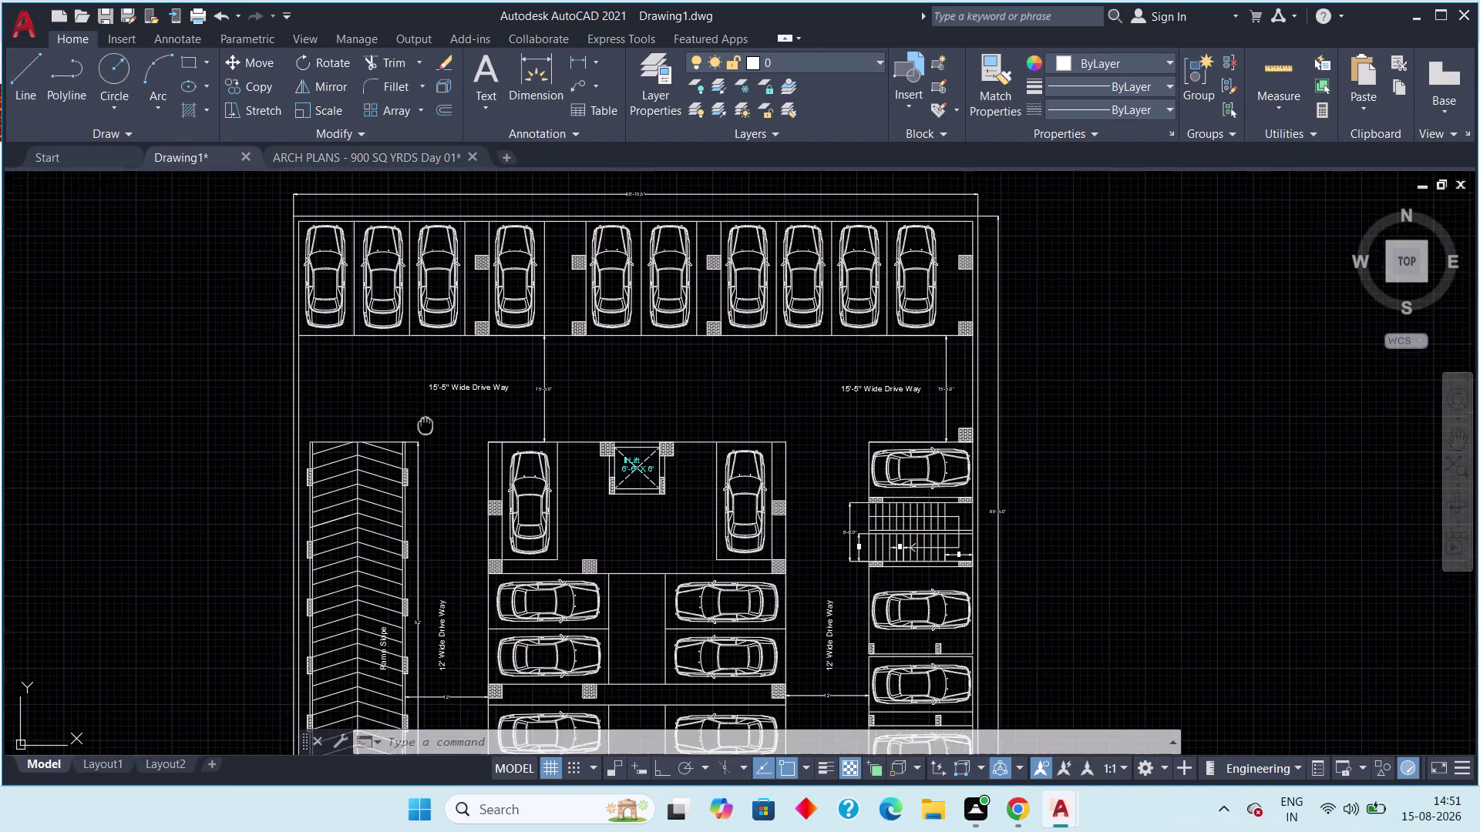
middle_drag(418, 443, 413, 465)
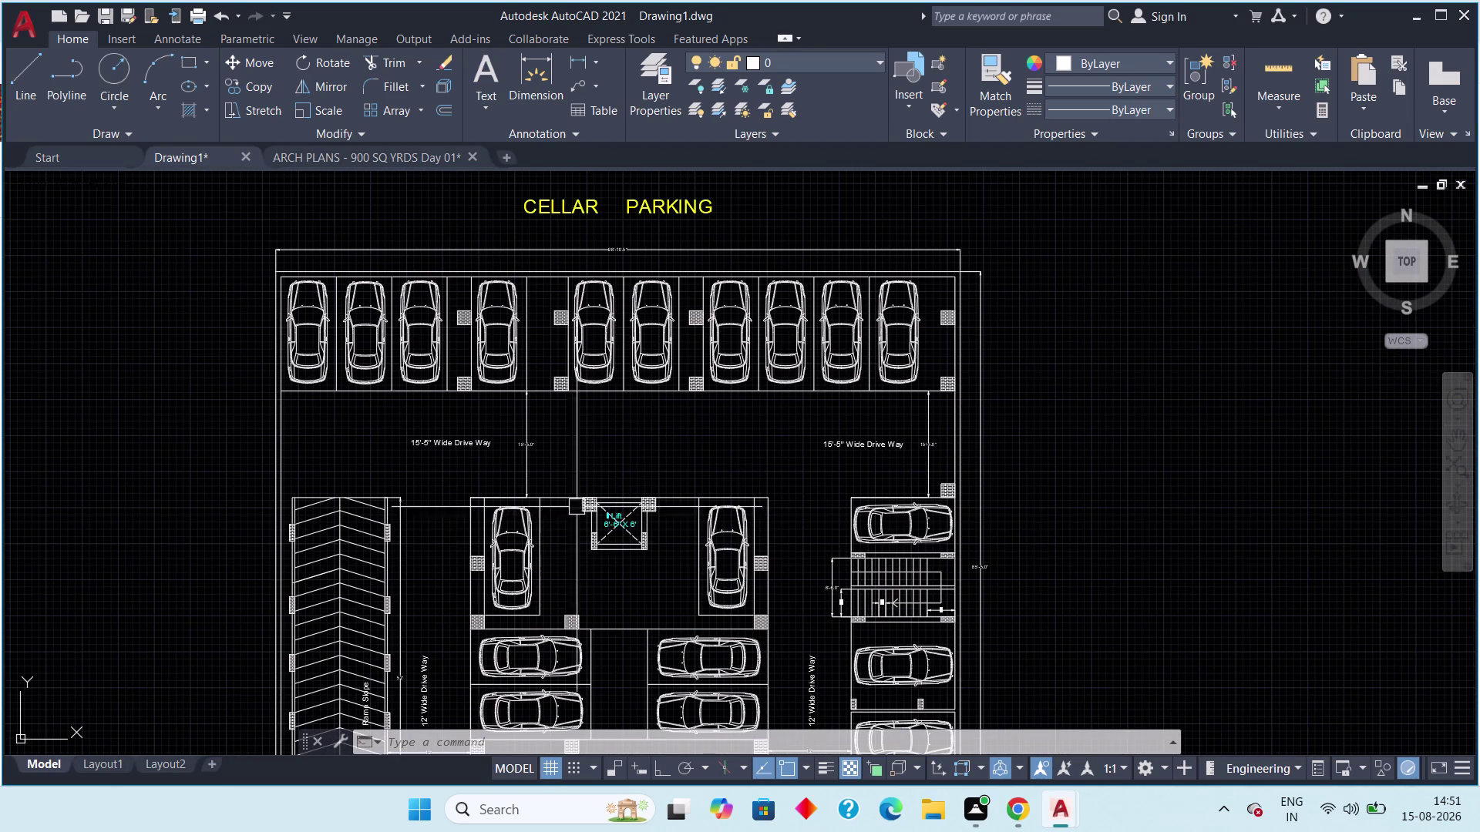
scroll(down, 3)
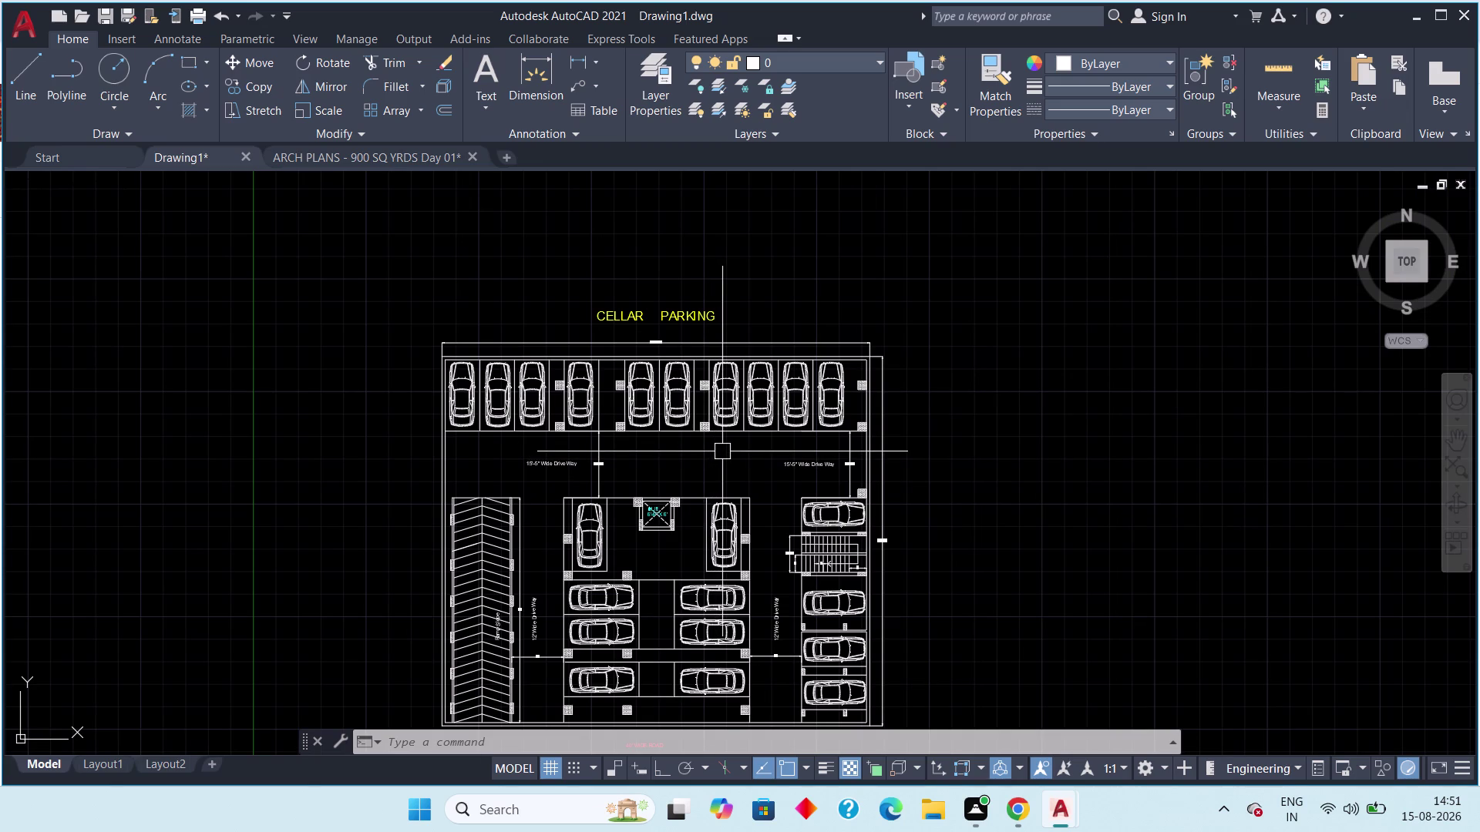
middle_drag(715, 444, 699, 424)
scroll(down, 3)
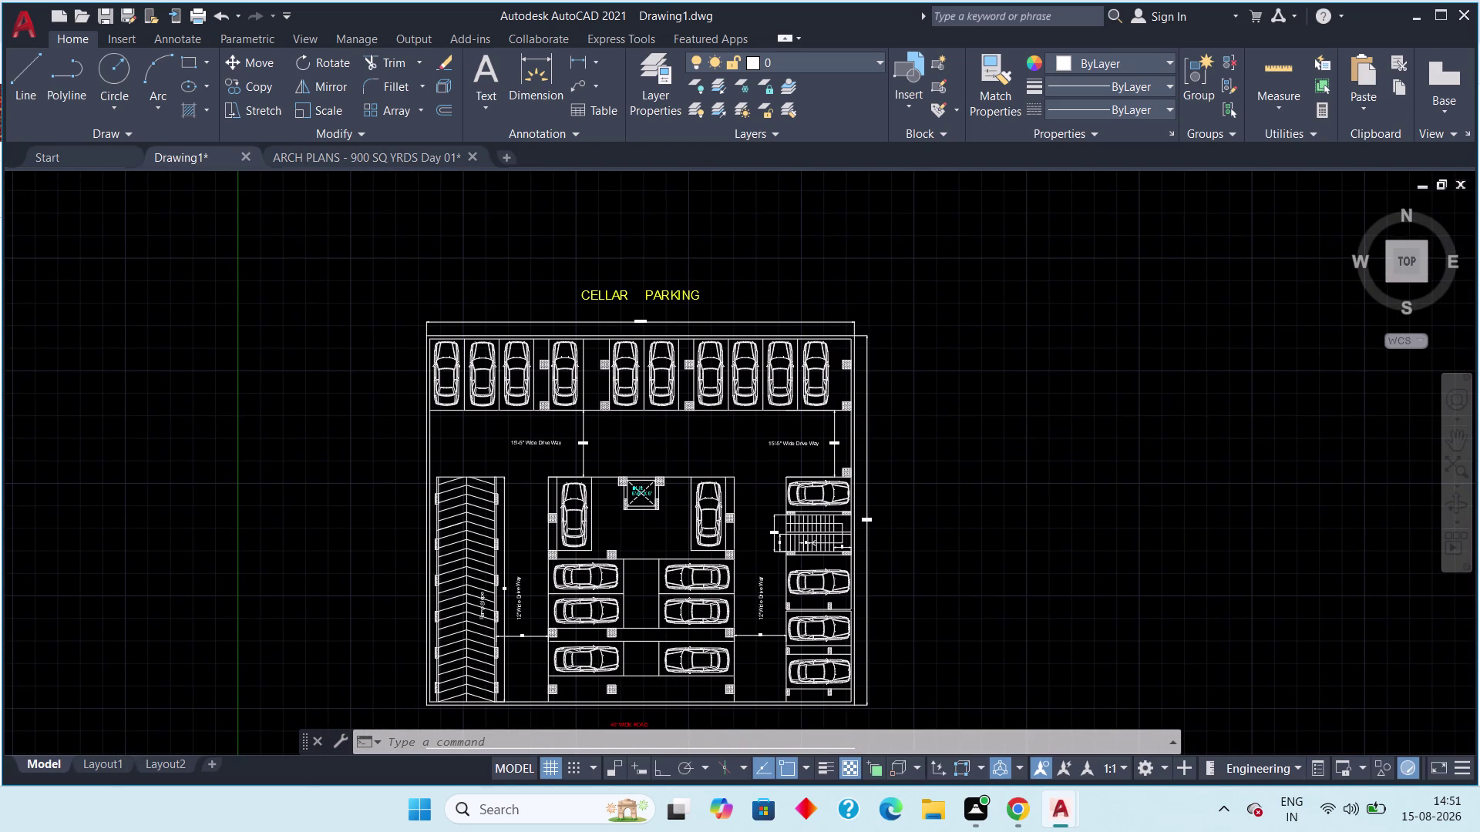
scroll(up, 3)
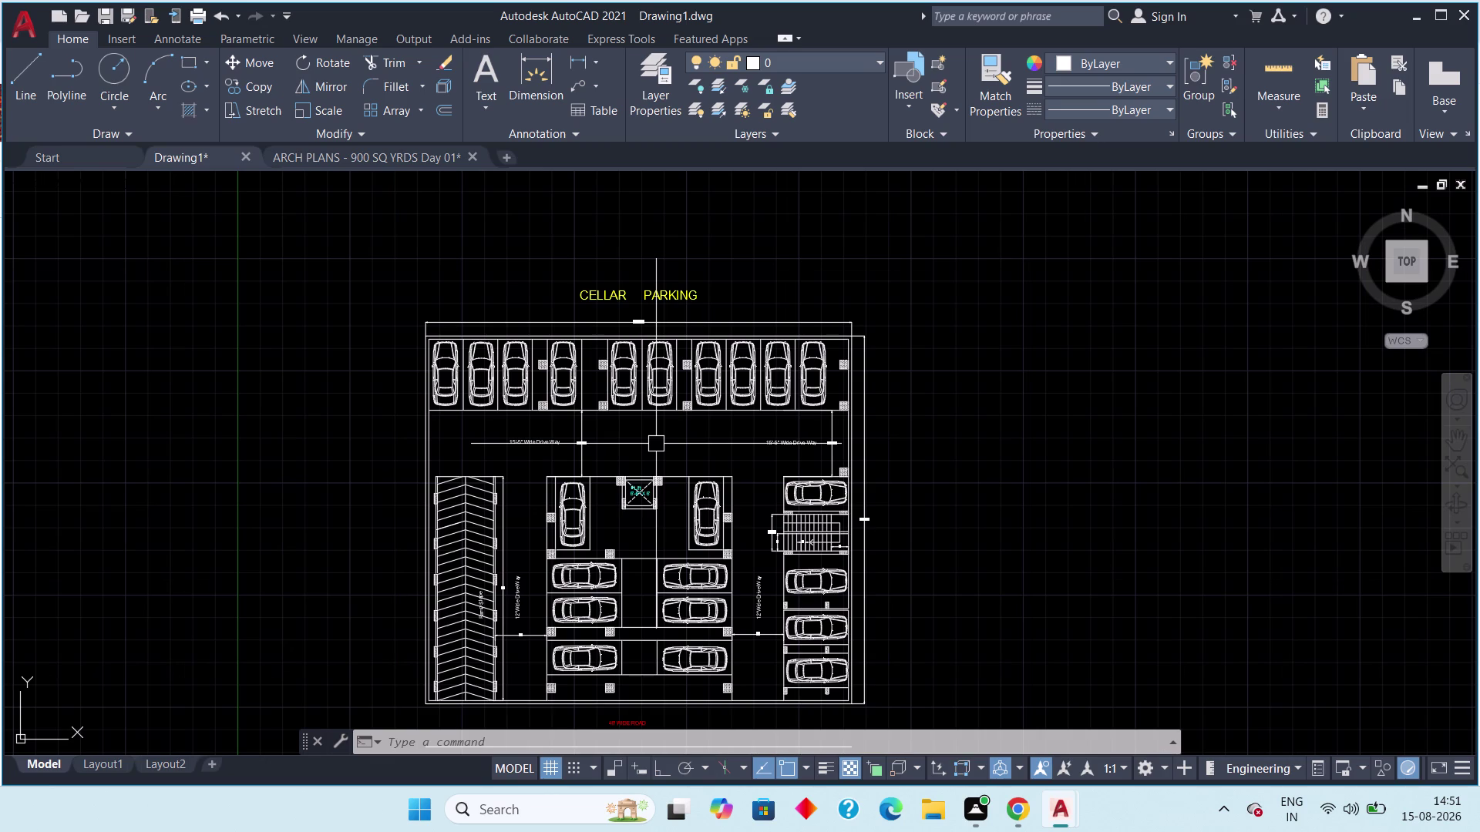
middle_drag(657, 429, 656, 452)
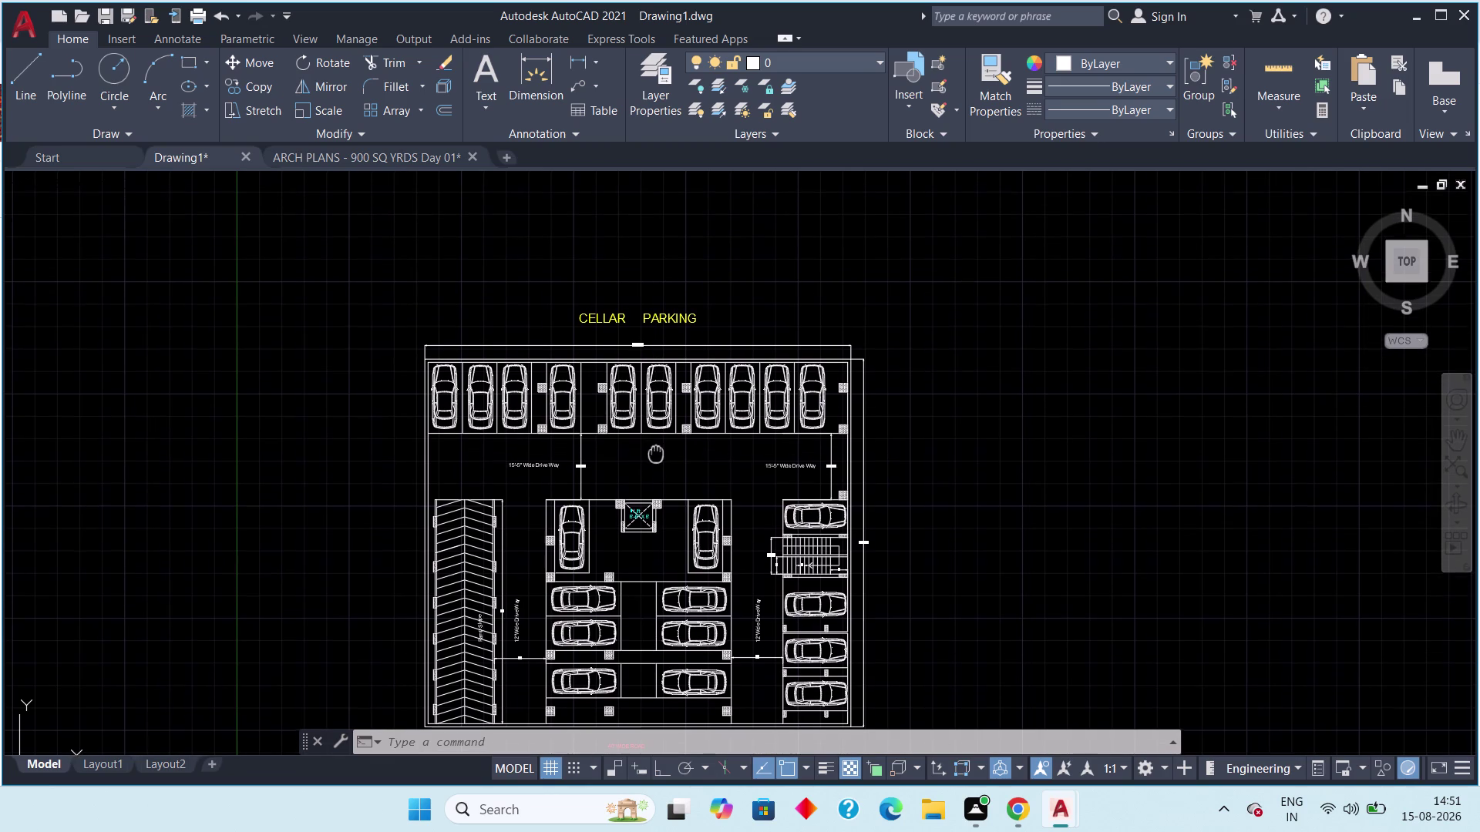
middle_drag(656, 451, 656, 453)
scroll(down, 3)
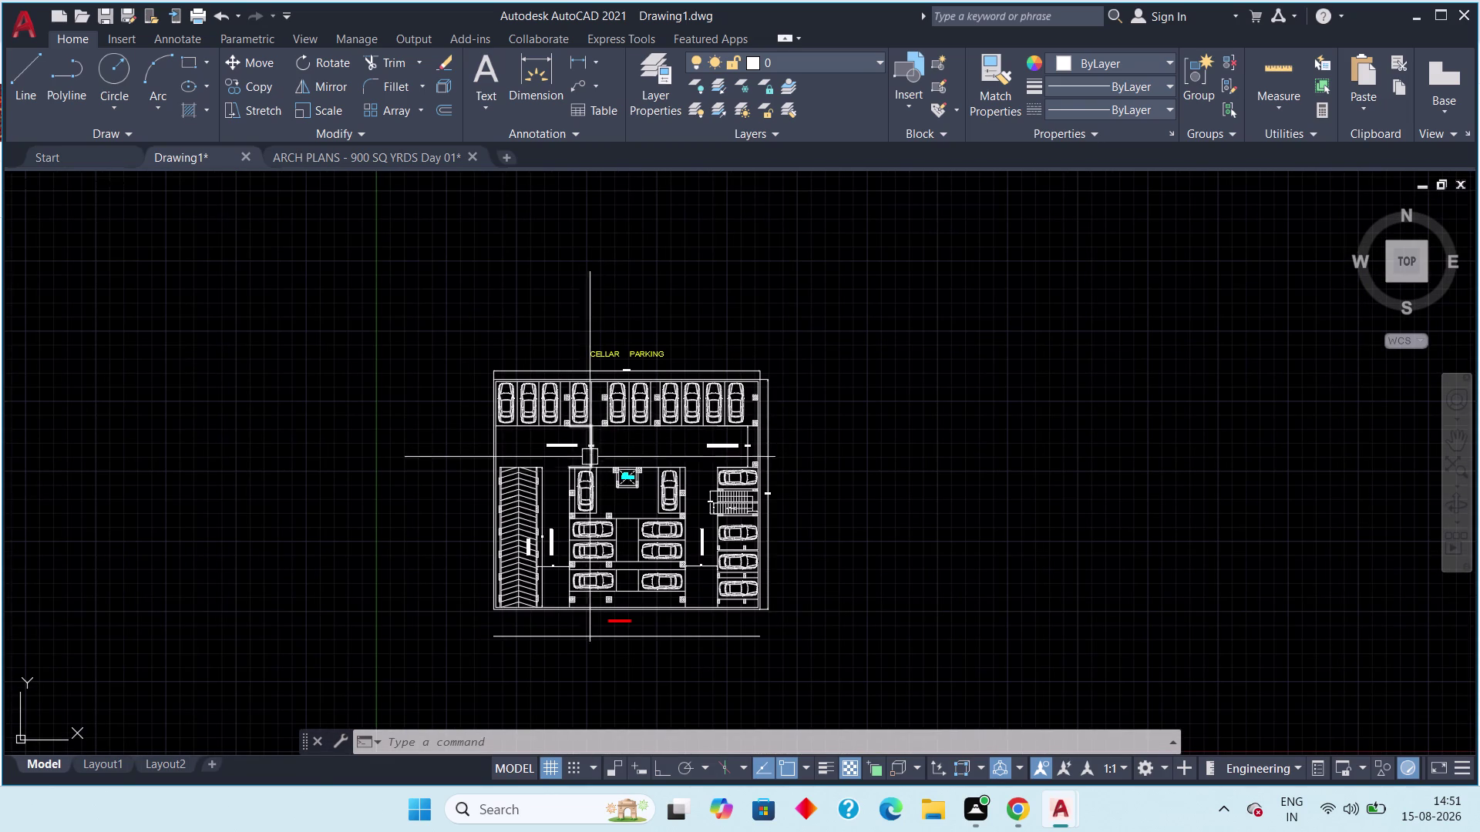
scroll(up, 3)
middle_drag(701, 470, 702, 470)
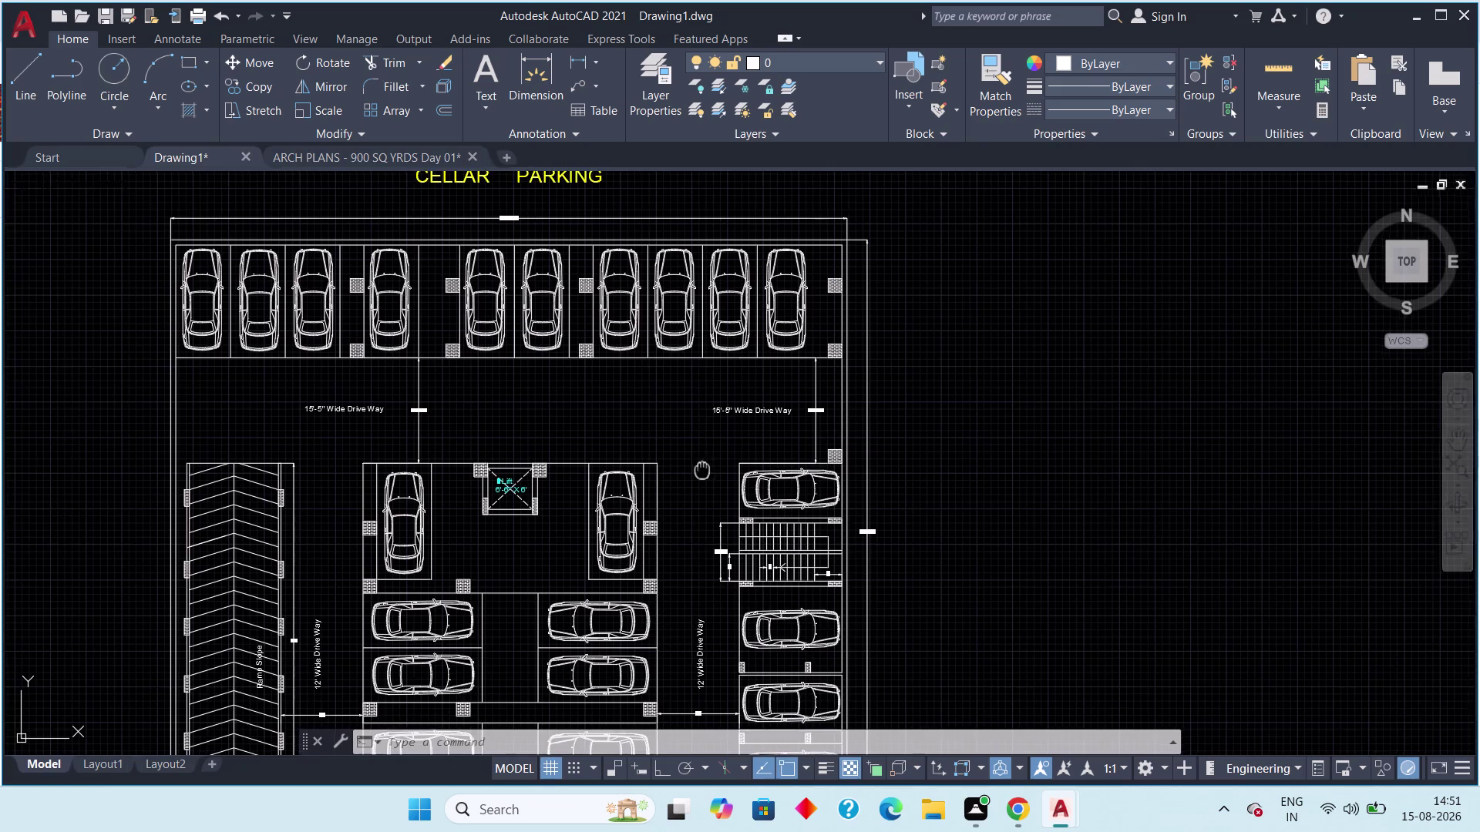
middle_drag(702, 470, 798, 415)
scroll(down, 3)
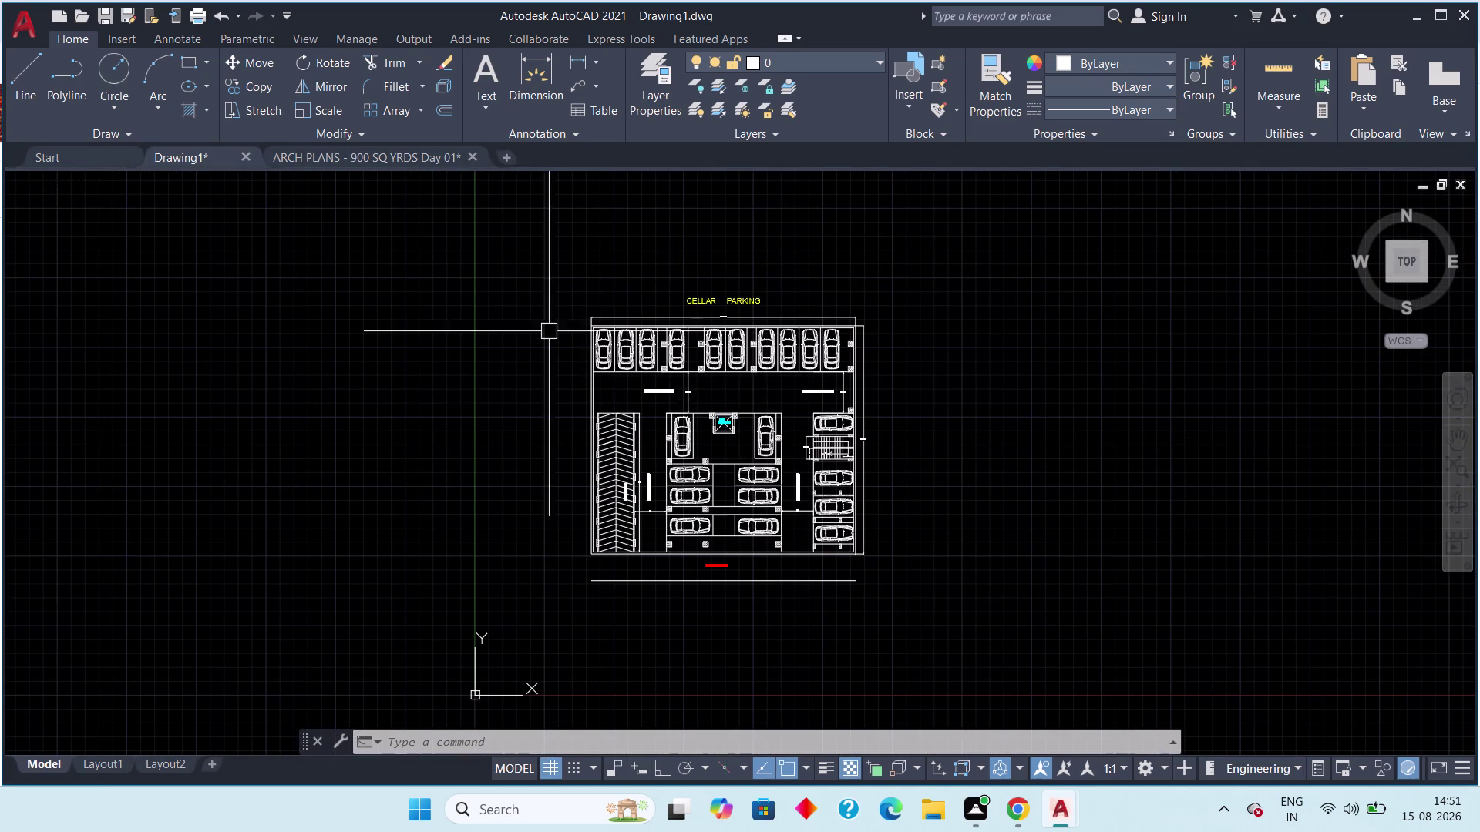
scroll(up, 3)
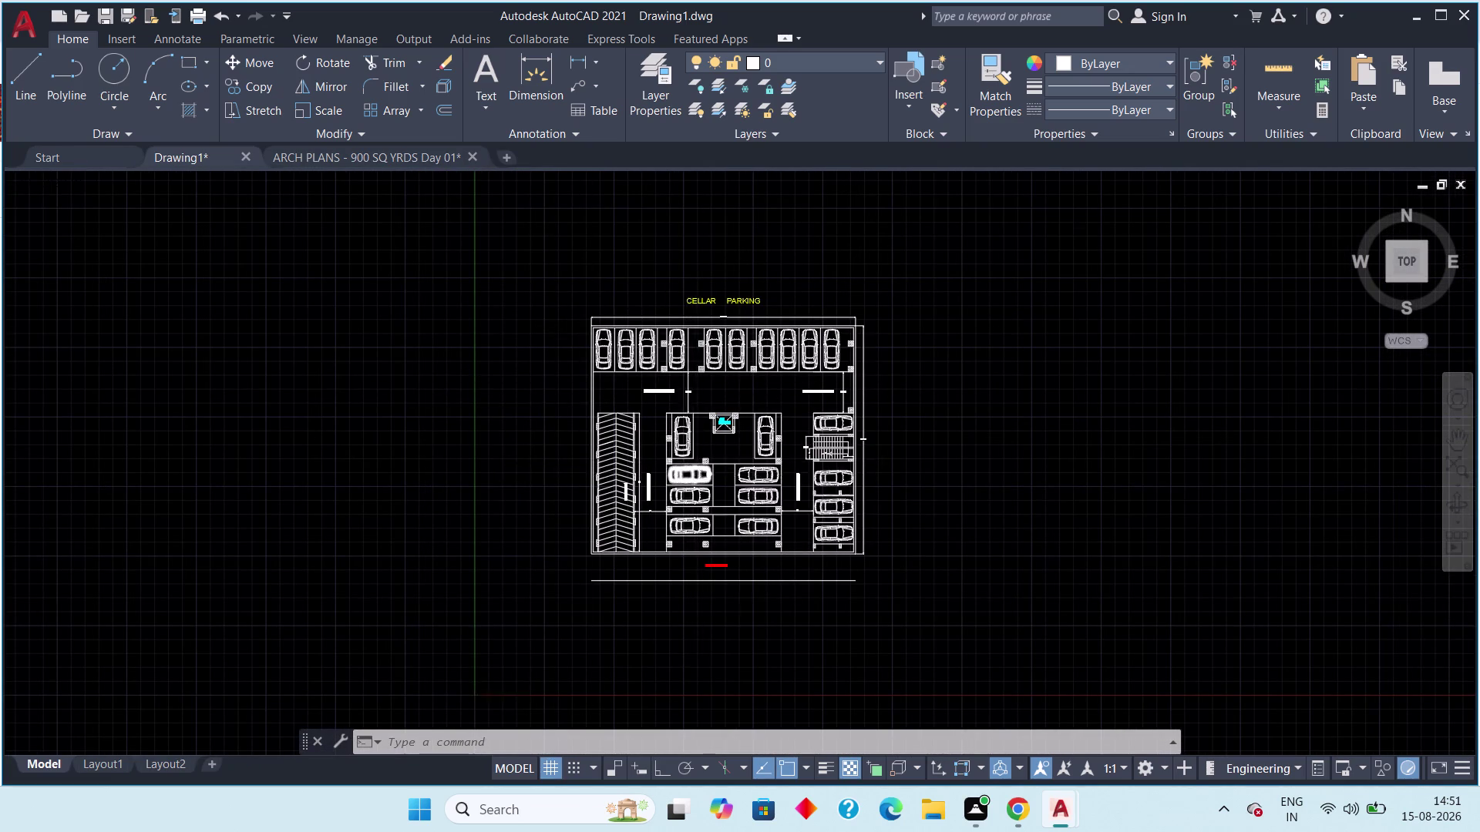
scroll(up, 3)
middle_drag(825, 463, 724, 462)
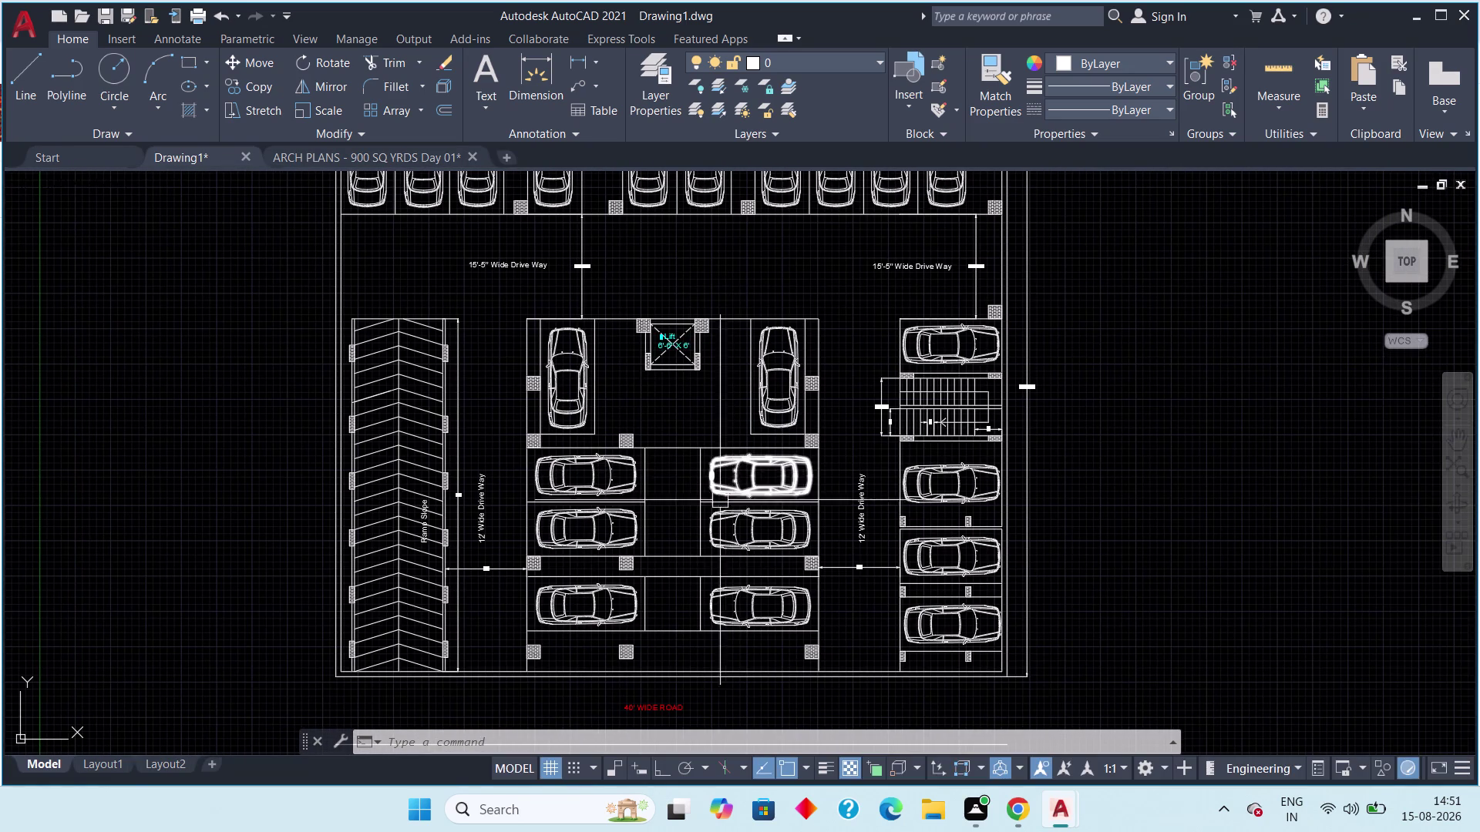
scroll(up, 3)
middle_drag(462, 524, 463, 524)
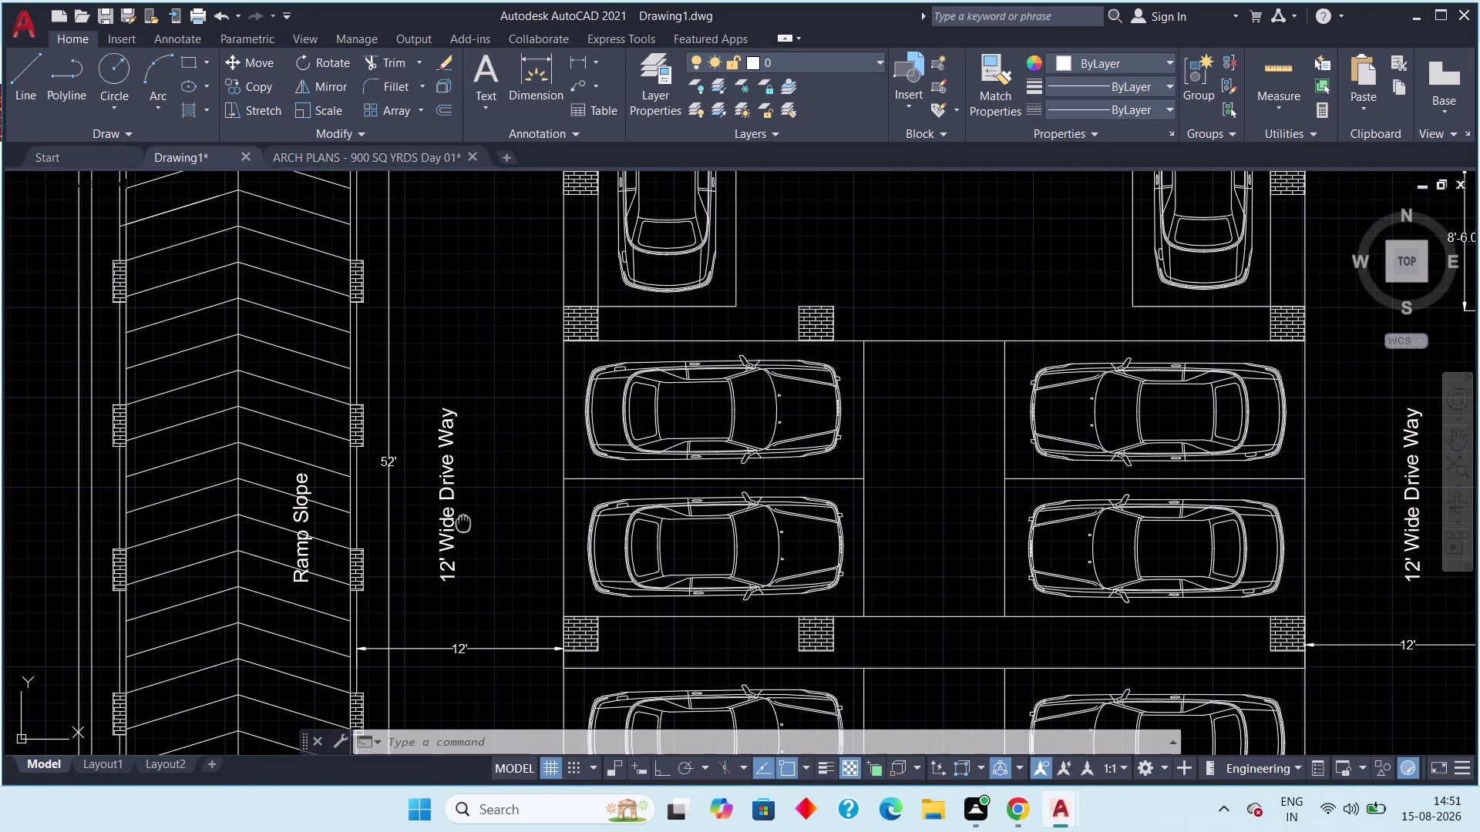
middle_drag(464, 523, 493, 525)
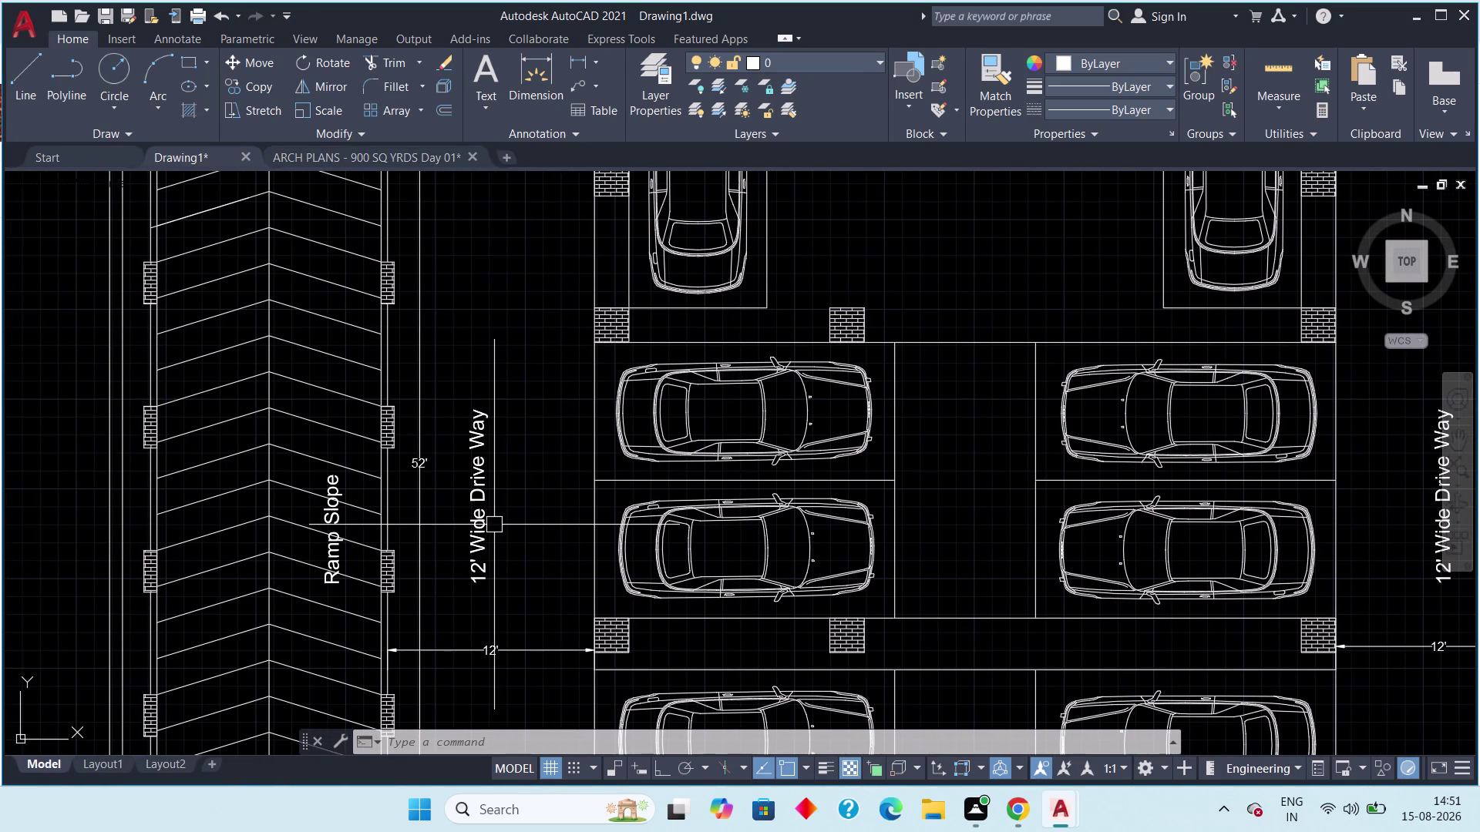
scroll(down, 3)
middle_drag(609, 533, 542, 523)
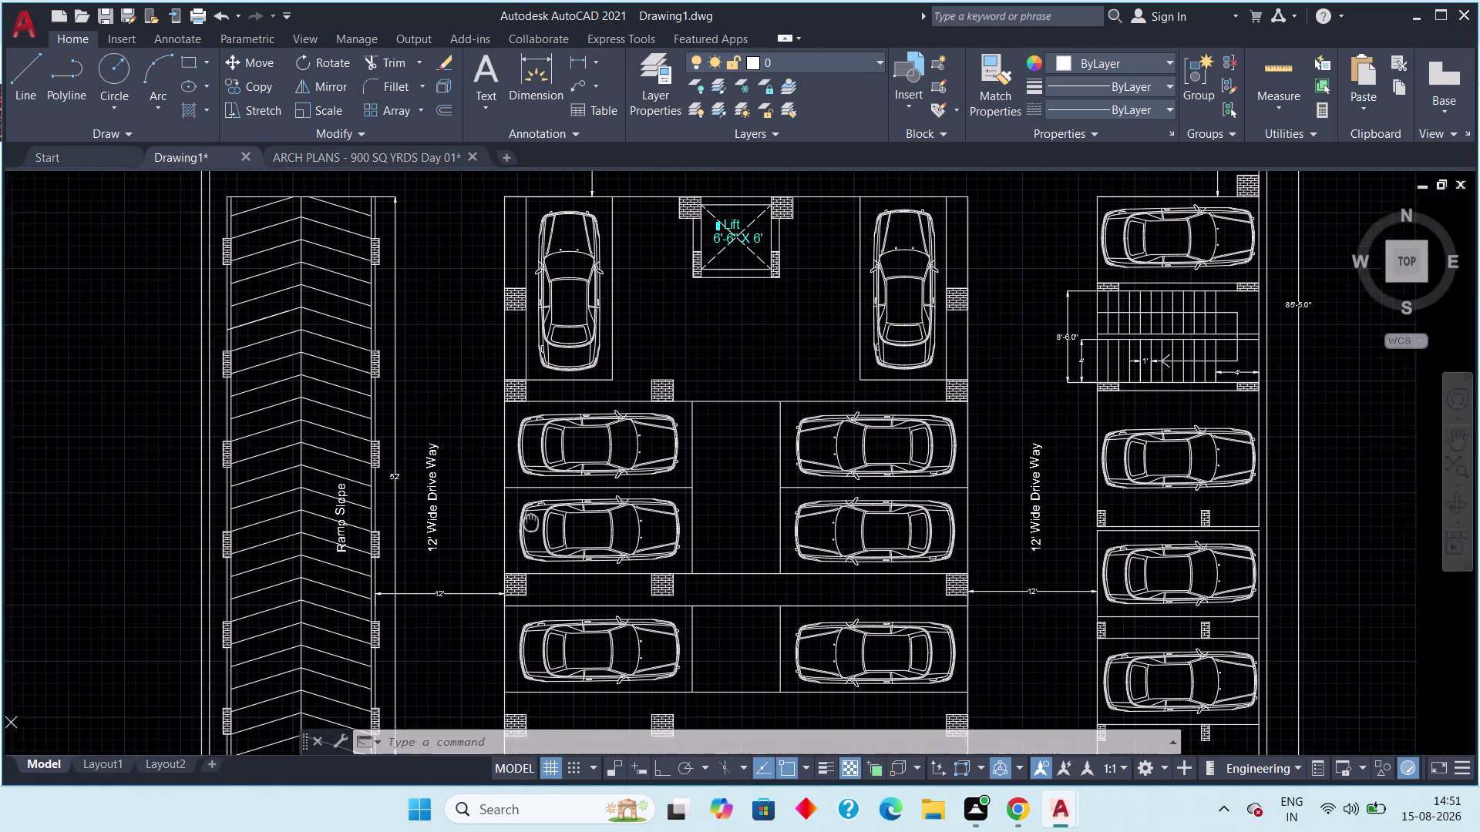
middle_drag(542, 523, 369, 524)
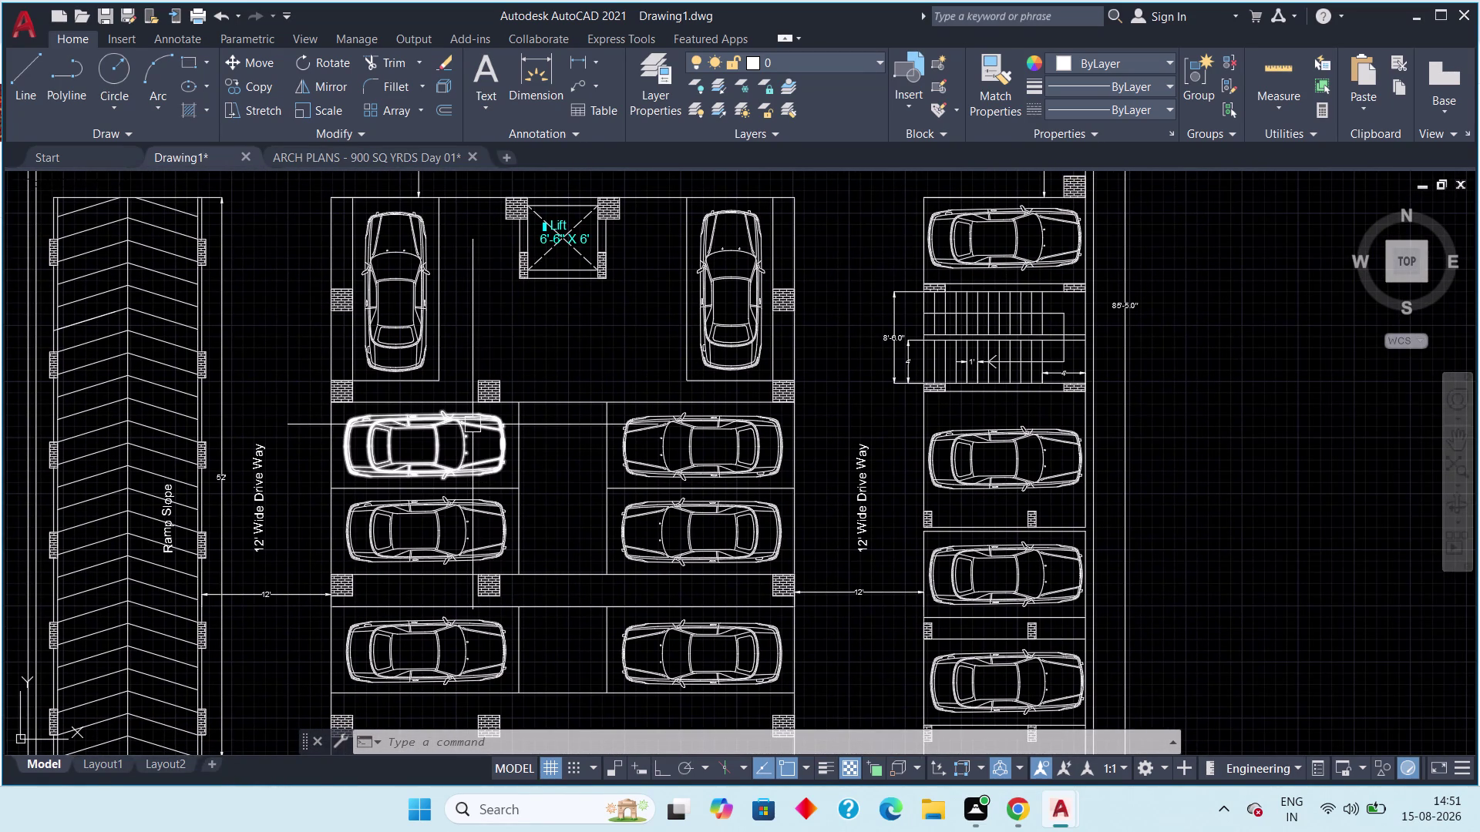
middle_drag(419, 439, 408, 520)
scroll(down, 3)
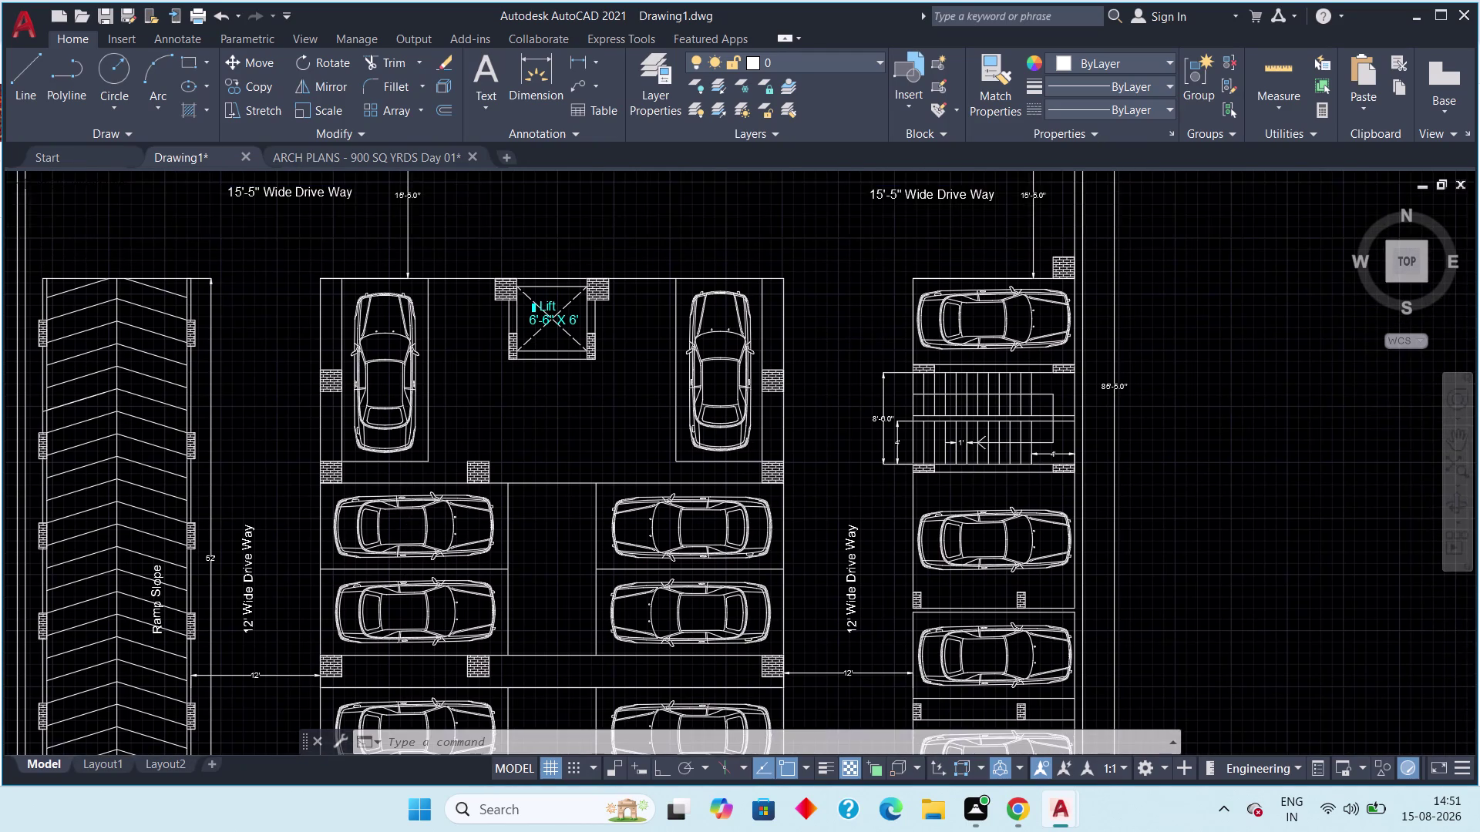
middle_drag(347, 477, 303, 526)
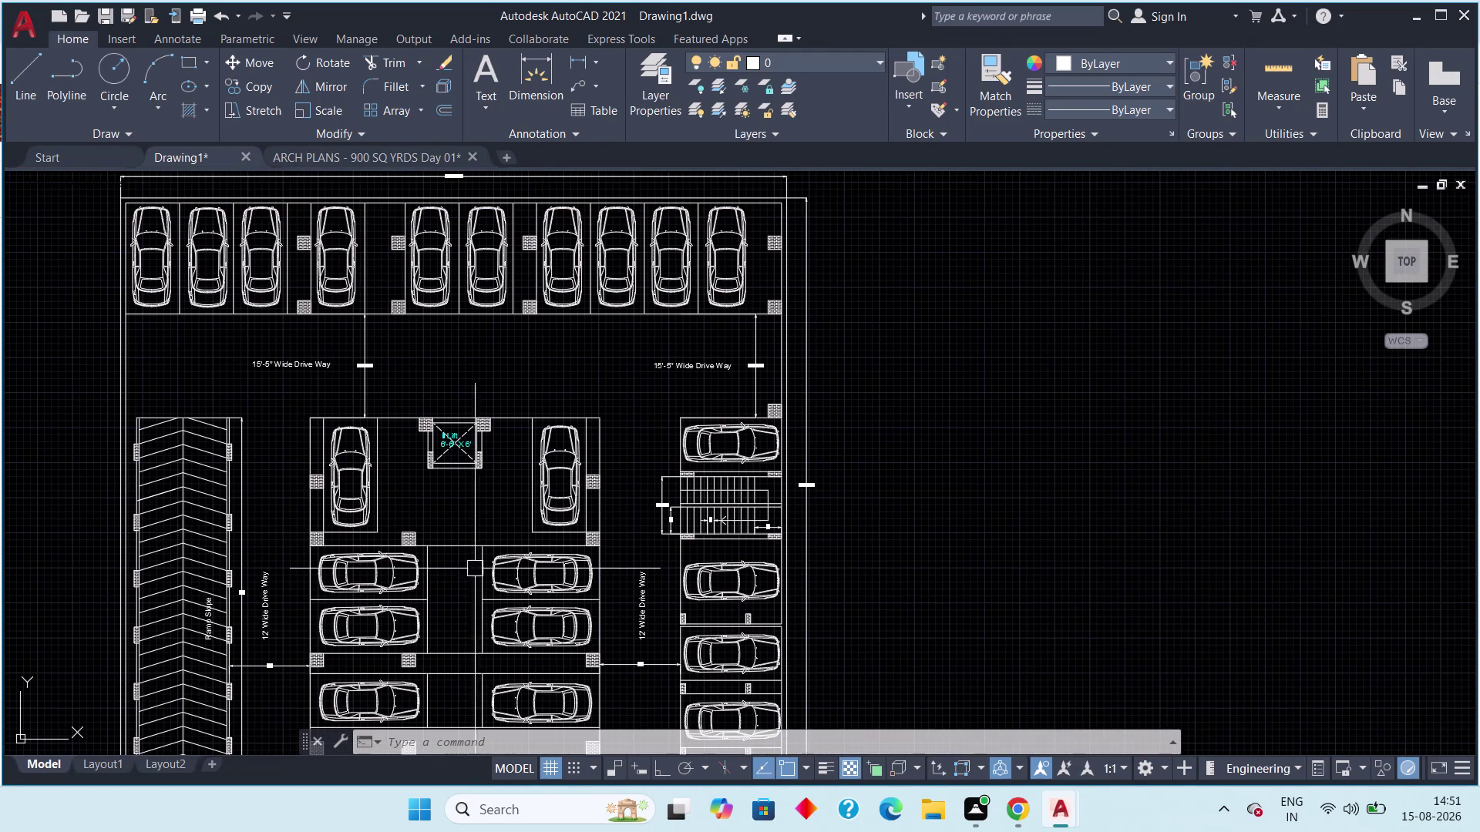